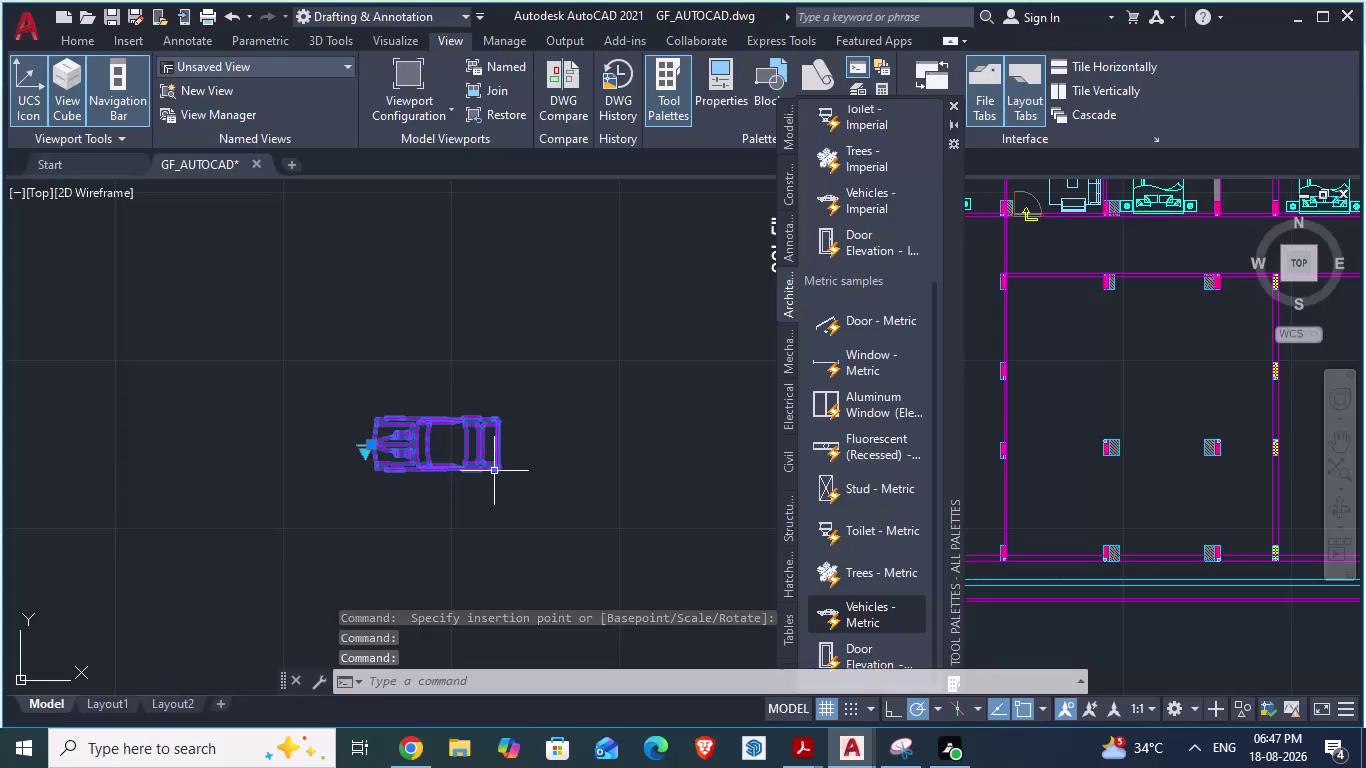
Rotate the car block with RO so it faces right.
text(r)
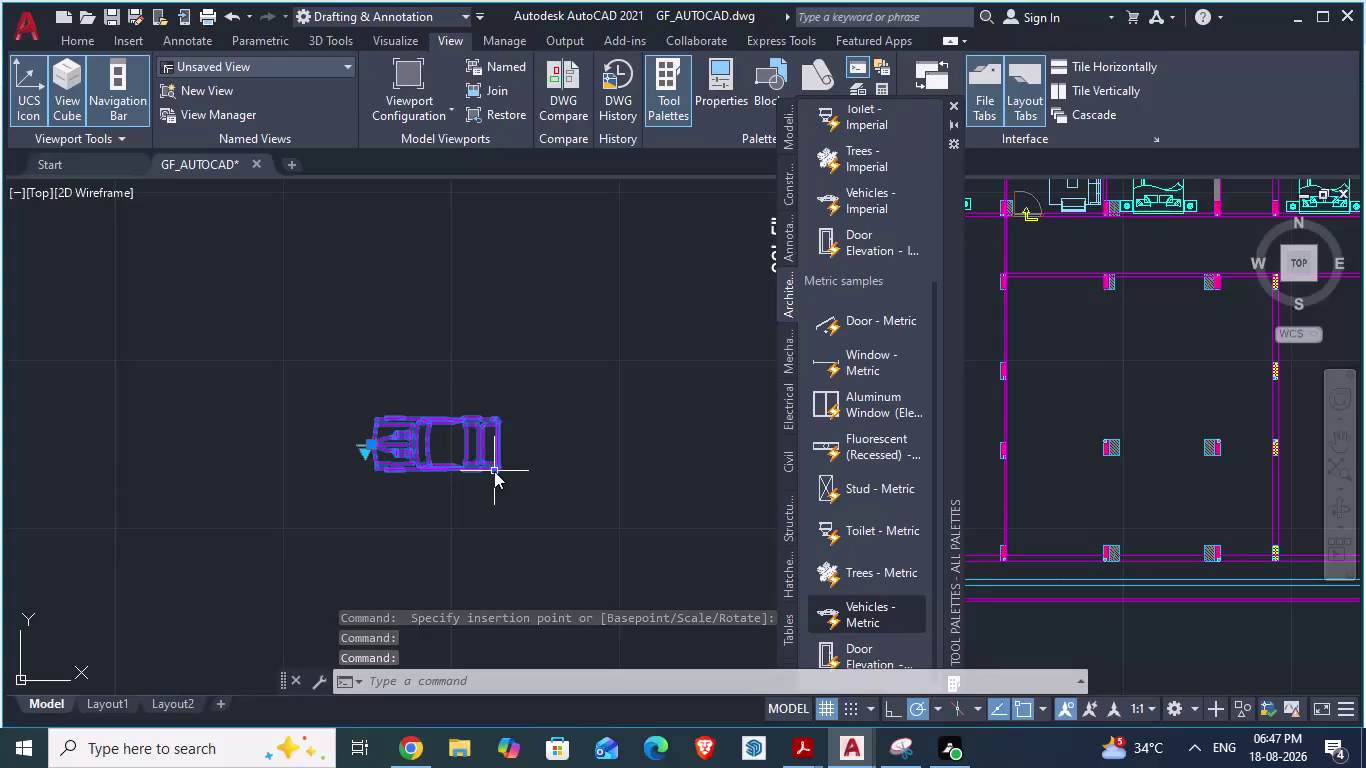
text(o)
key(Return)
click(494, 471)
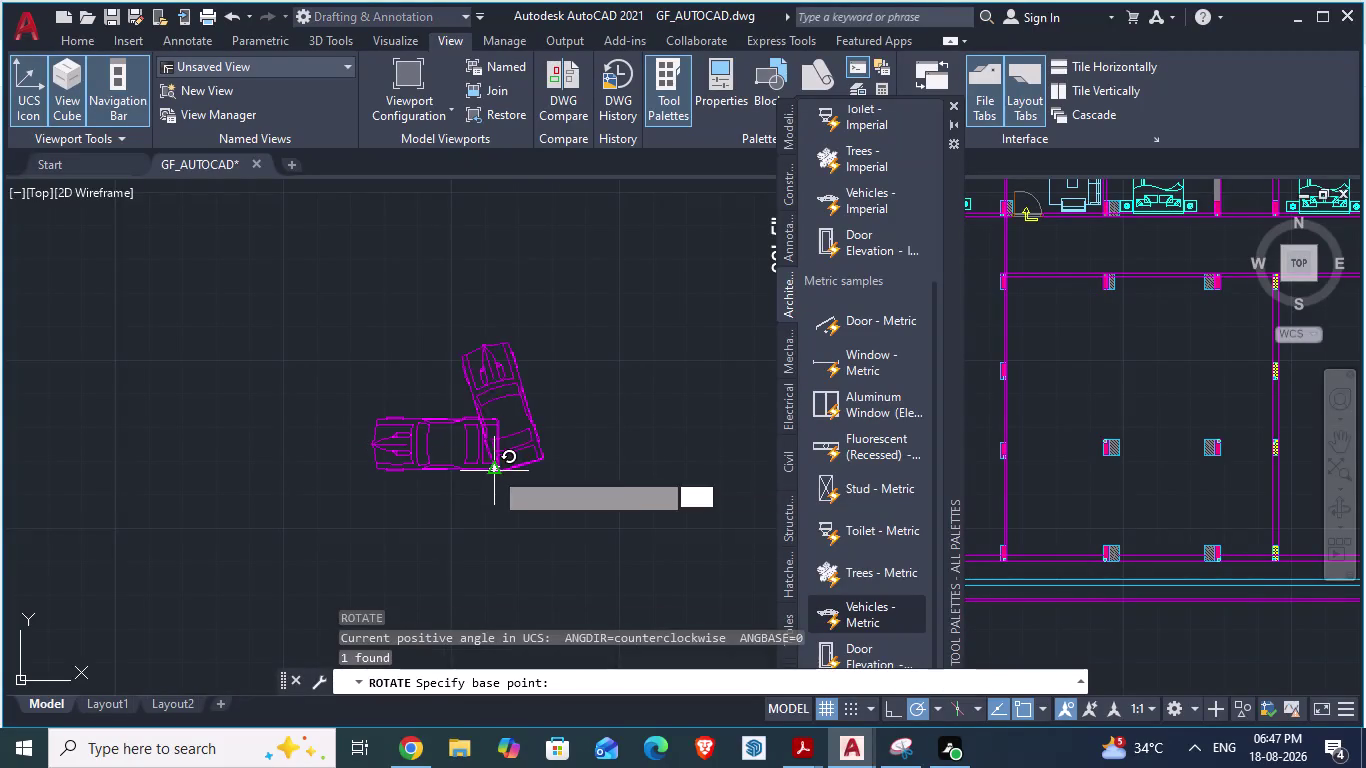
click(400, 469)
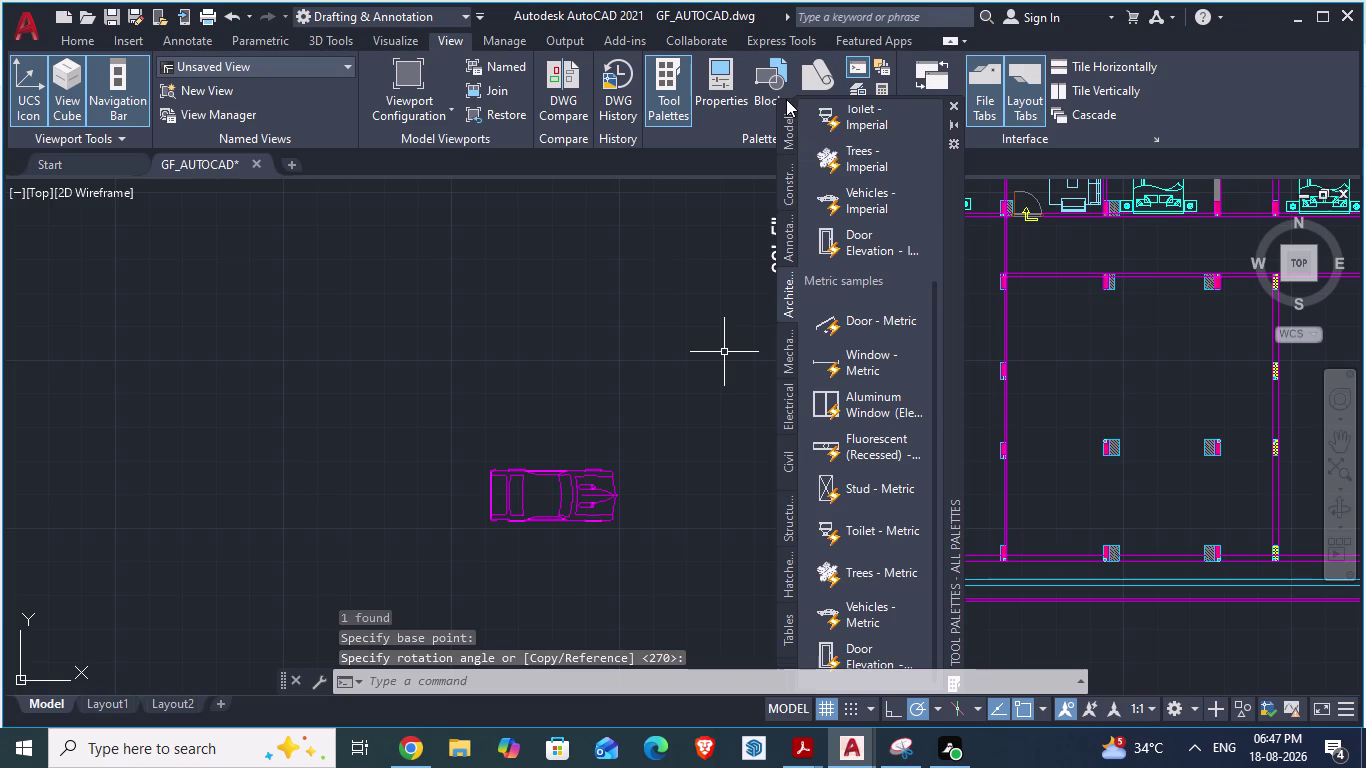
Hide the block library palettes and save the drawing.
click(952, 107)
scroll(down, 3)
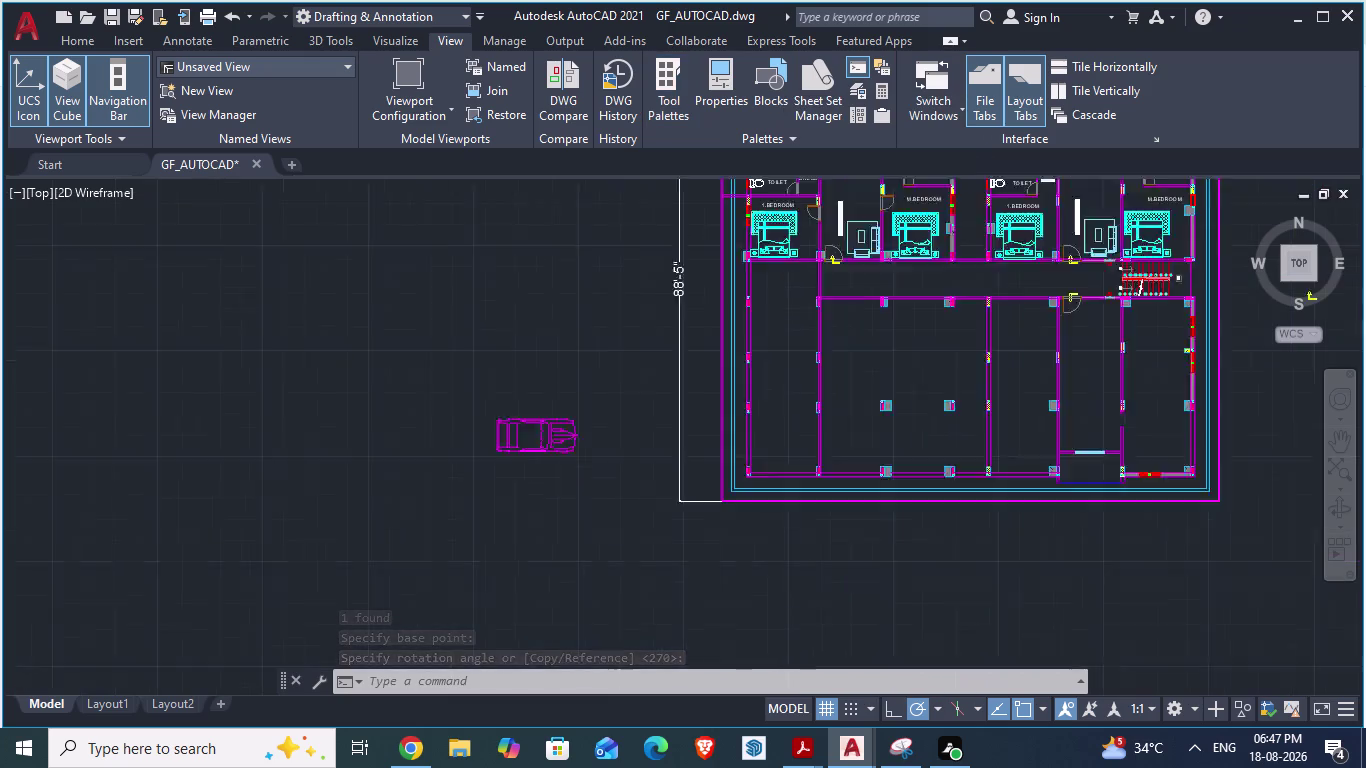
key(ctrl+s)
Select the car block and bring up its Properties.
scroll(up, 3)
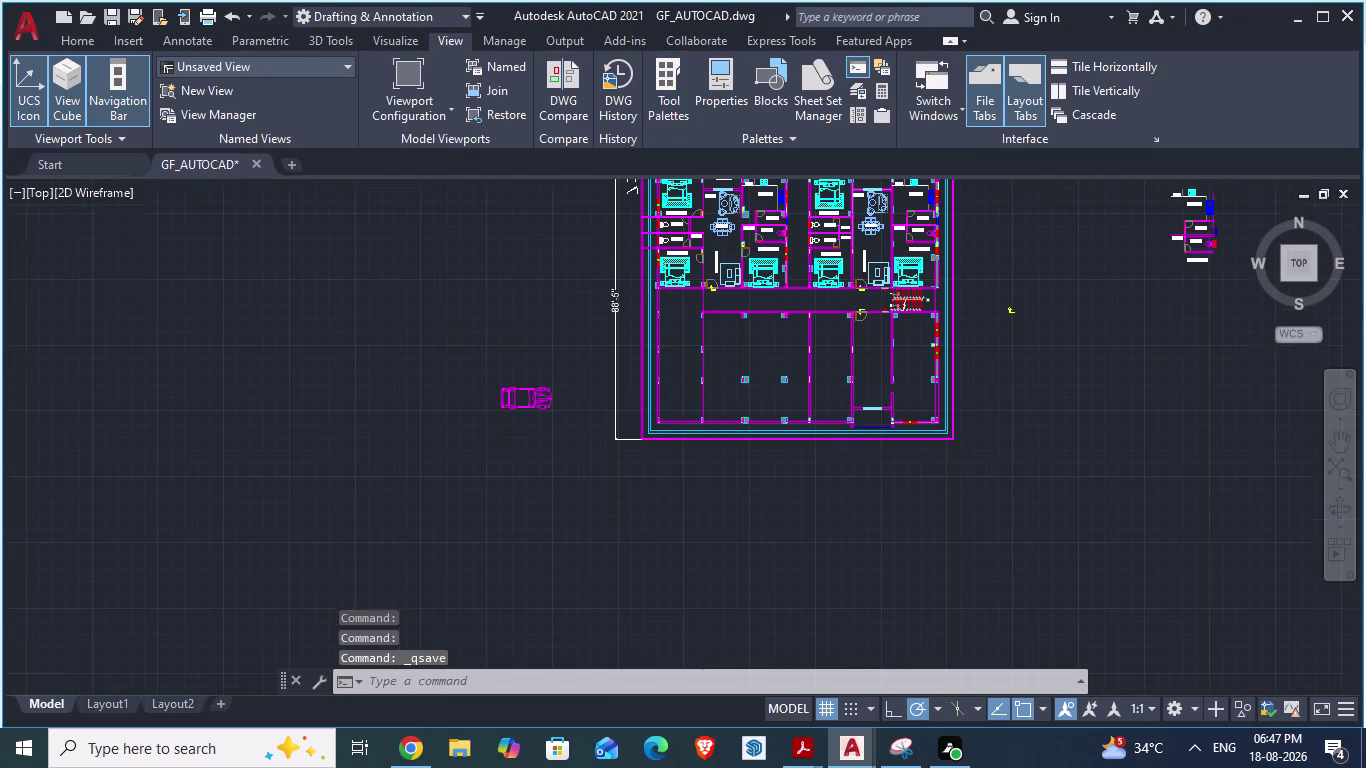
scroll(up, 3)
scroll(down, 3)
click(351, 410)
right_click(351, 410)
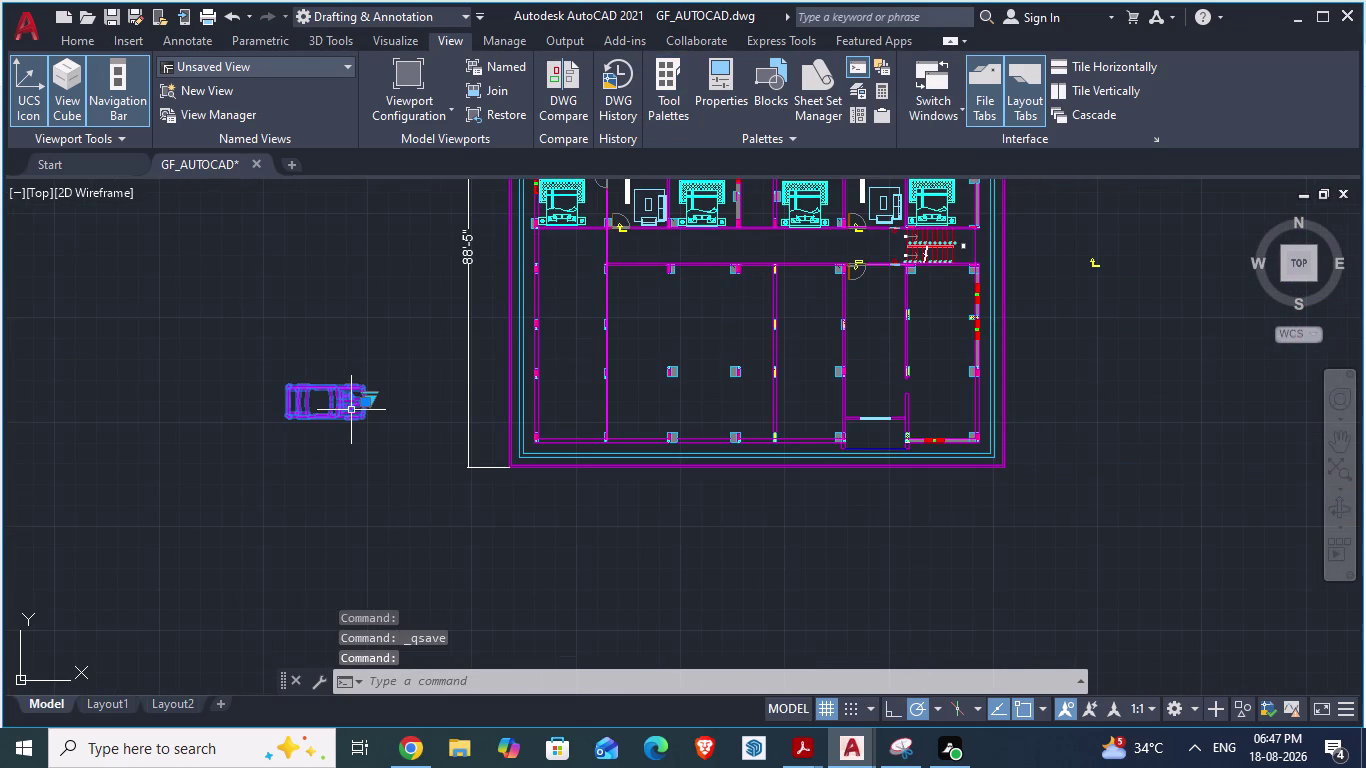
click(423, 689)
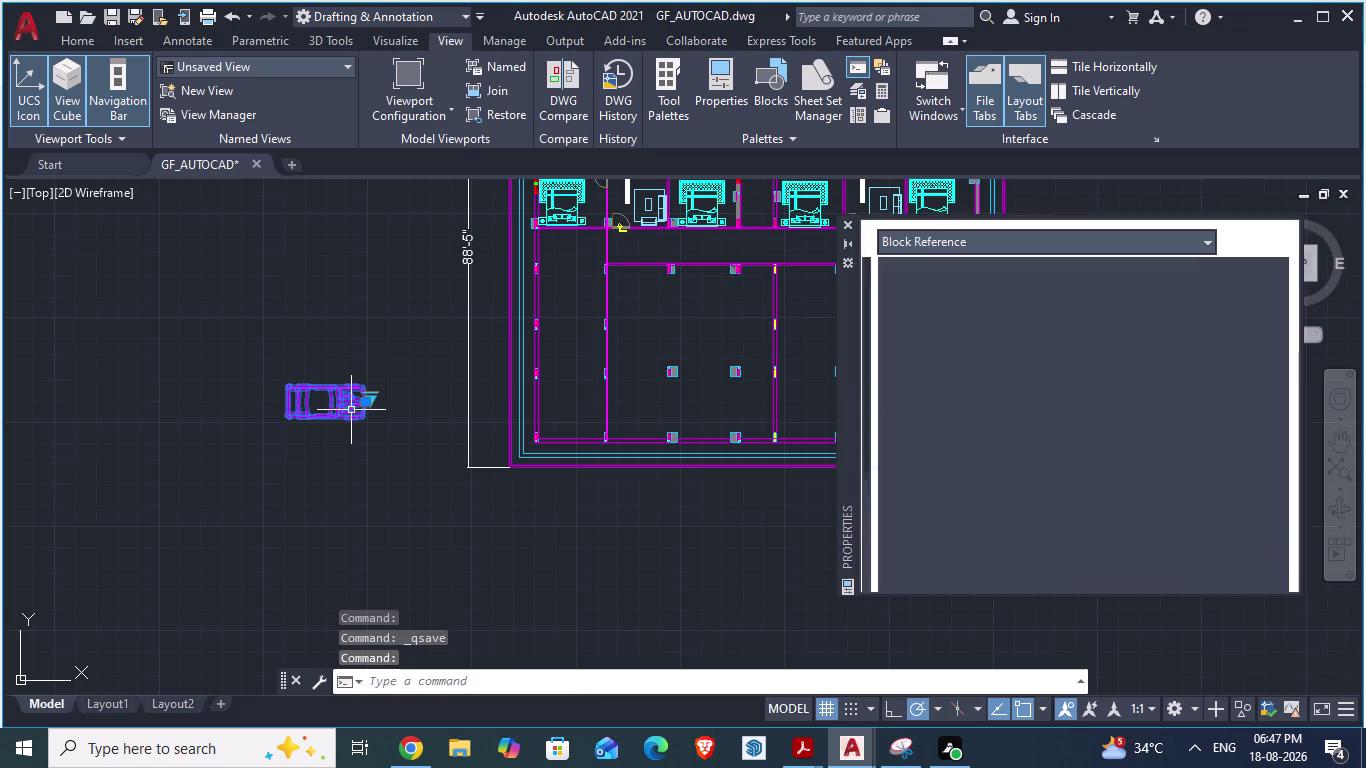
Set the car block's colour to index 21 (salmon).
double_click(1091, 281)
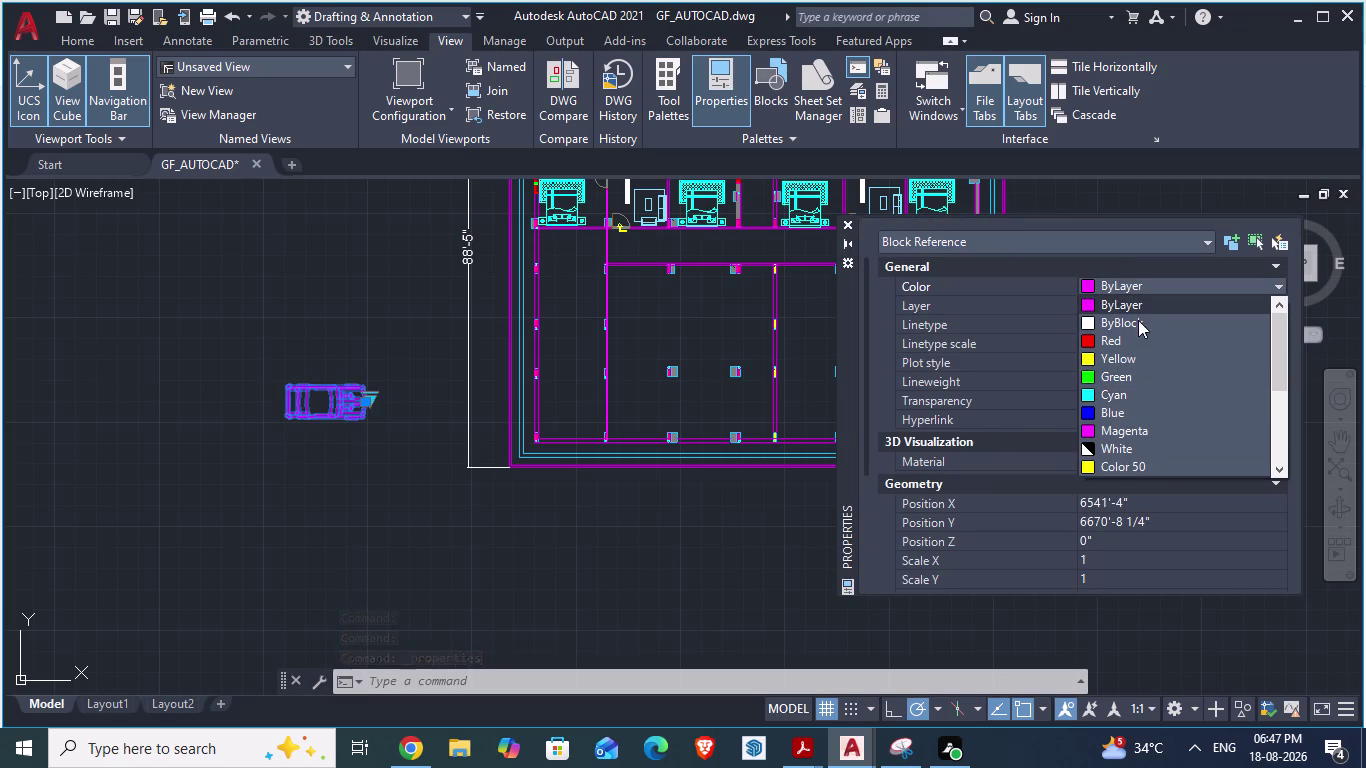
scroll(down, 3)
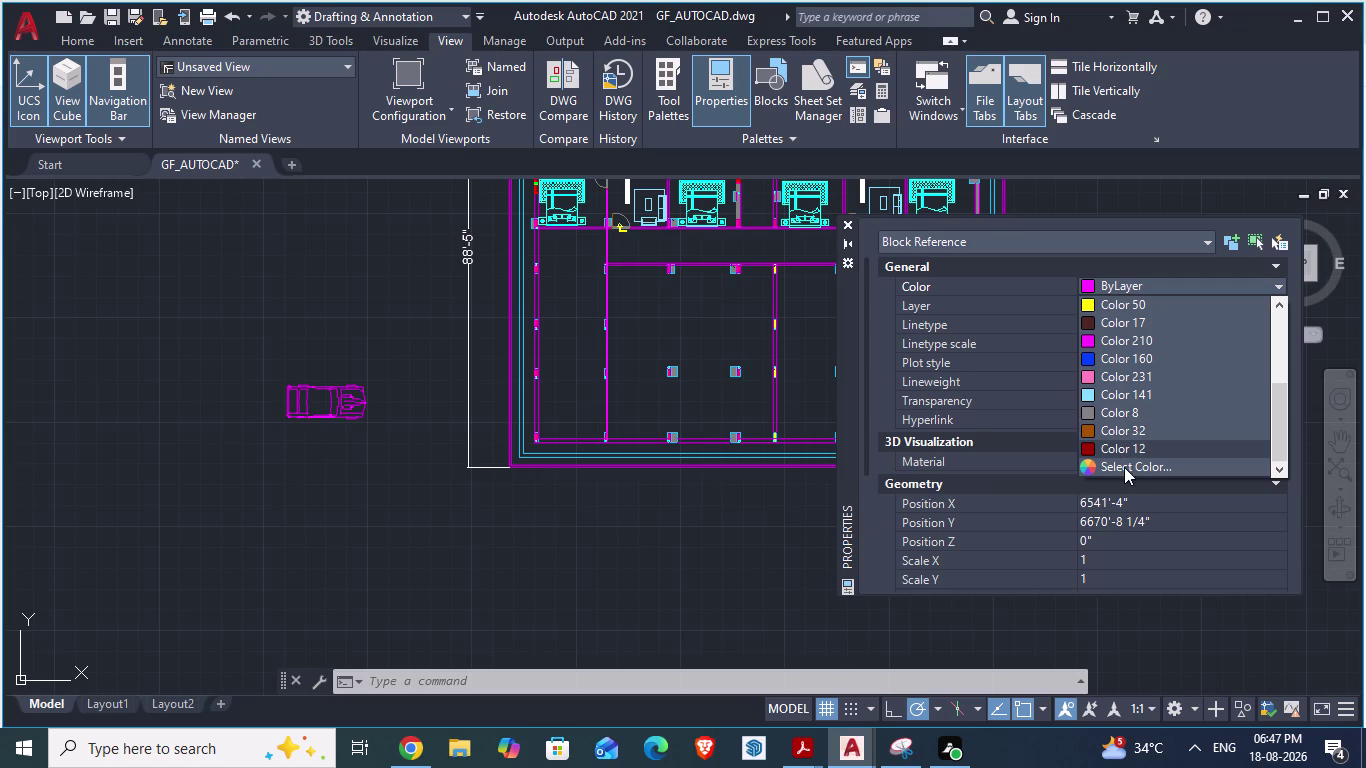
click(1124, 468)
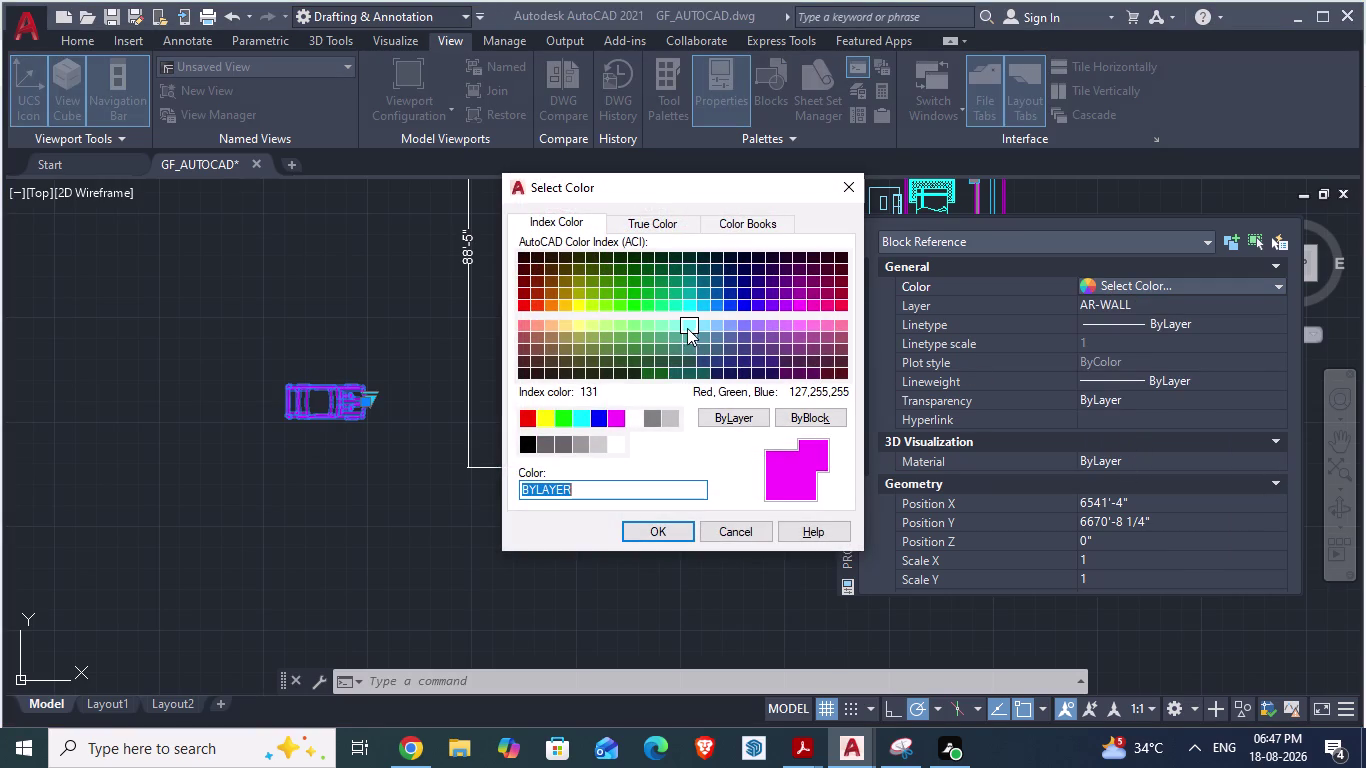
click(537, 325)
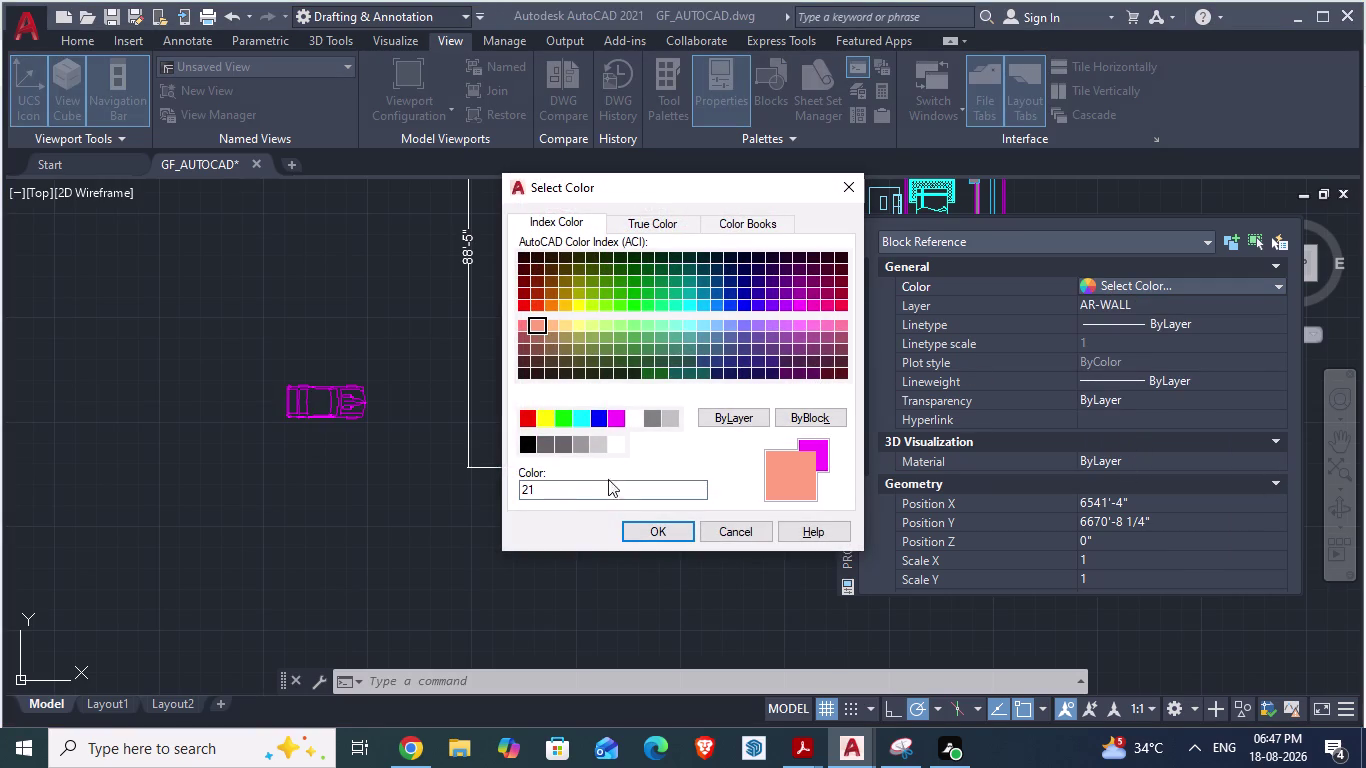
click(636, 526)
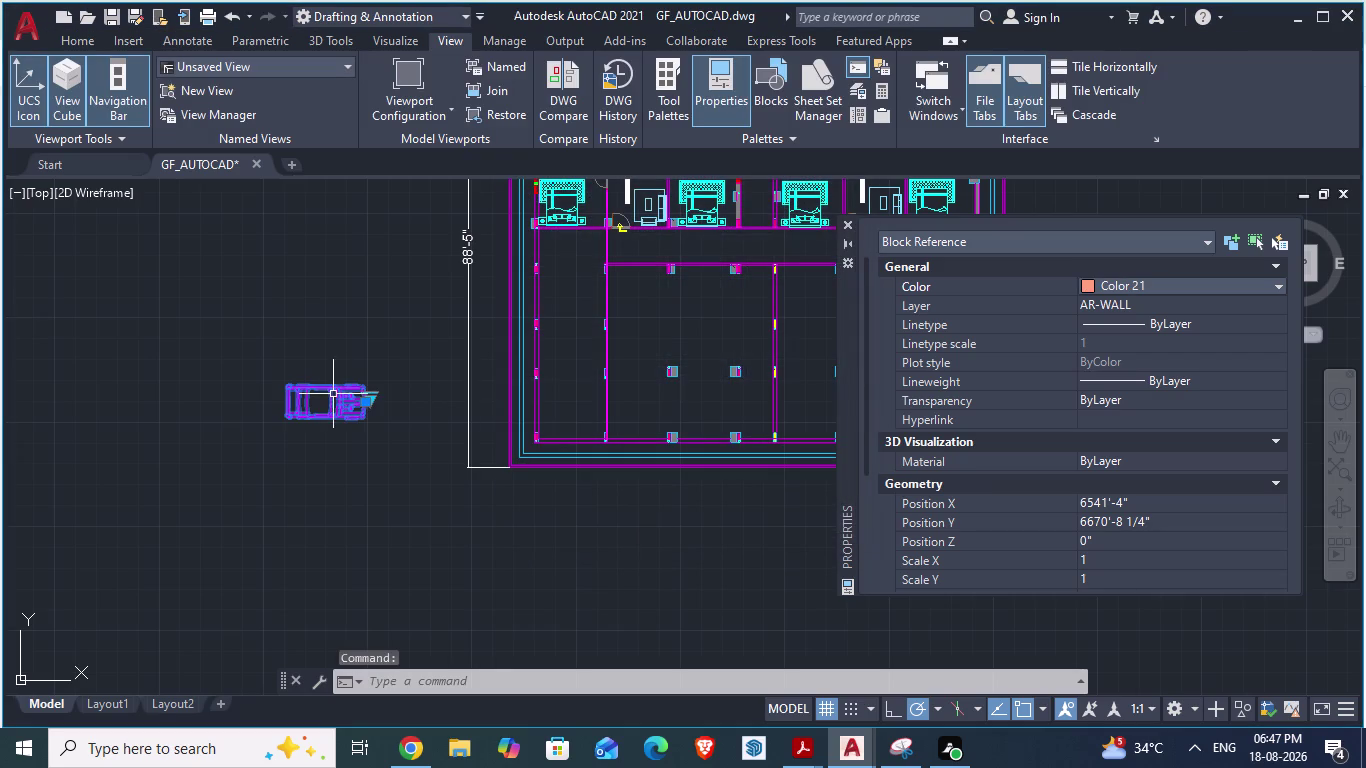
Move the car onto the A-RAILING layer and close Properties.
click(1125, 302)
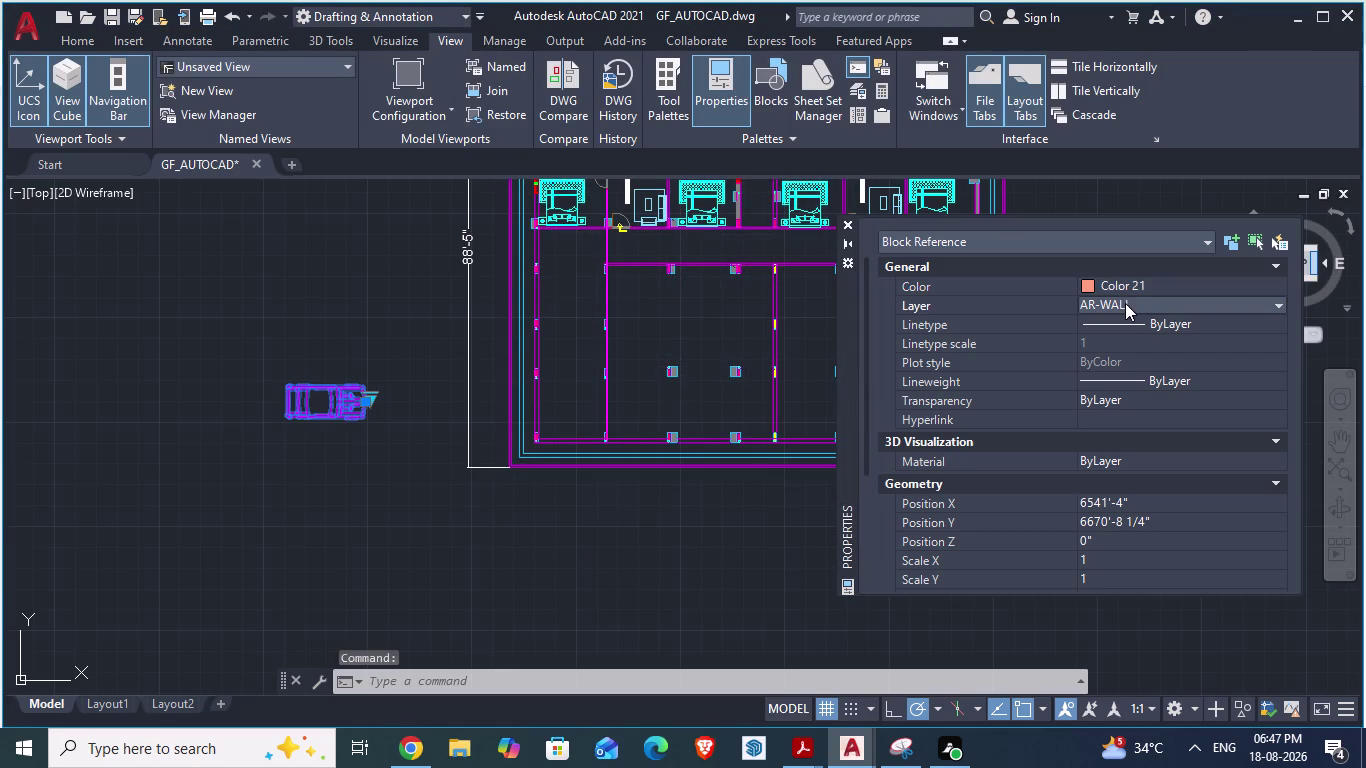
click(1125, 303)
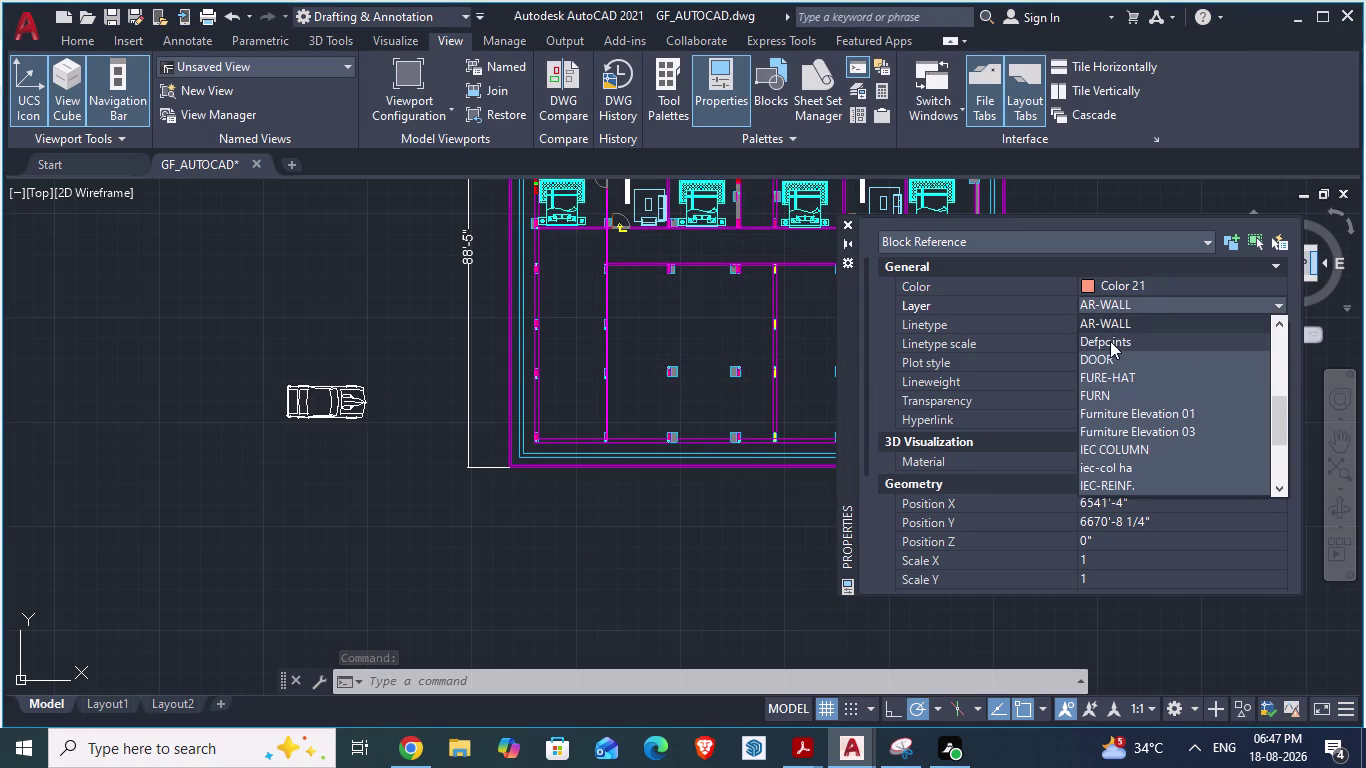
scroll(down, 3)
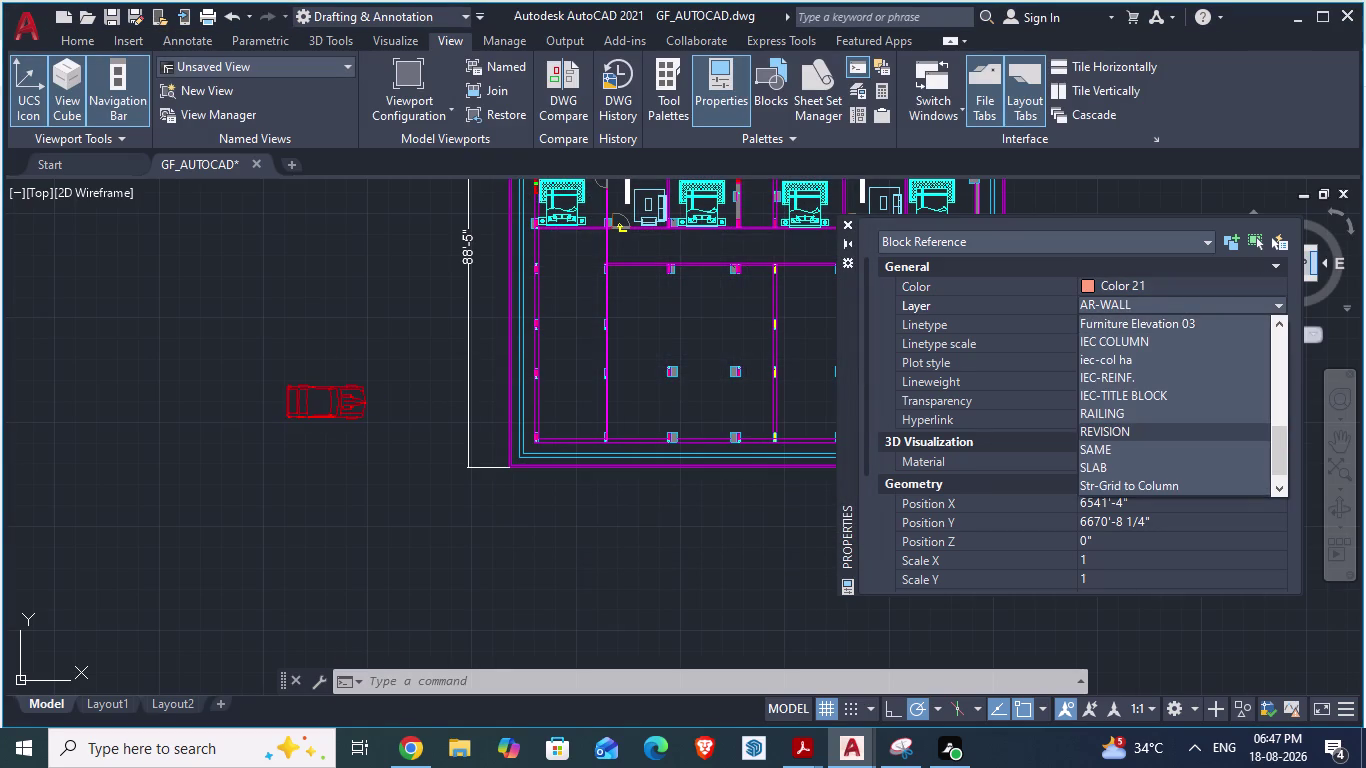
scroll(down, 3)
scroll(down, 3)
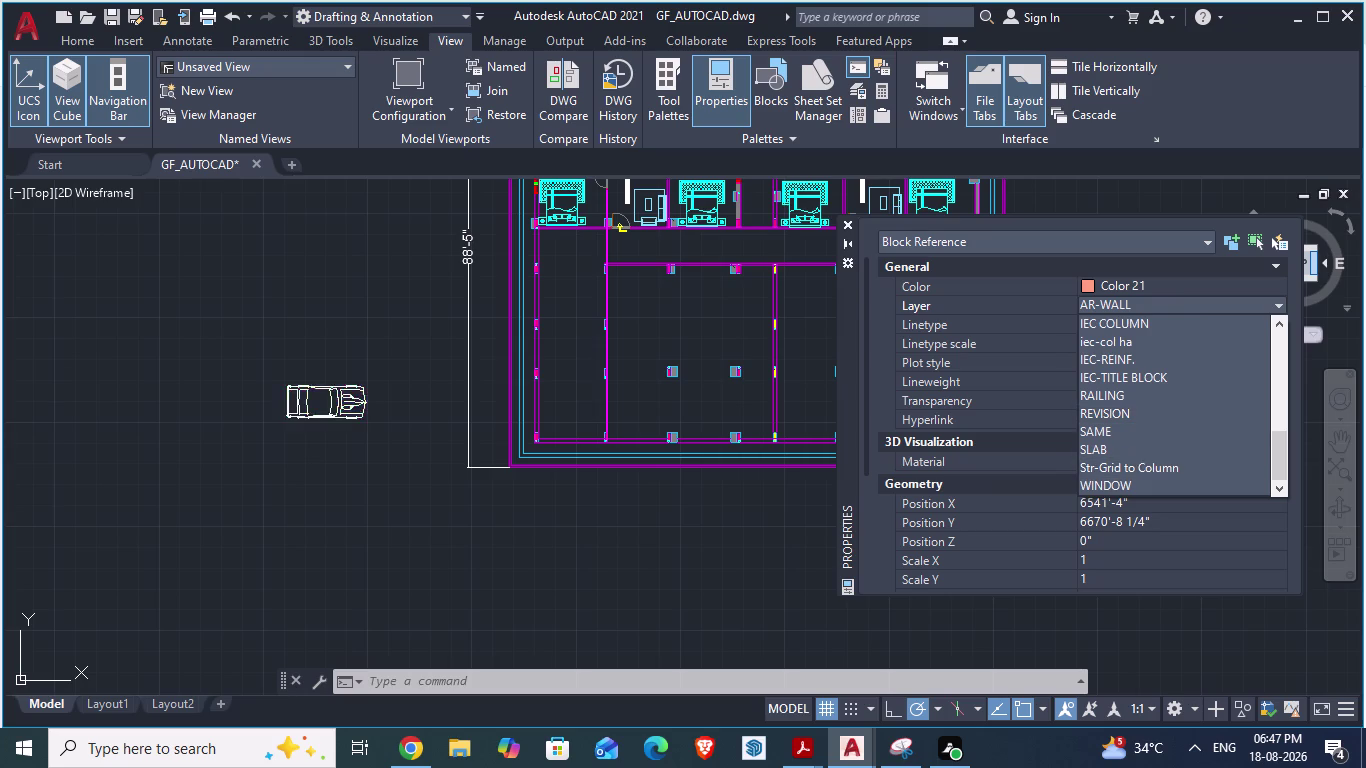
scroll(up, 3)
scroll(up, 3)
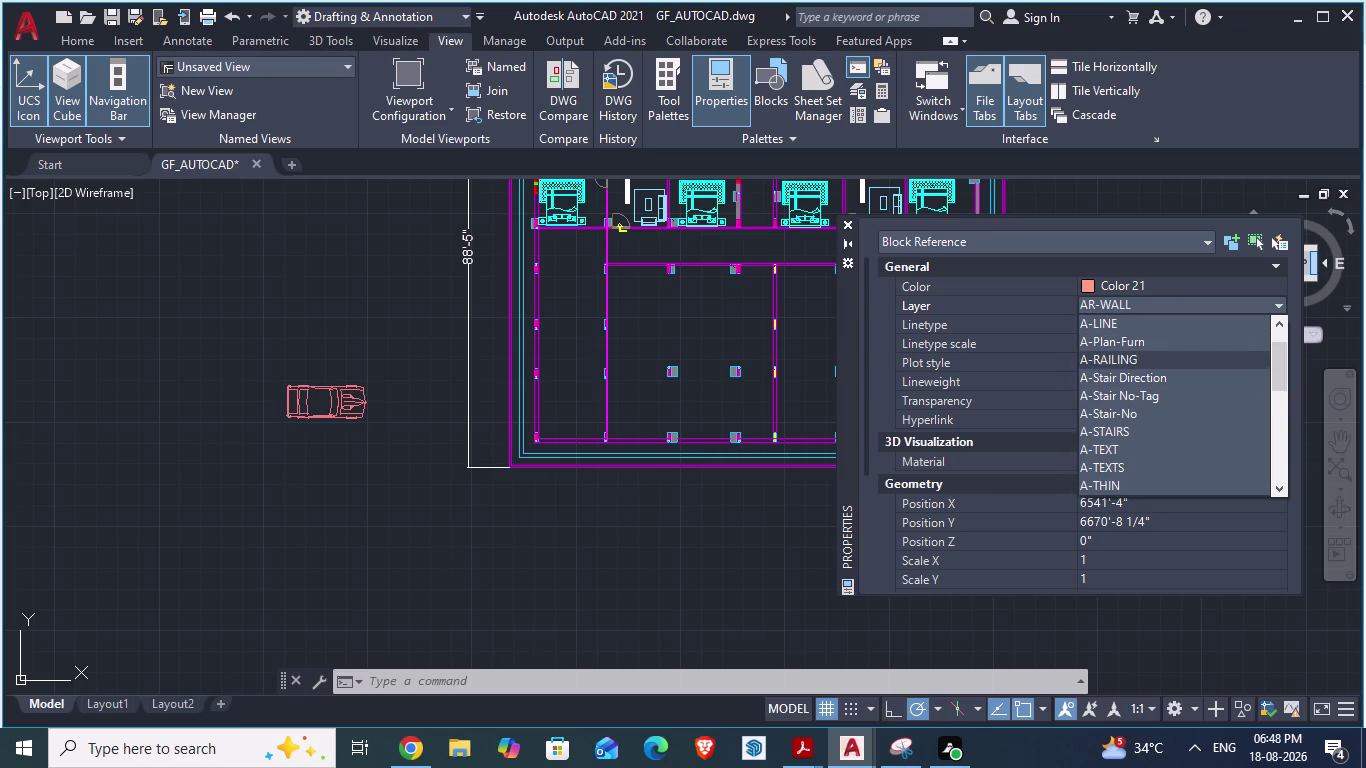
click(1110, 358)
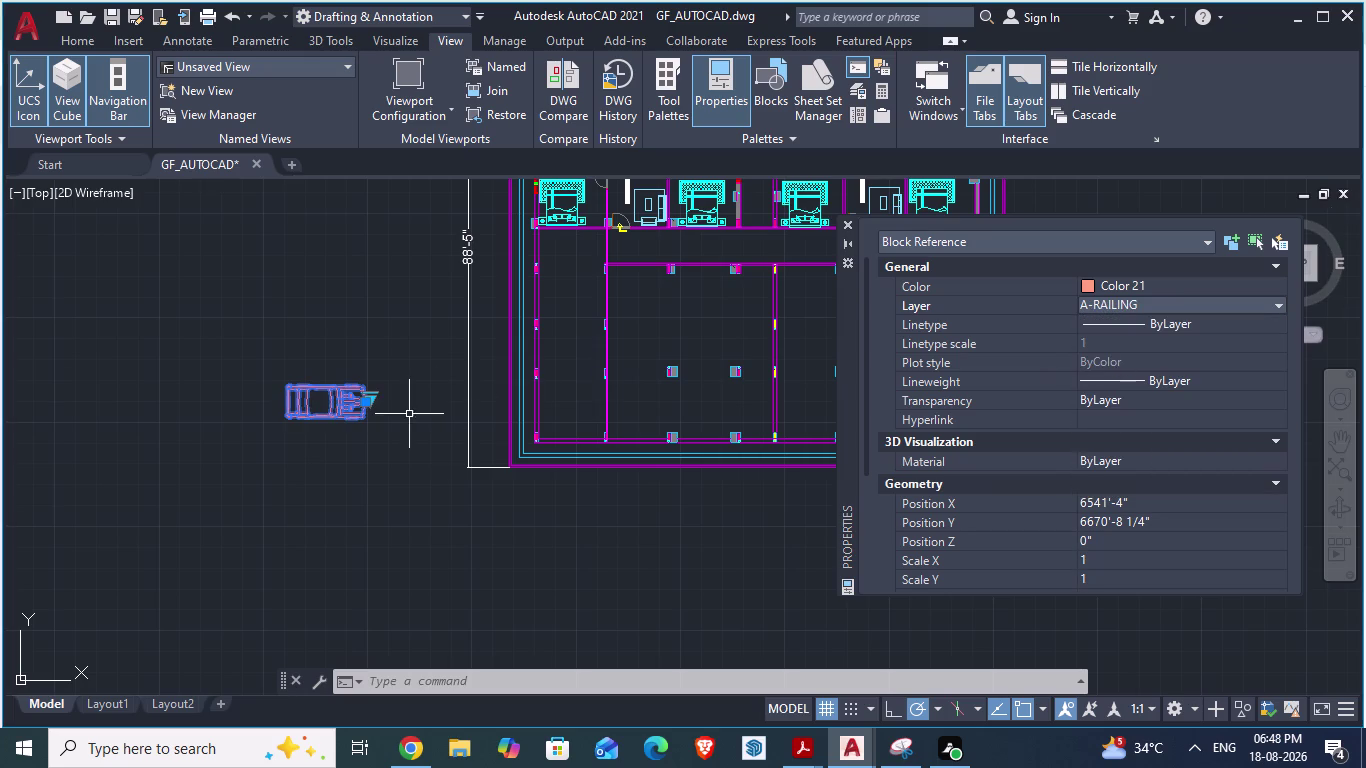
click(845, 223)
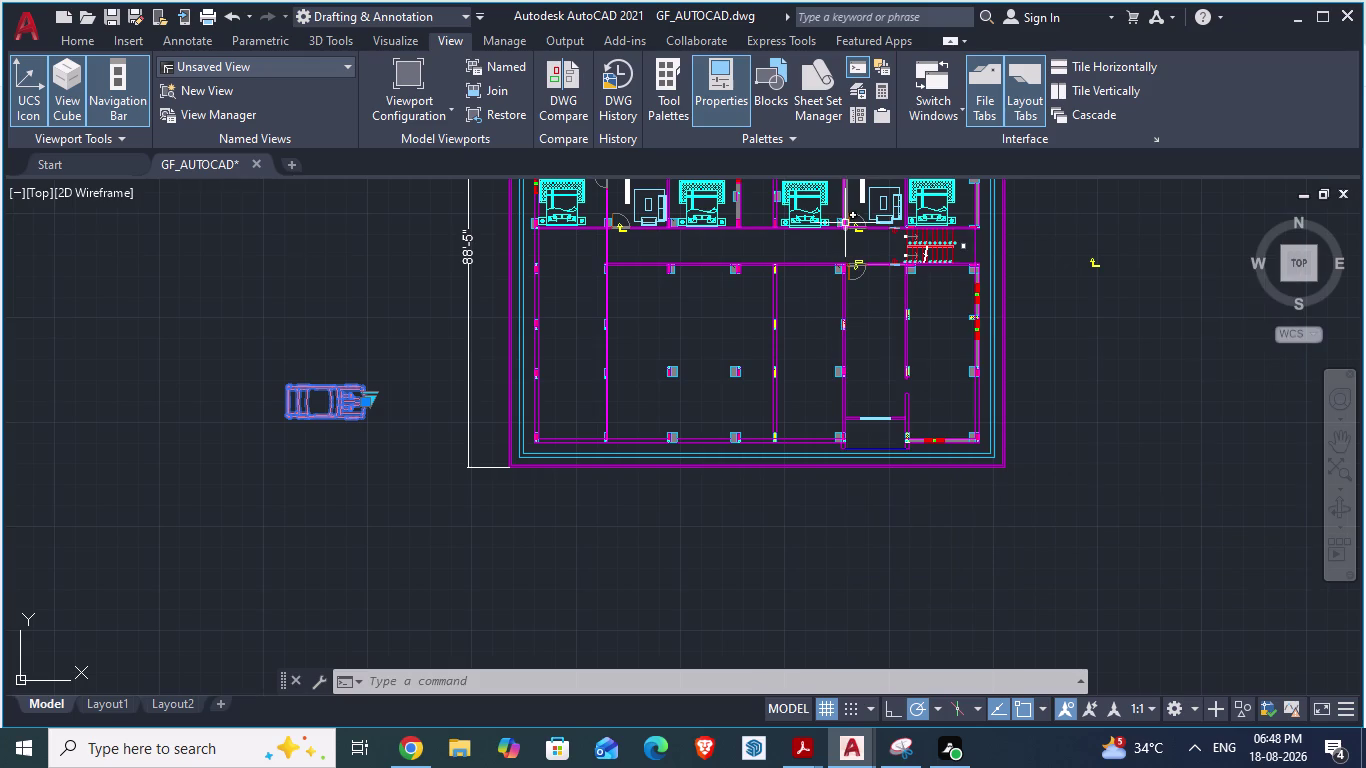
Copy the car block and paste it inside the parking bay.
scroll(up, 3)
scroll(down, 3)
key(Escape)
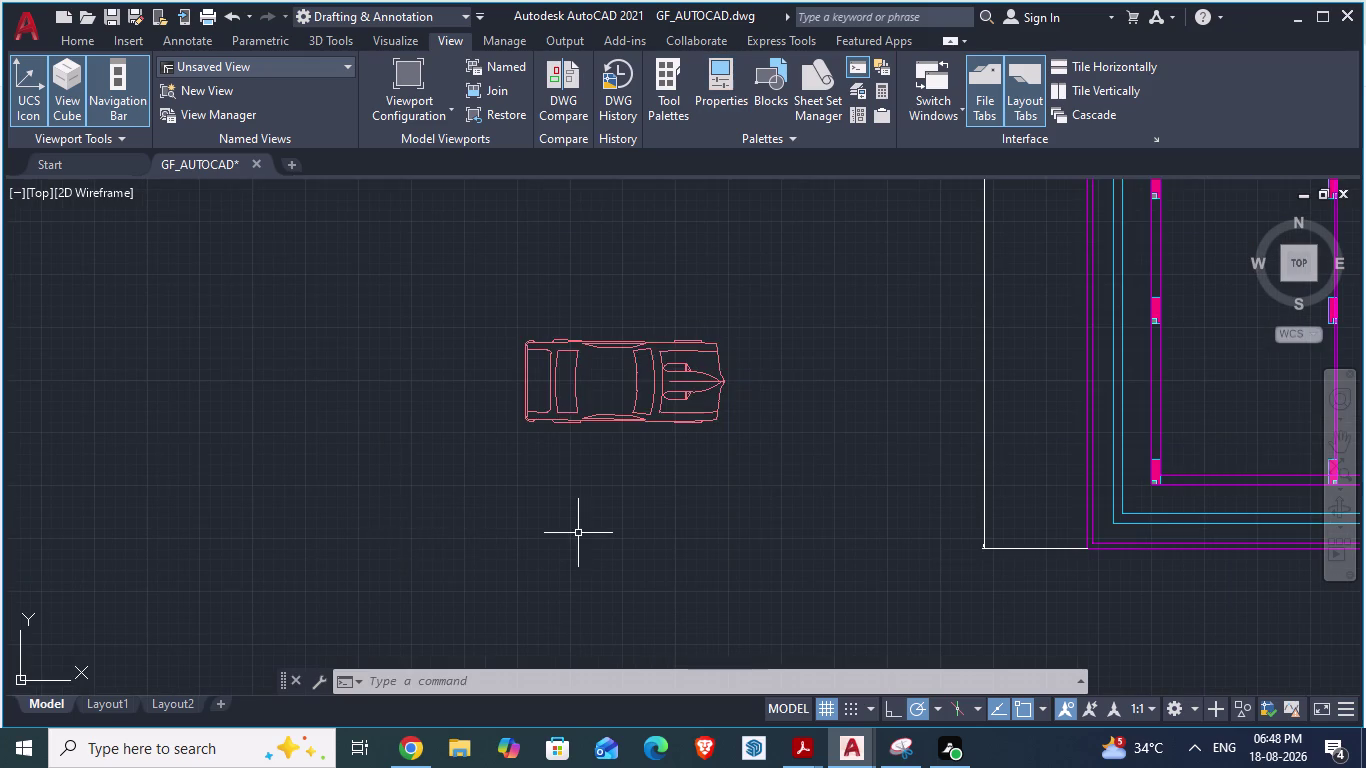
scroll(down, 3)
click(560, 371)
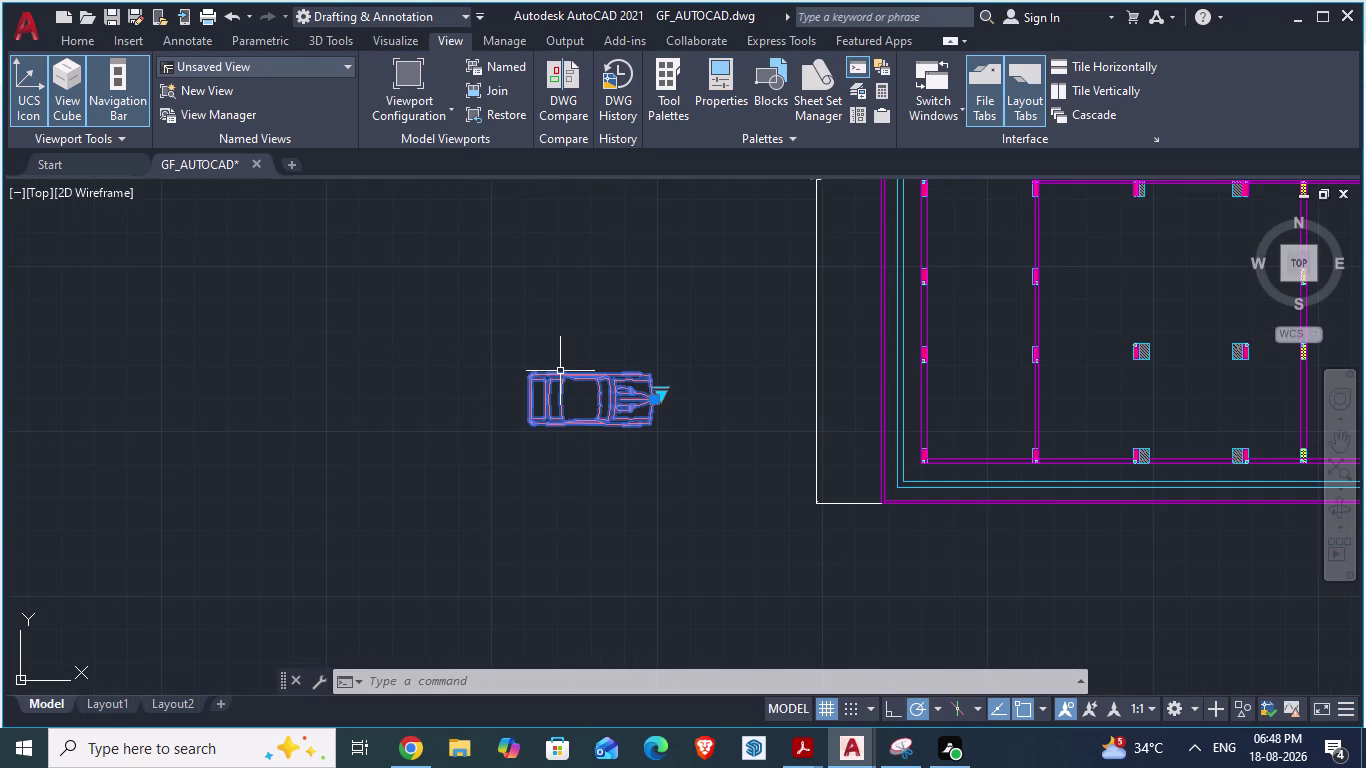
key(ctrl+c)
key(ctrl+v)
scroll(down, 3)
scroll(up, 3)
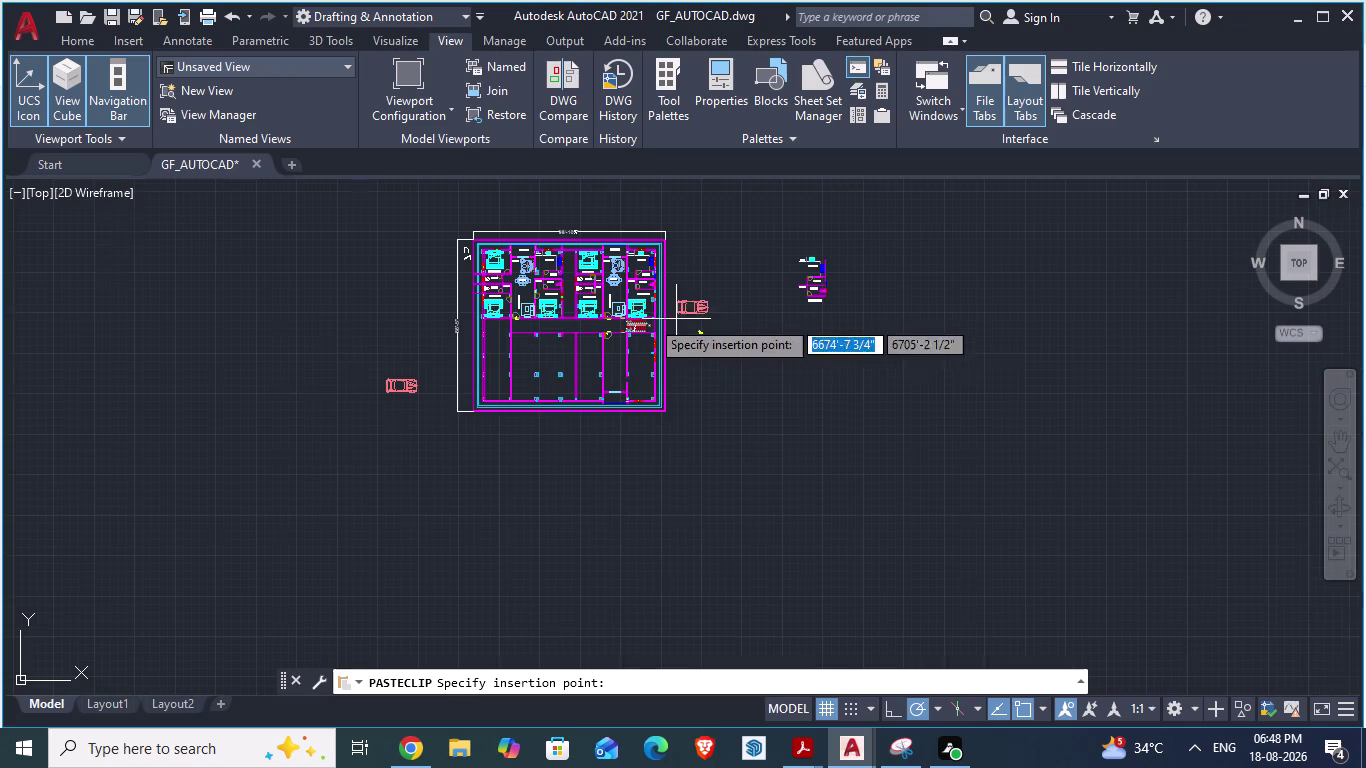
scroll(up, 3)
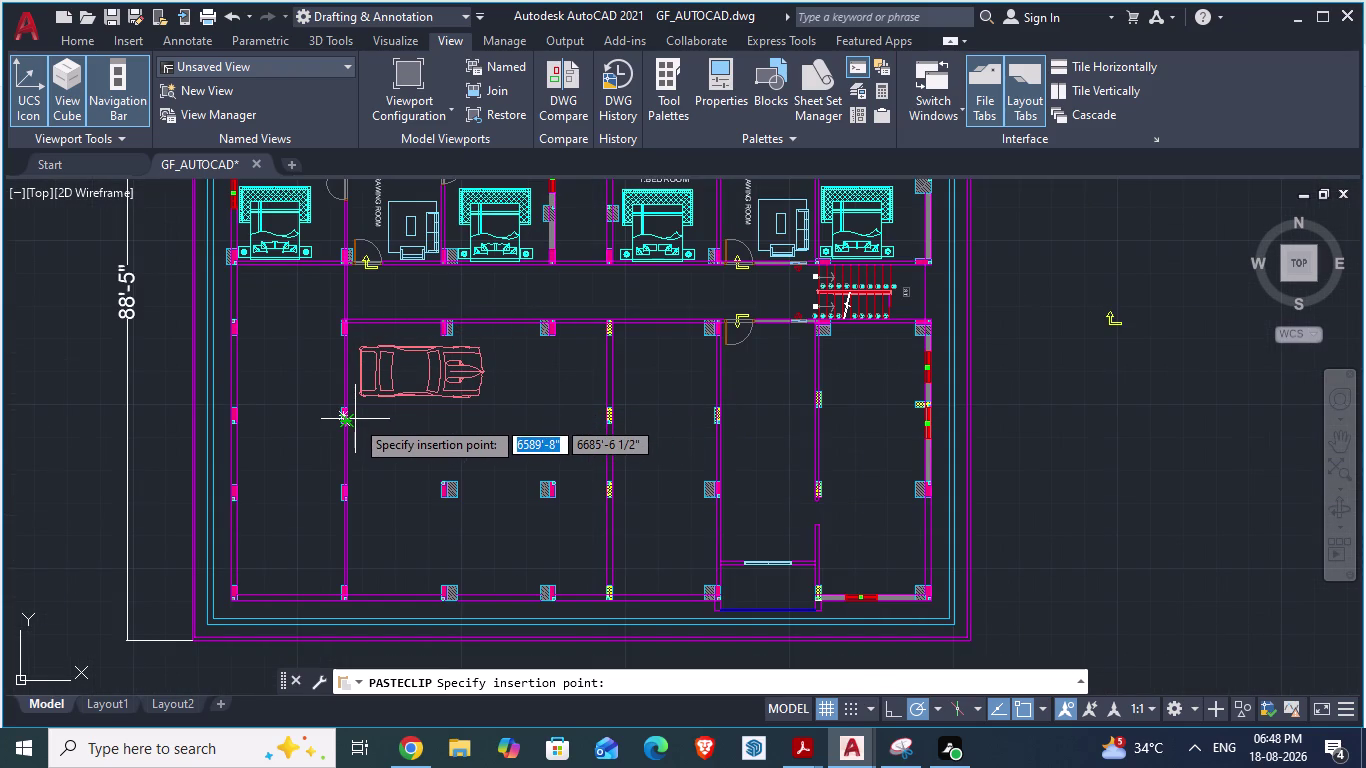
click(355, 419)
scroll(up, 3)
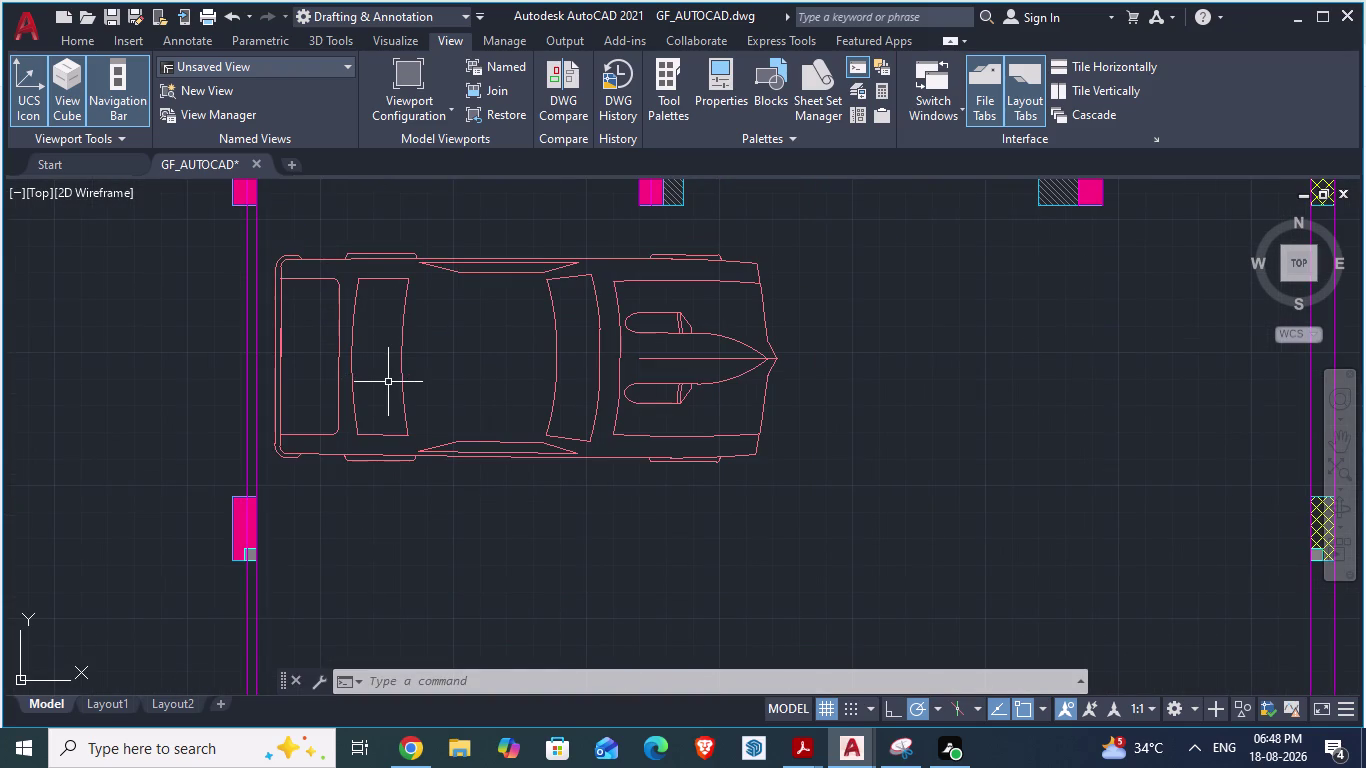
Scale the pasted car down with SCALE to fit between the columns.
click(405, 385)
text(s)
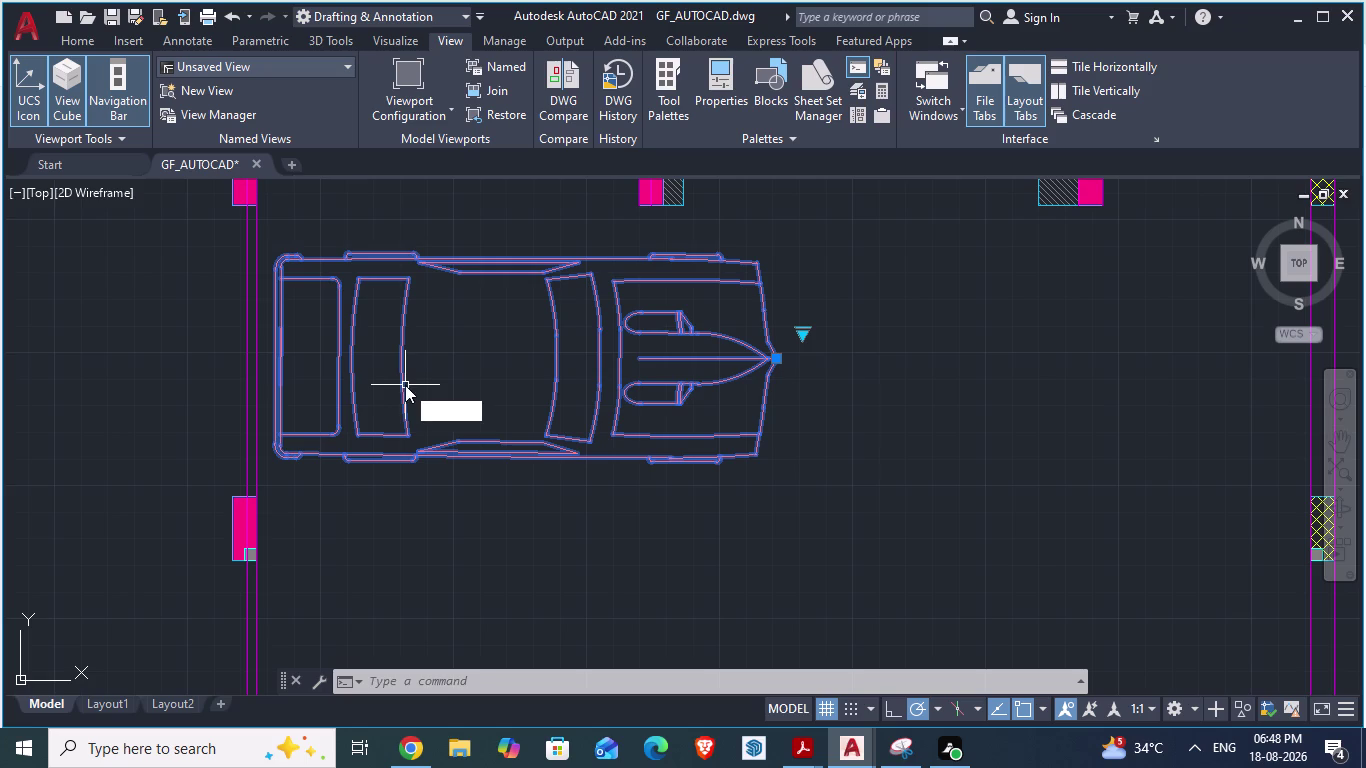
text(ca)
key(Return)
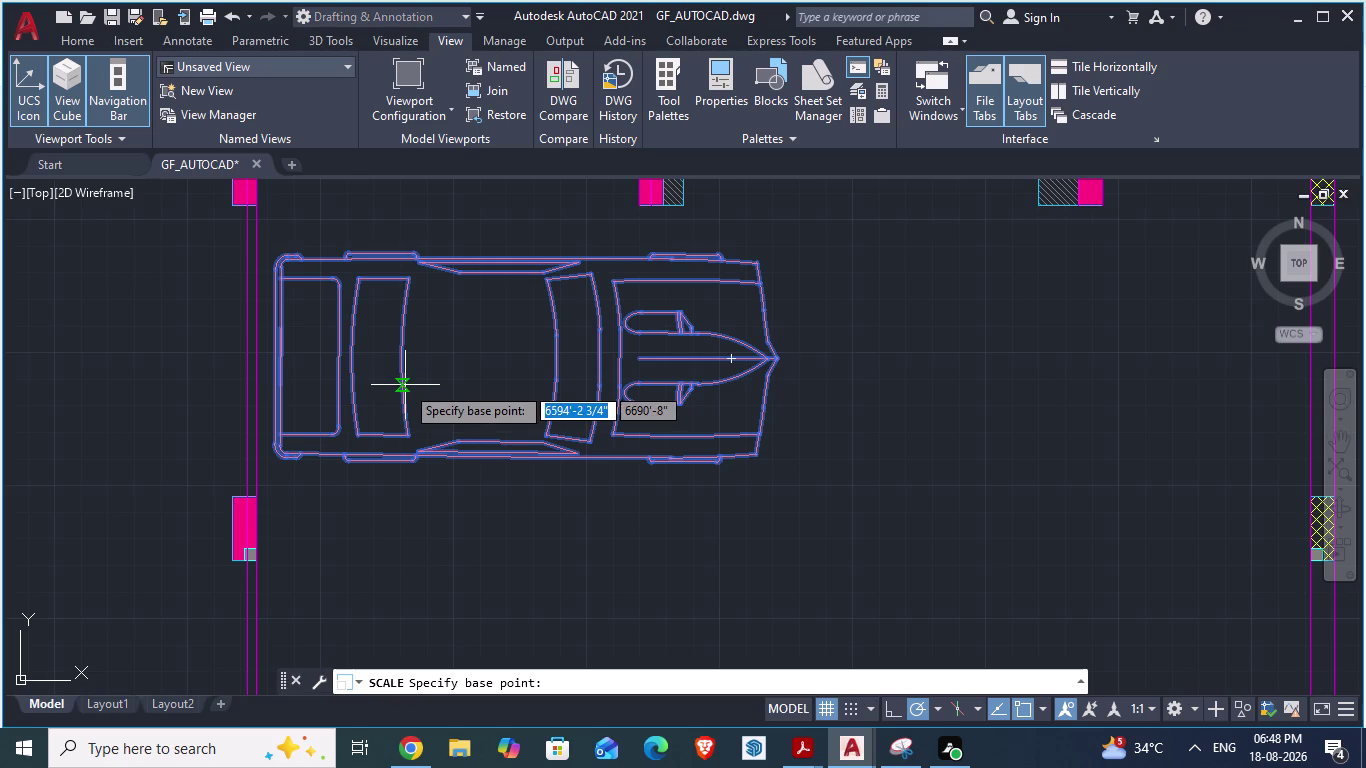
scroll(up, 3)
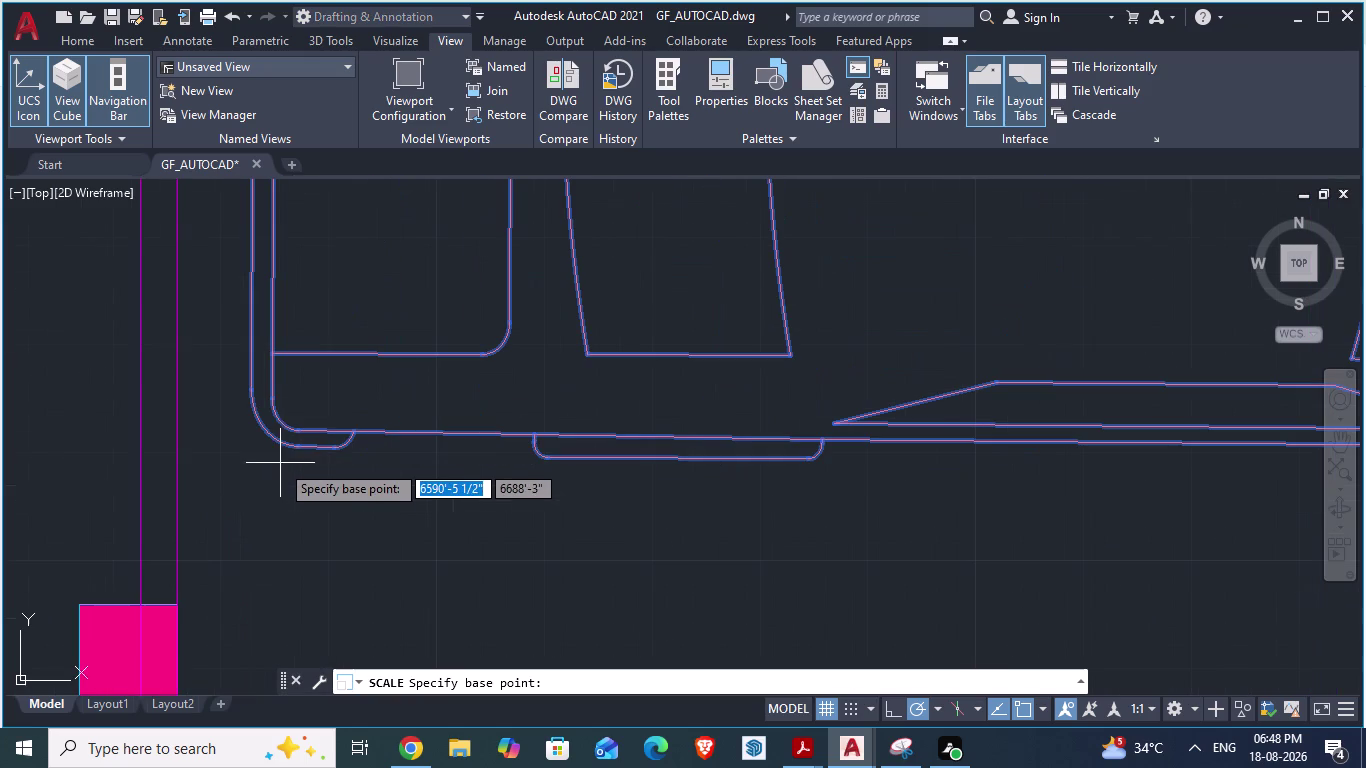
click(267, 431)
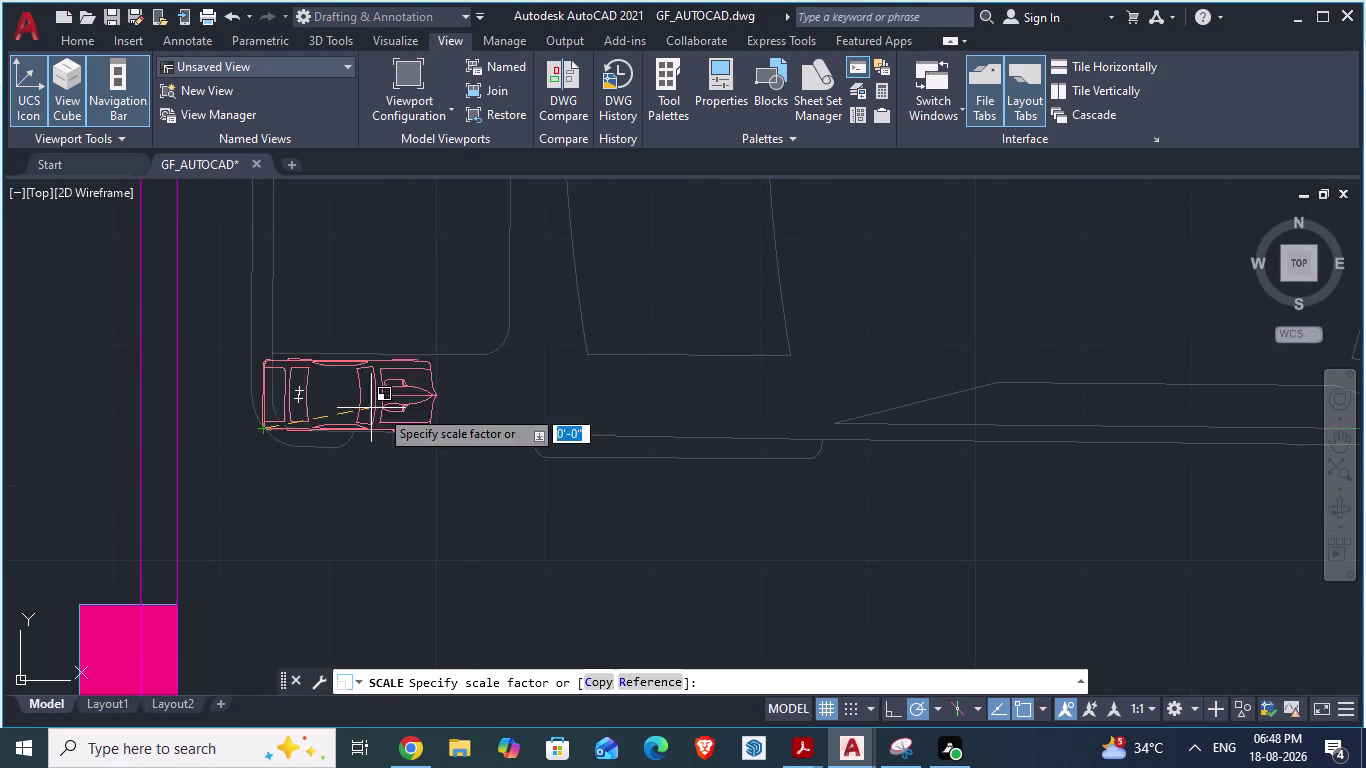
scroll(down, 3)
scroll(down, 3)
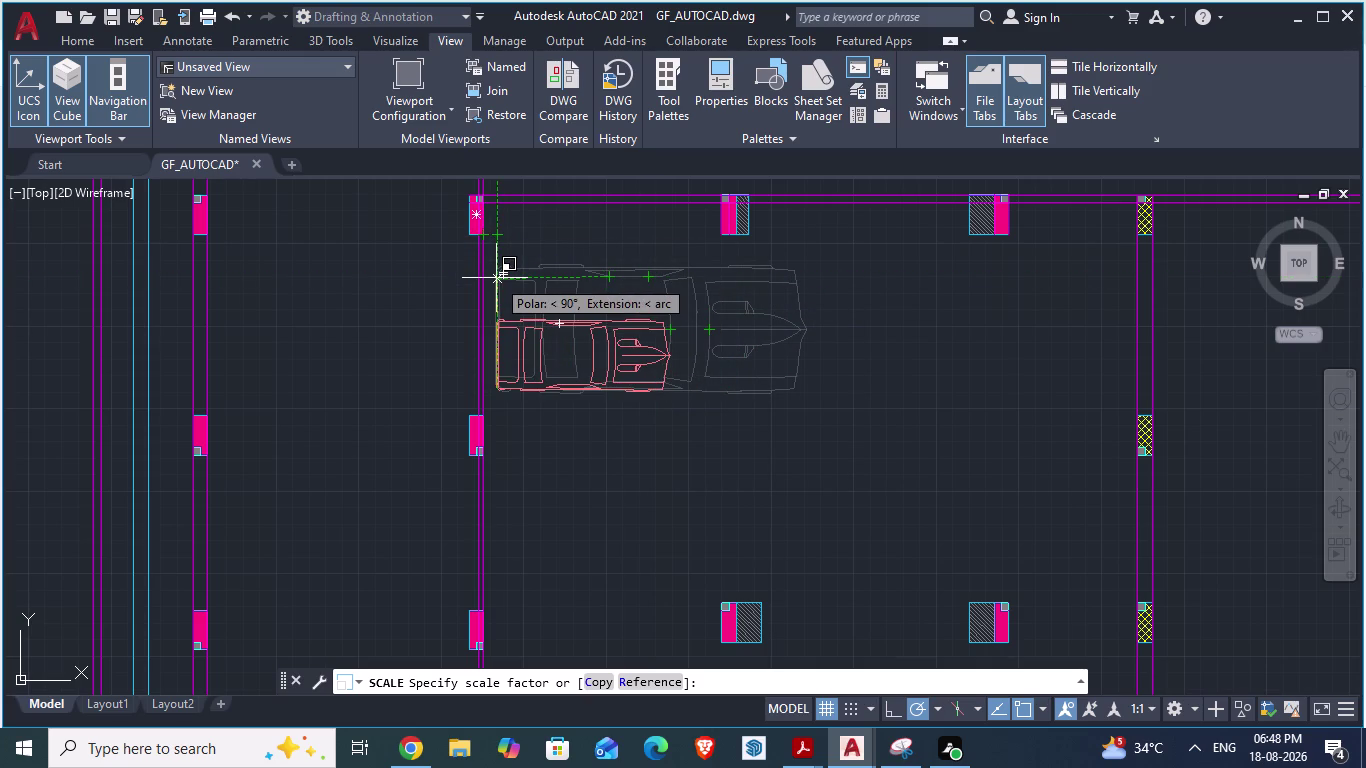
click(496, 278)
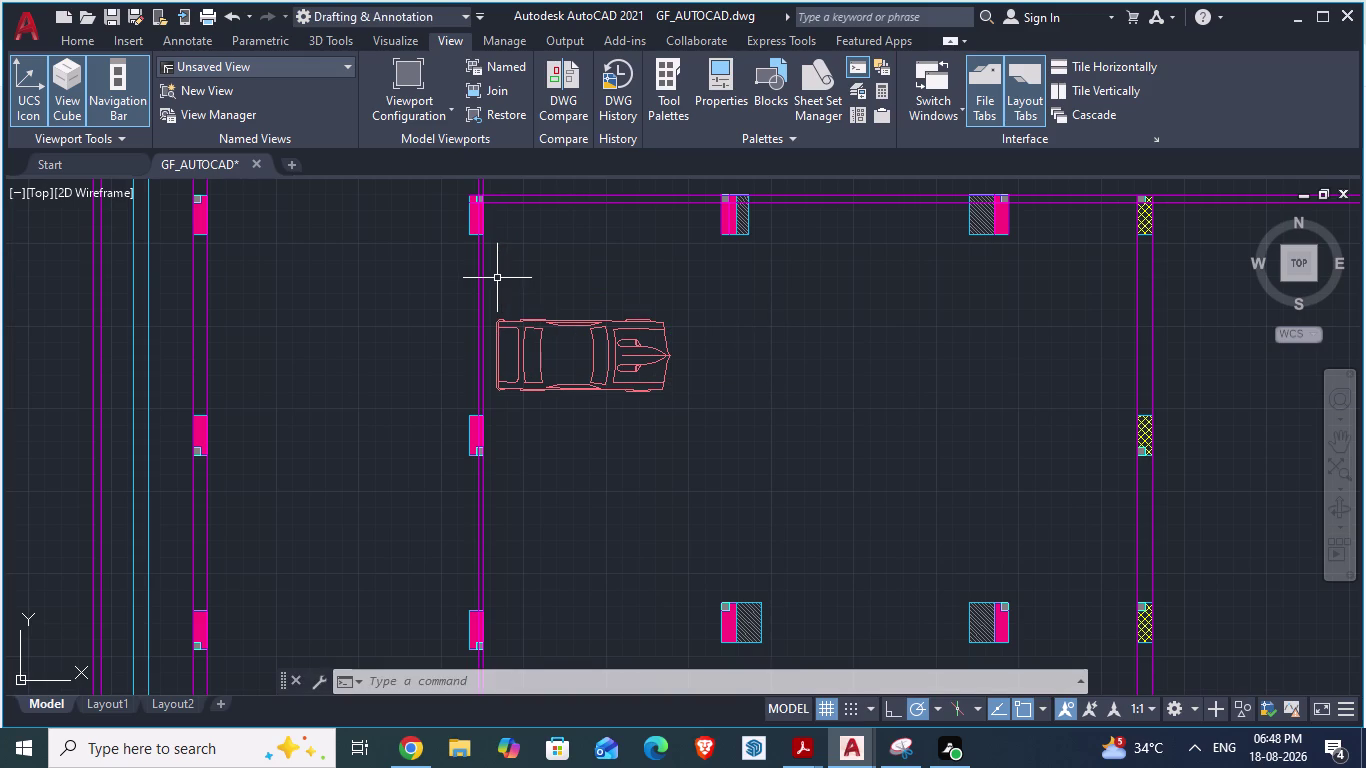
Move the shrunken car up to a new position inside the bay.
click(605, 330)
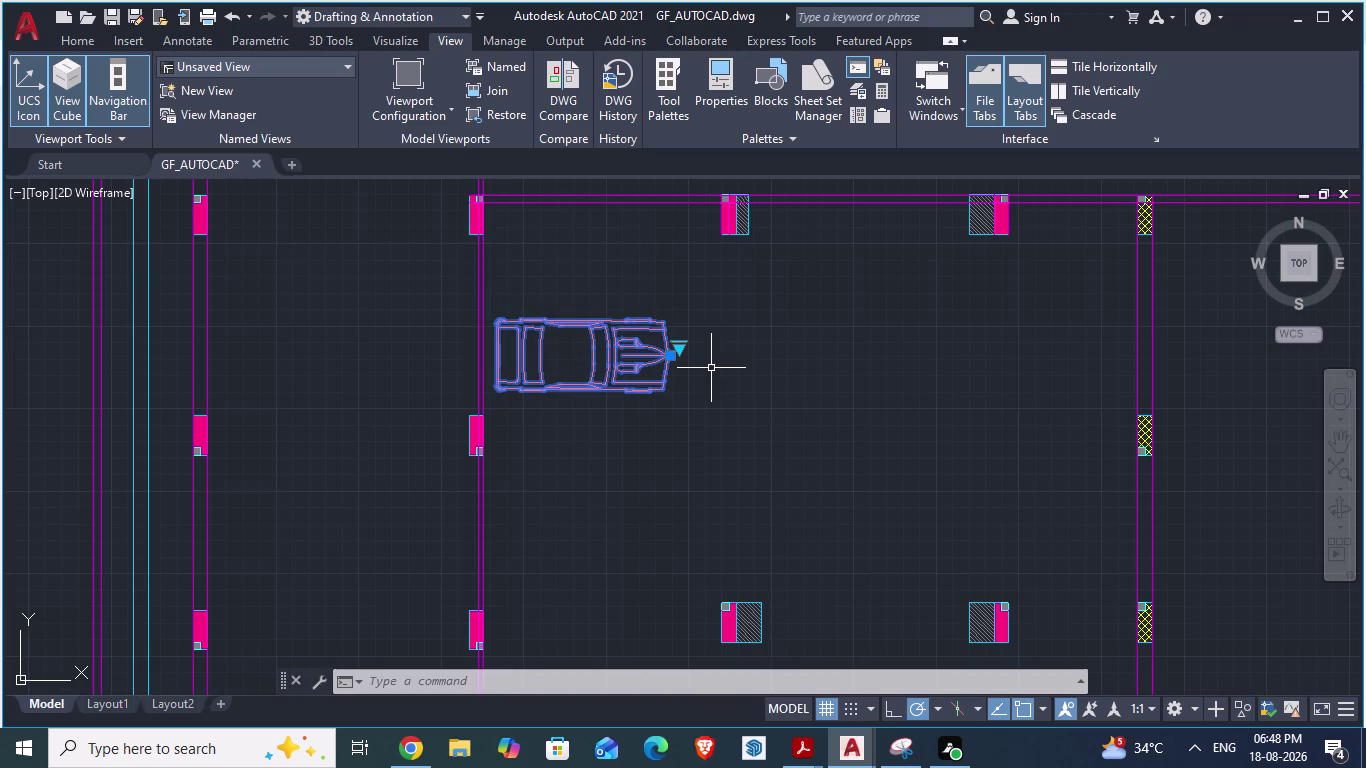
key(m)
key(Return)
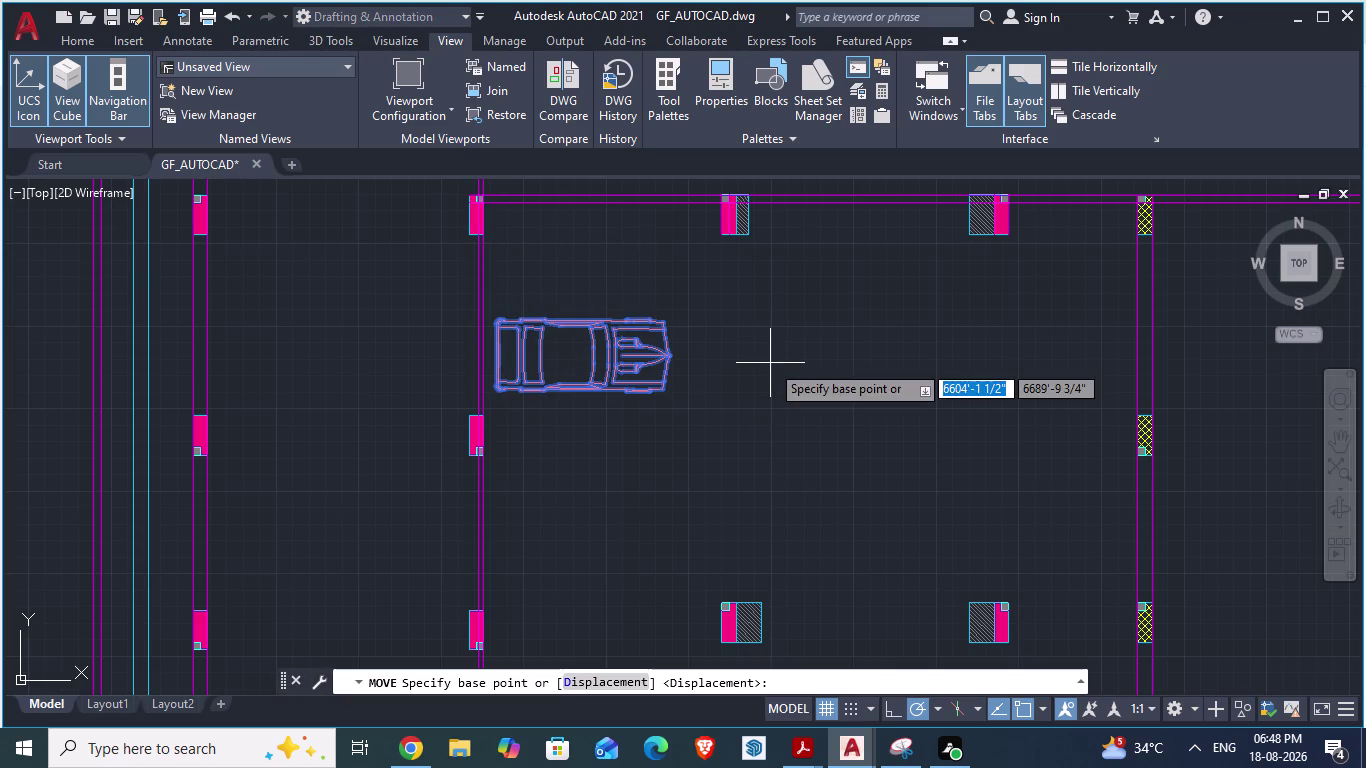
scroll(up, 3)
drag(508, 319, 519, 286)
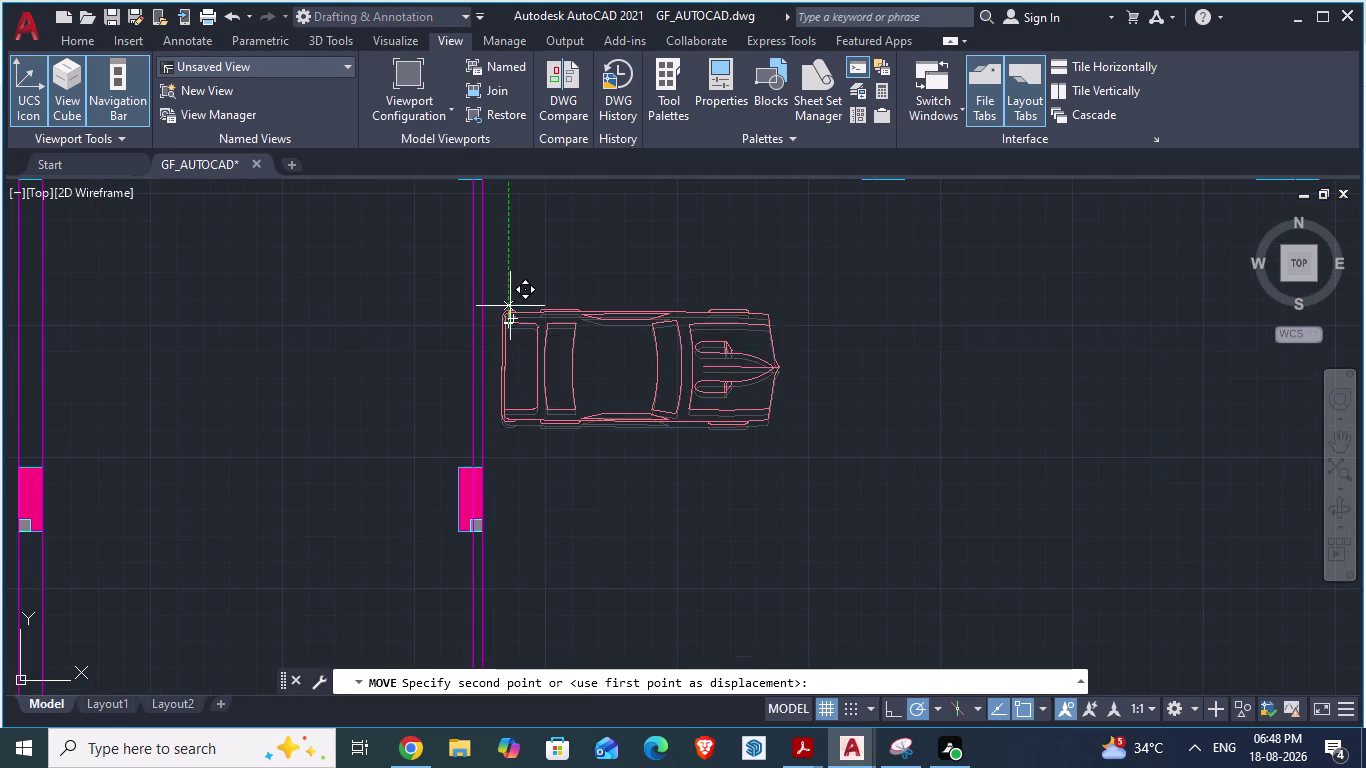
drag(519, 286, 532, 252)
click(532, 251)
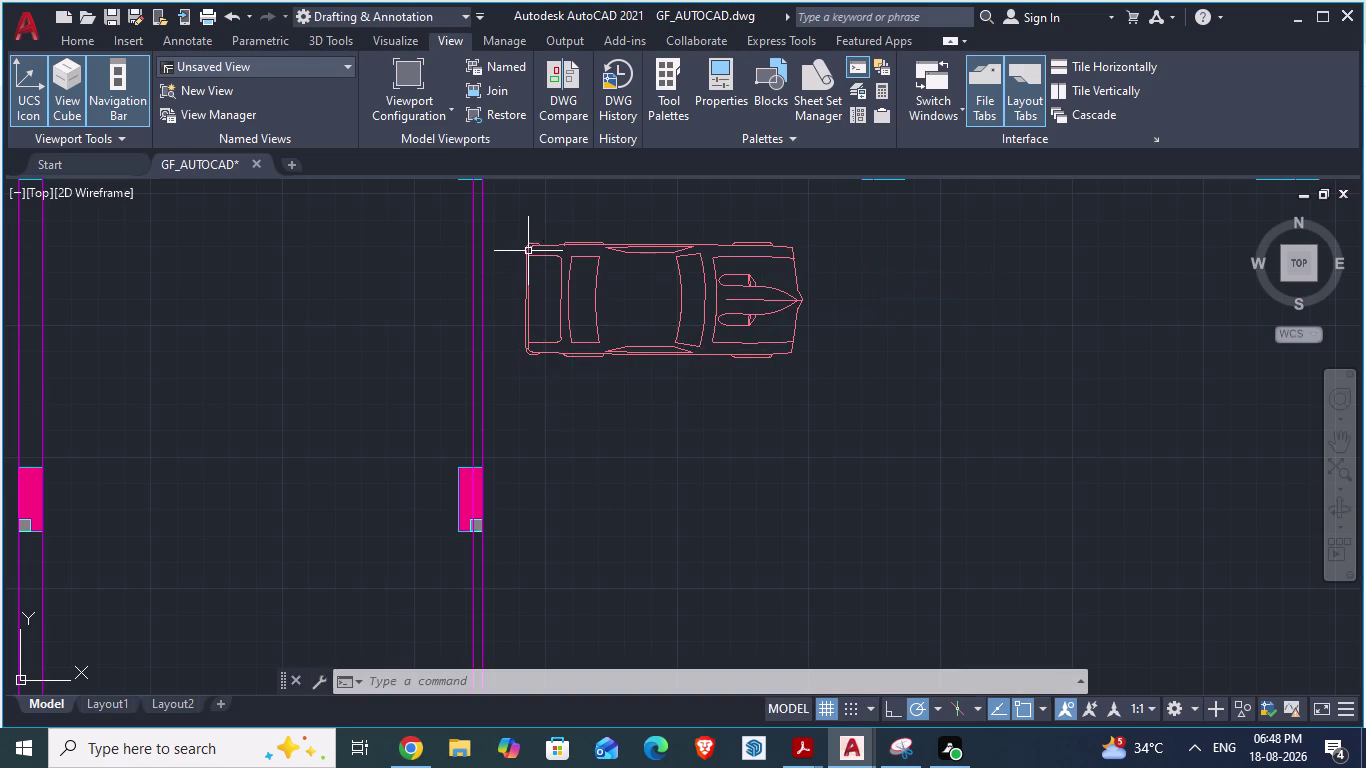
scroll(down, 3)
click(597, 431)
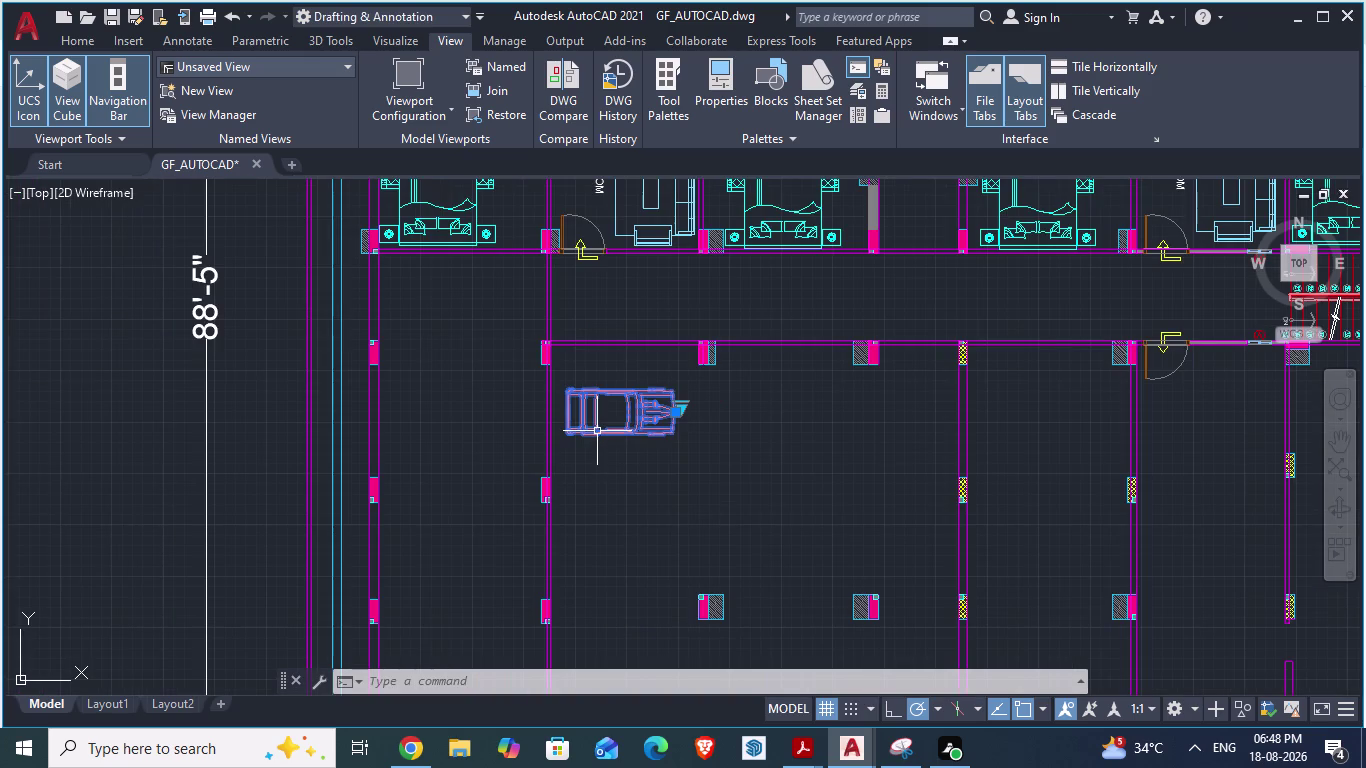
key(Escape)
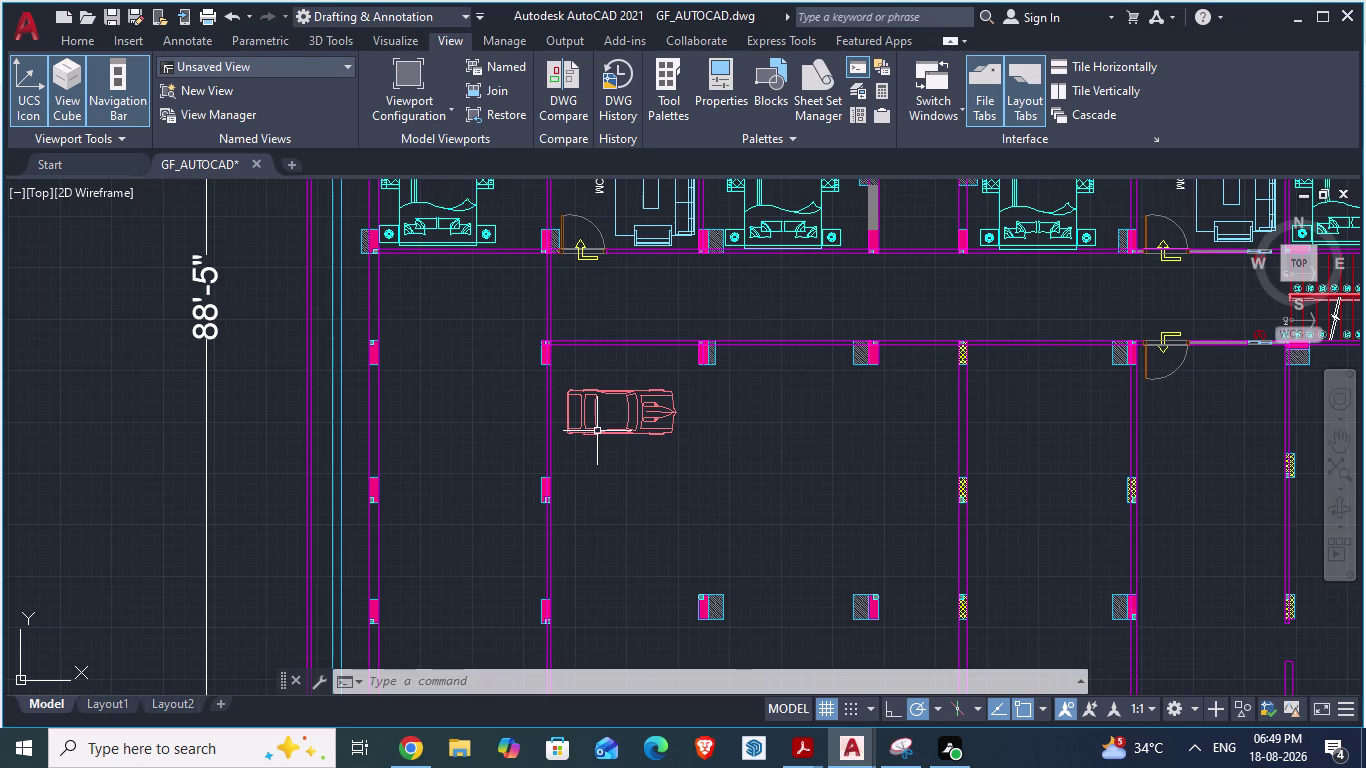
Enlarge the car in the bay using SCALE with a reference length.
key(z)
scroll(down, 3)
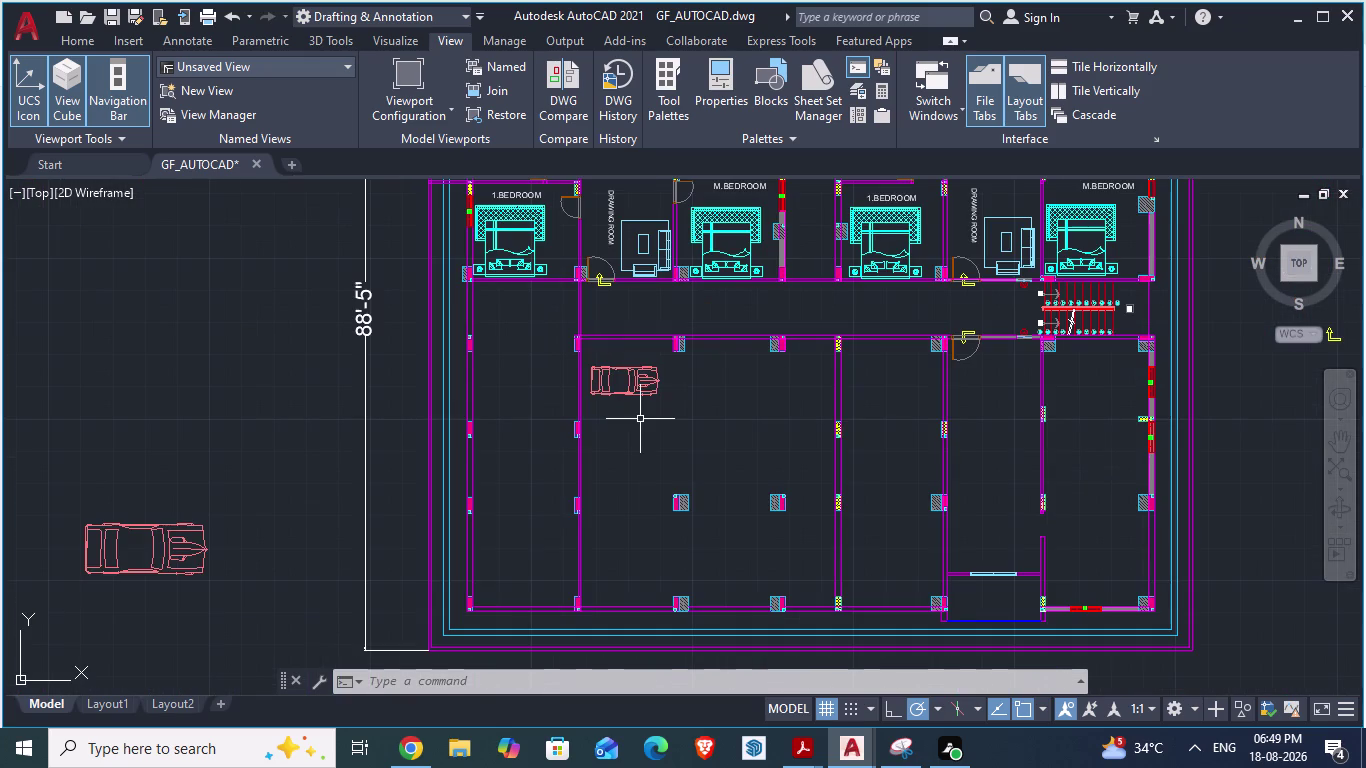
scroll(up, 3)
click(615, 395)
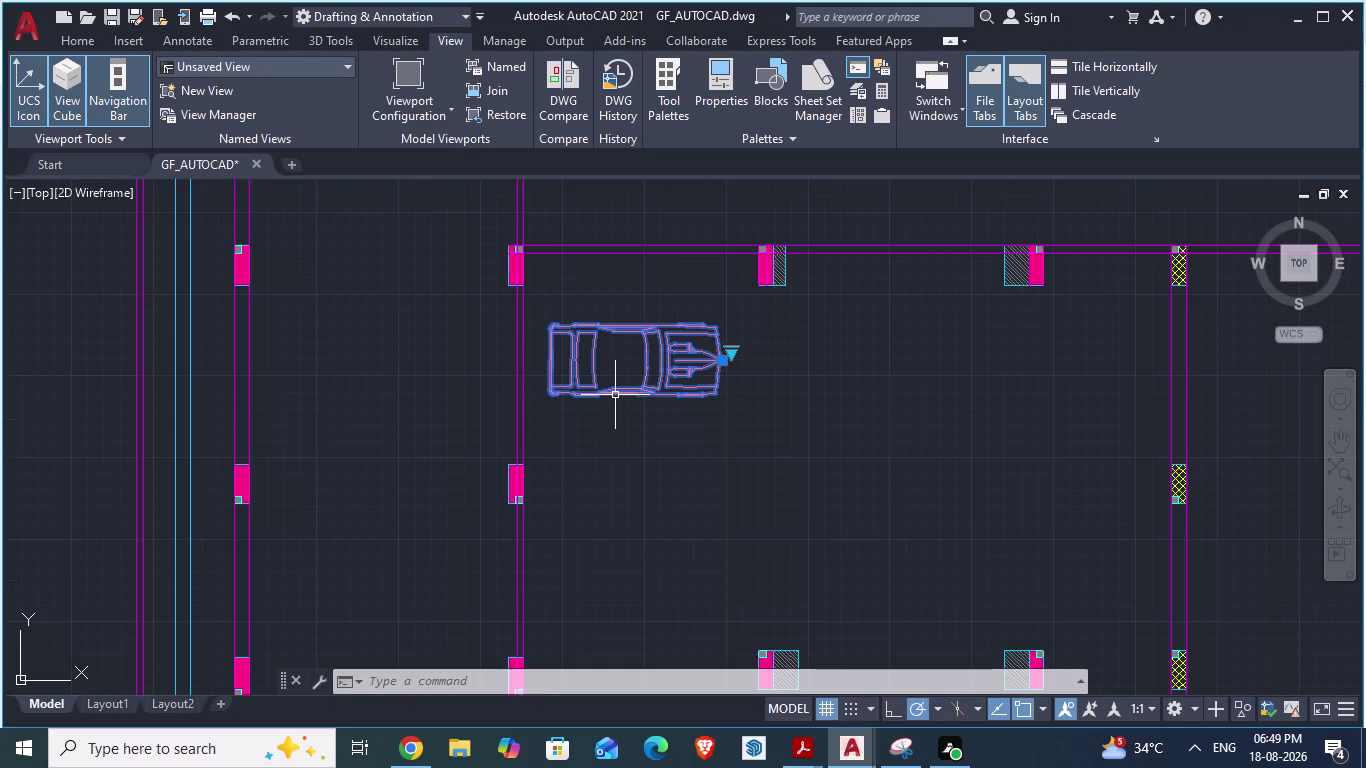
text(sca)
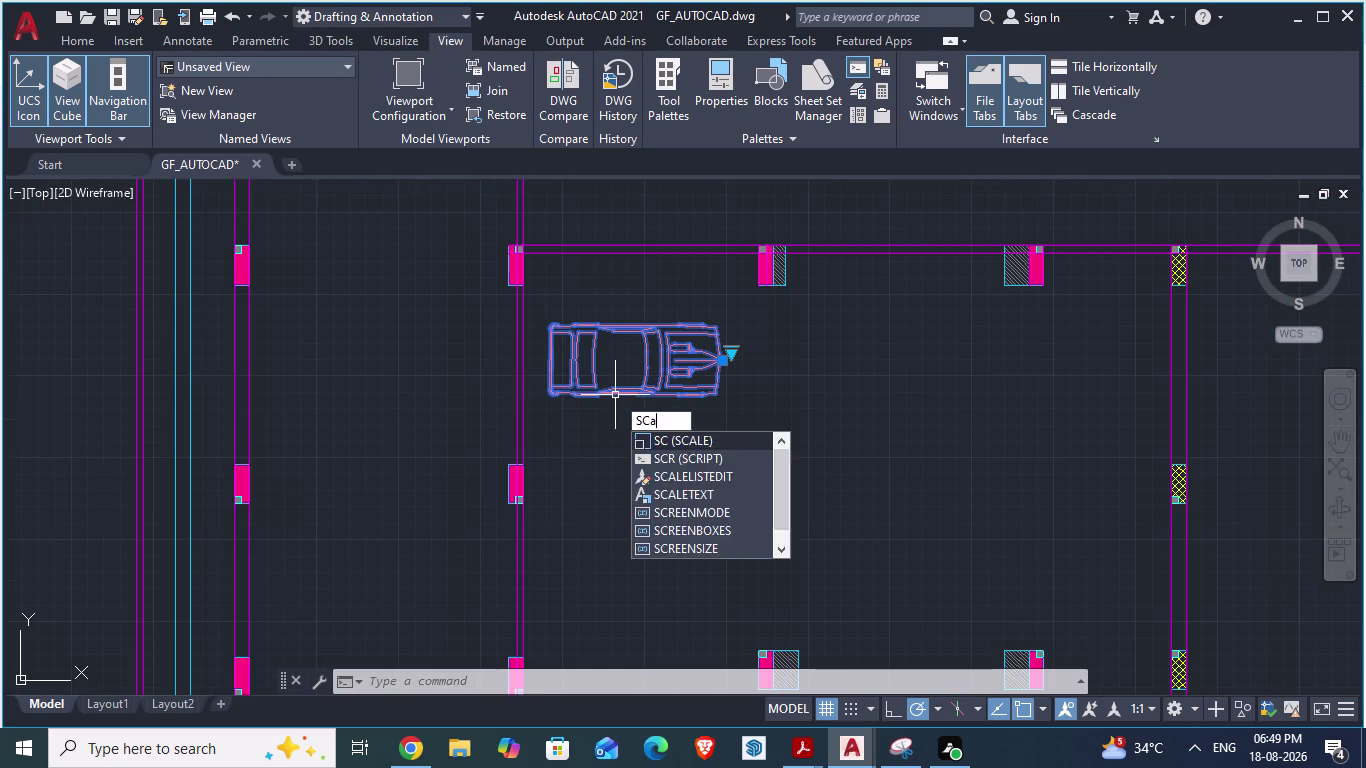
key(Return)
scroll(up, 3)
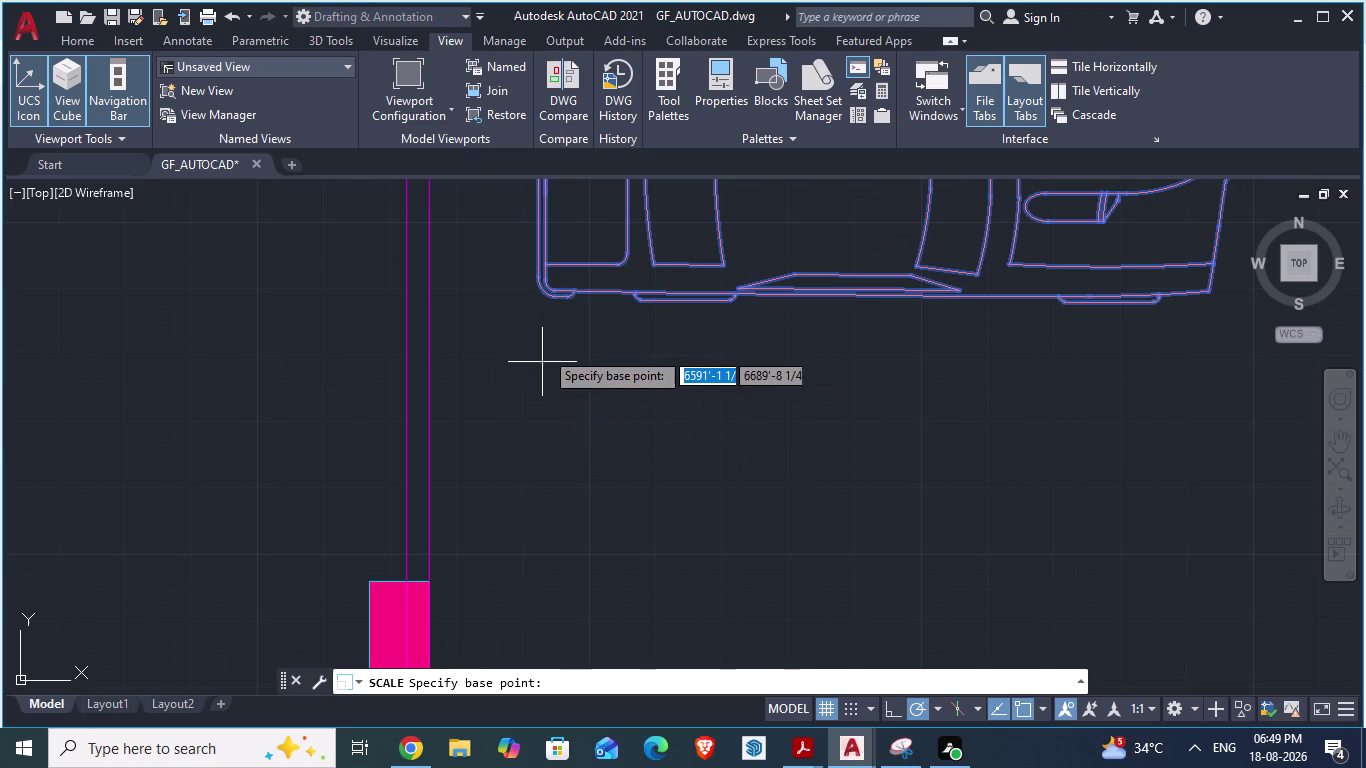
drag(541, 285, 598, 373)
scroll(down, 3)
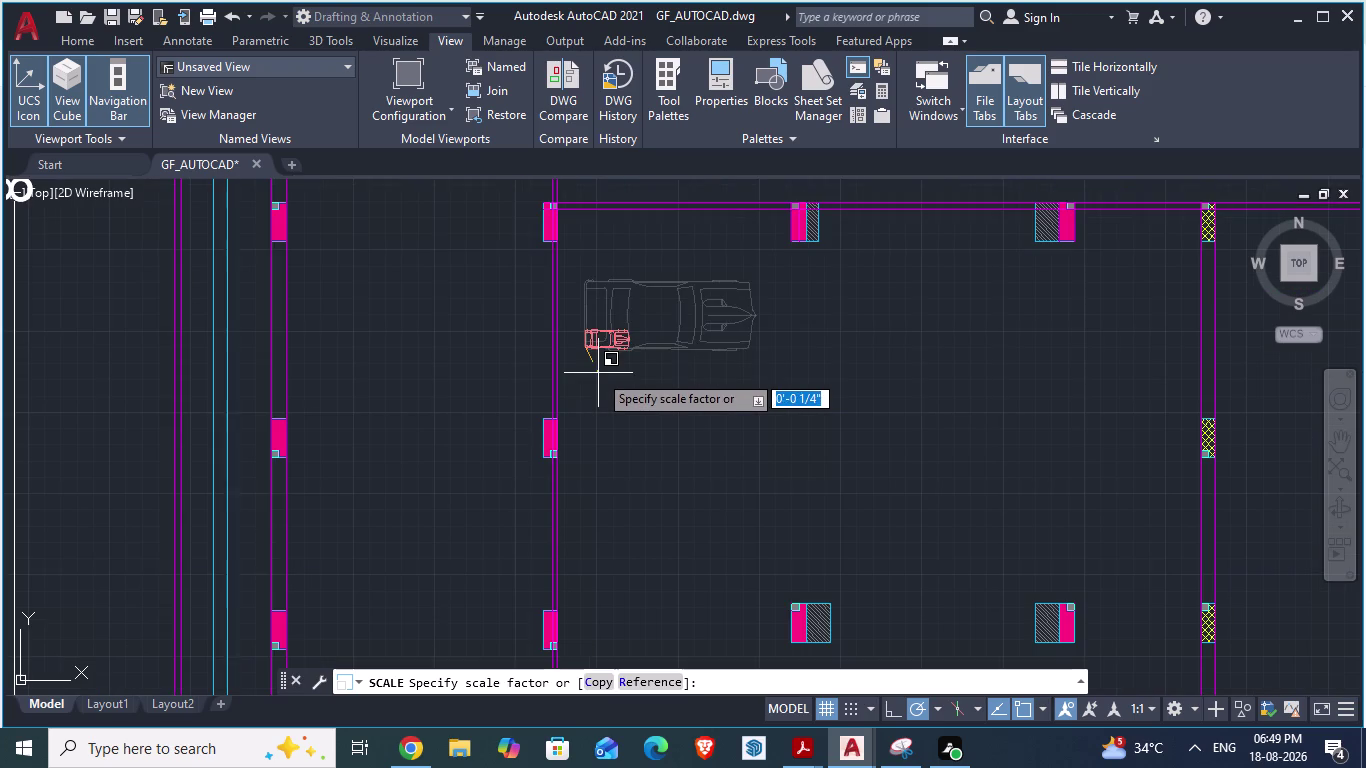
drag(598, 373, 691, 305)
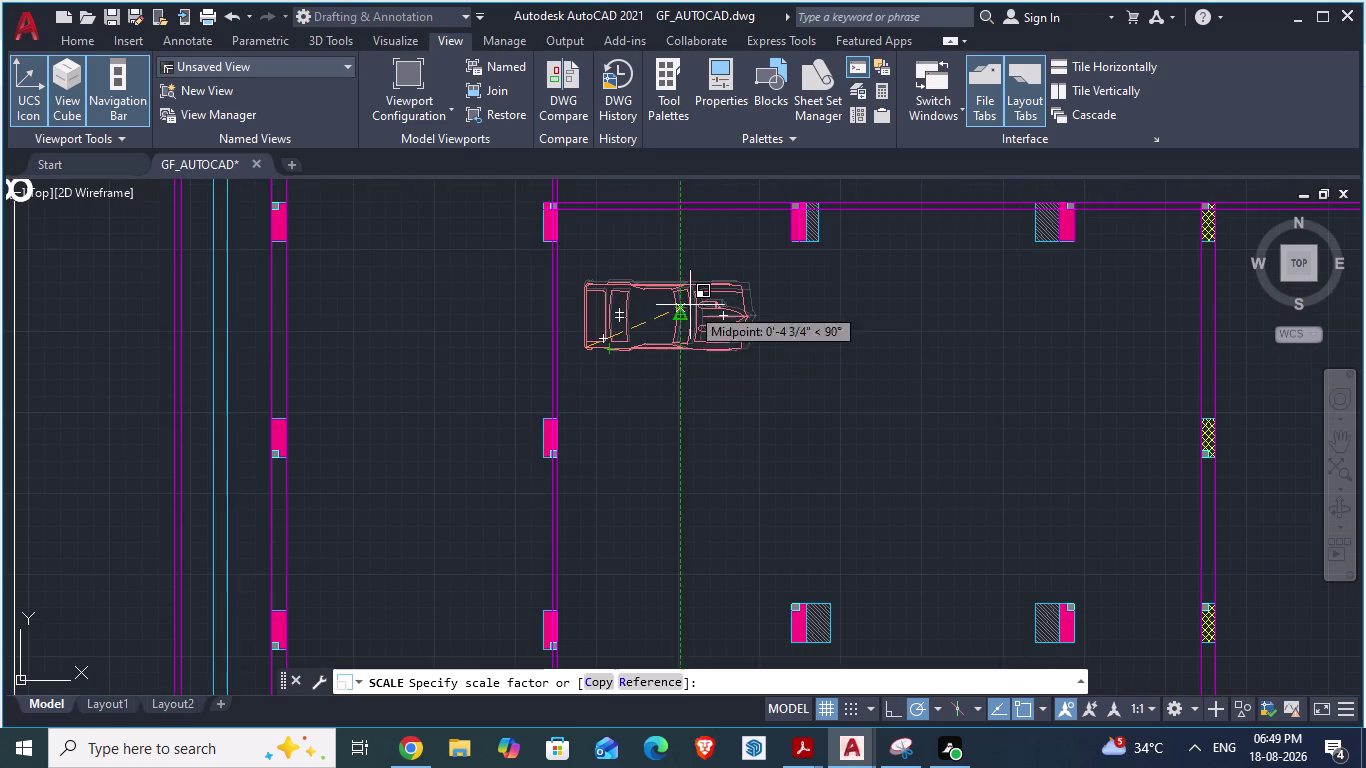
drag(691, 305, 693, 297)
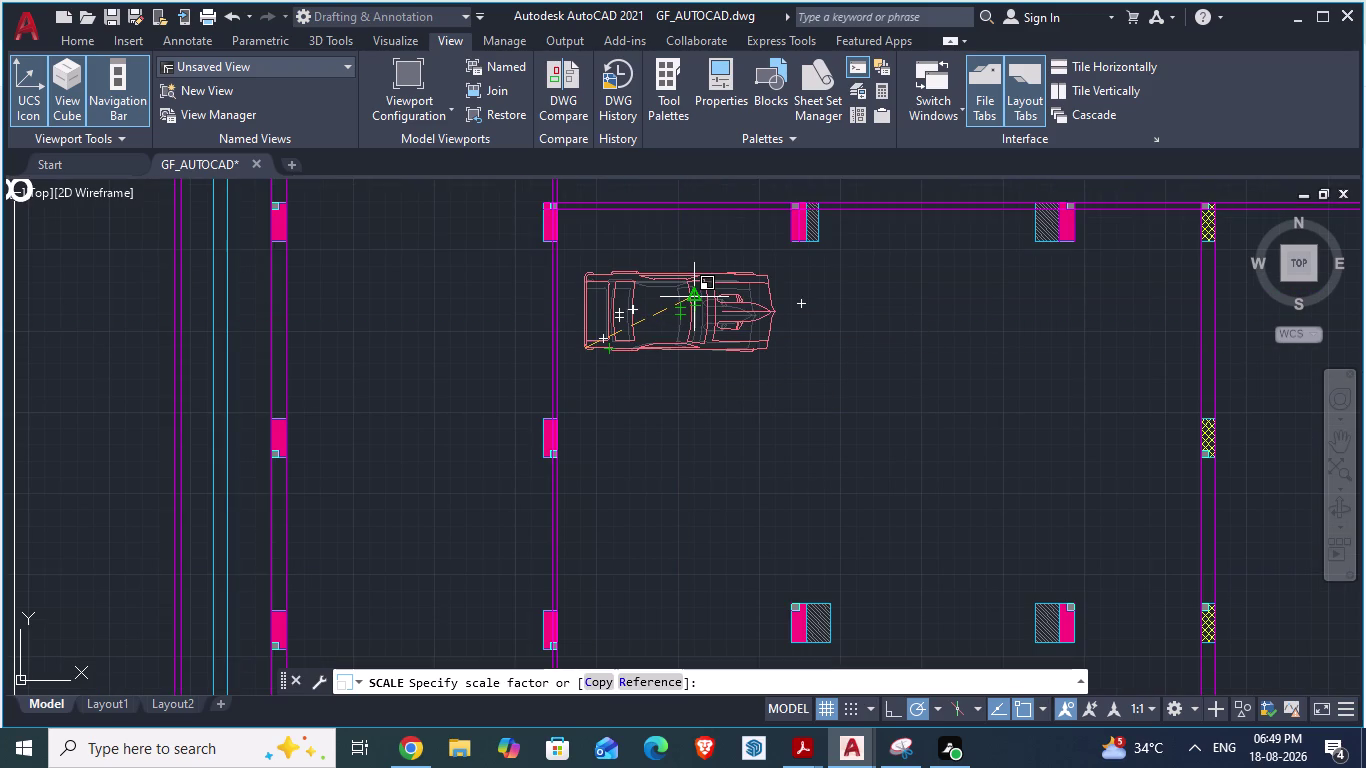
click(693, 297)
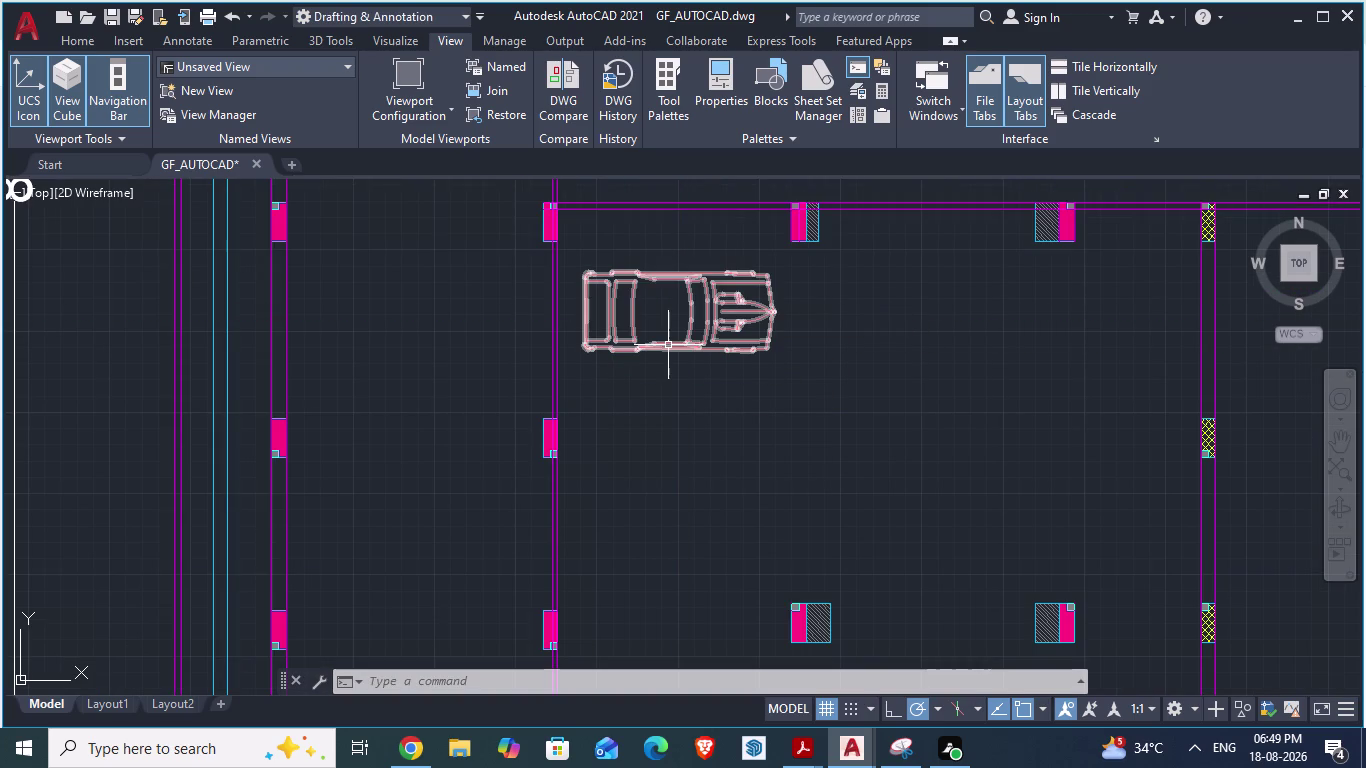
Copy the resized car and paste a second copy lower in the bay.
click(668, 345)
key(ctrl+c)
key(ctrl+v)
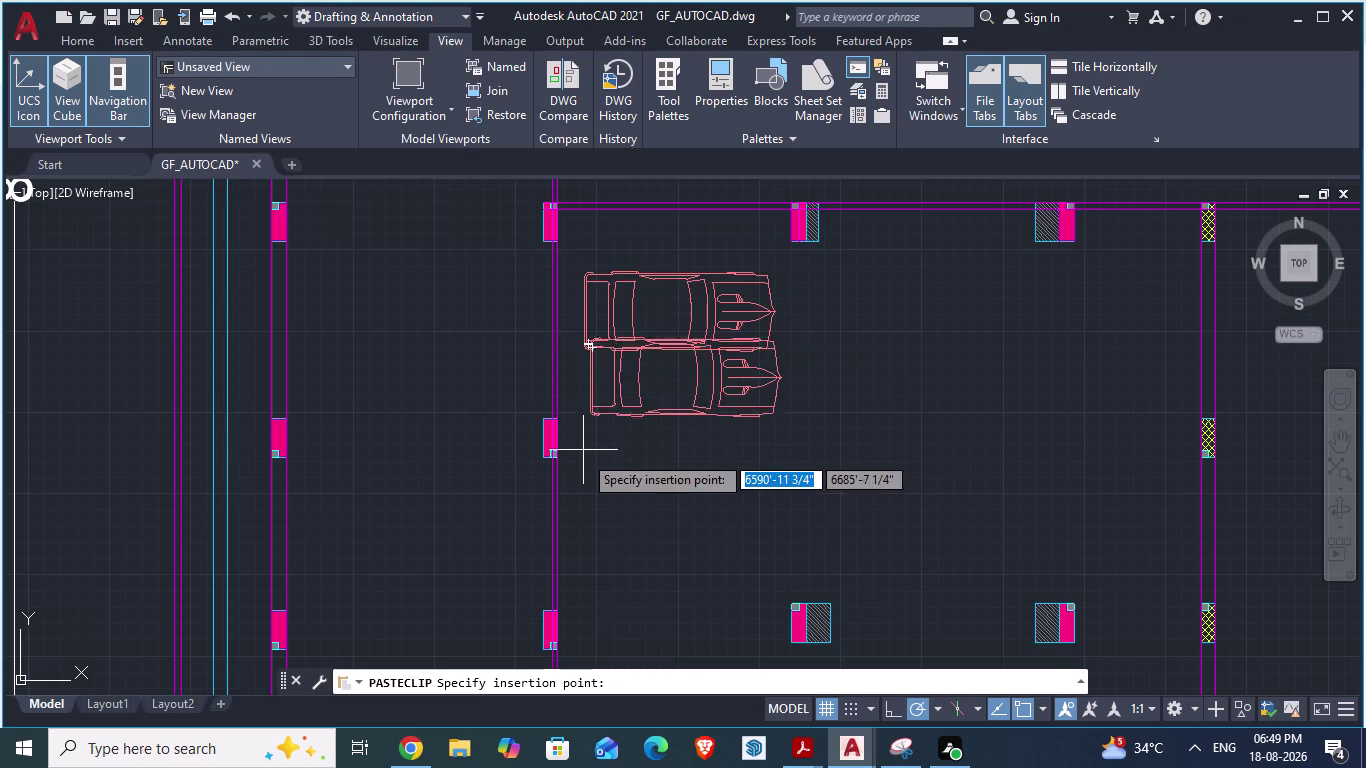
click(578, 605)
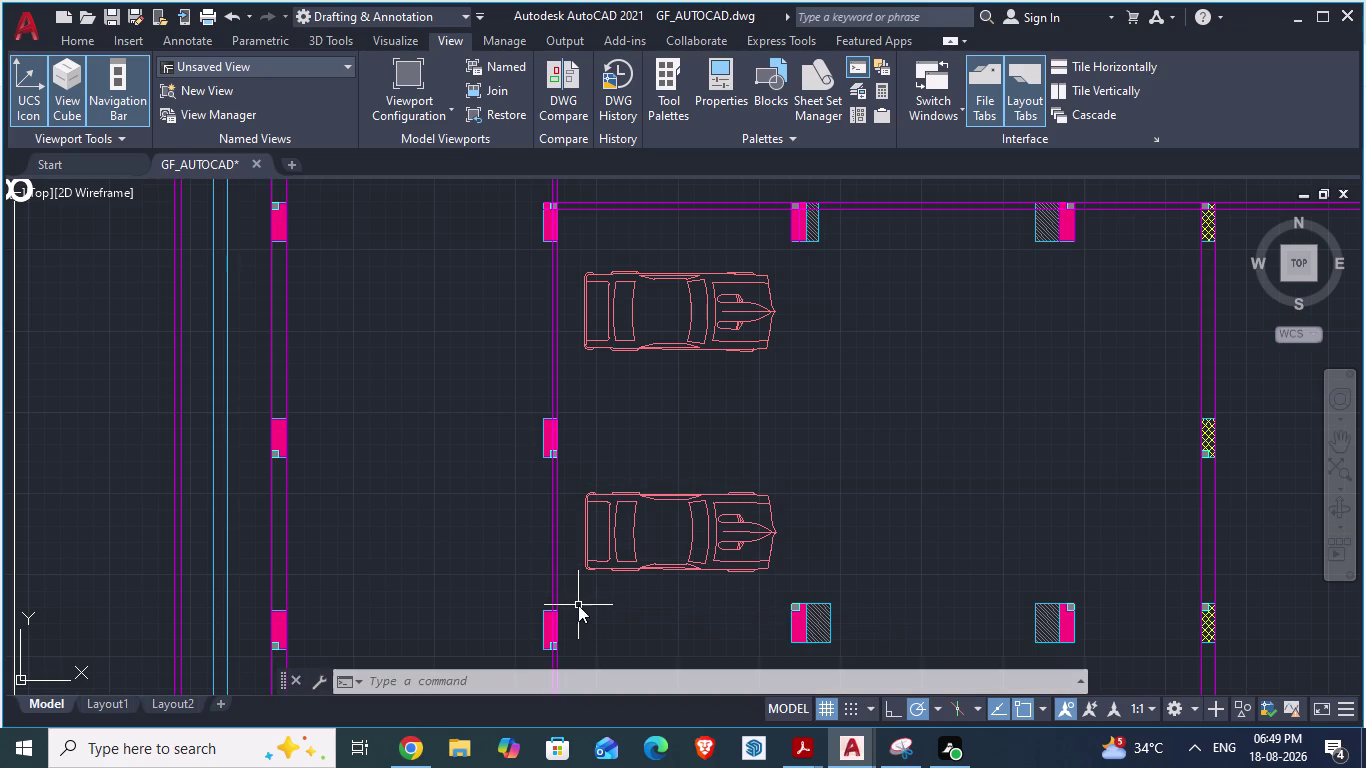
scroll(down, 3)
Delete an object near the outside car, then undo the changes.
scroll(down, 3)
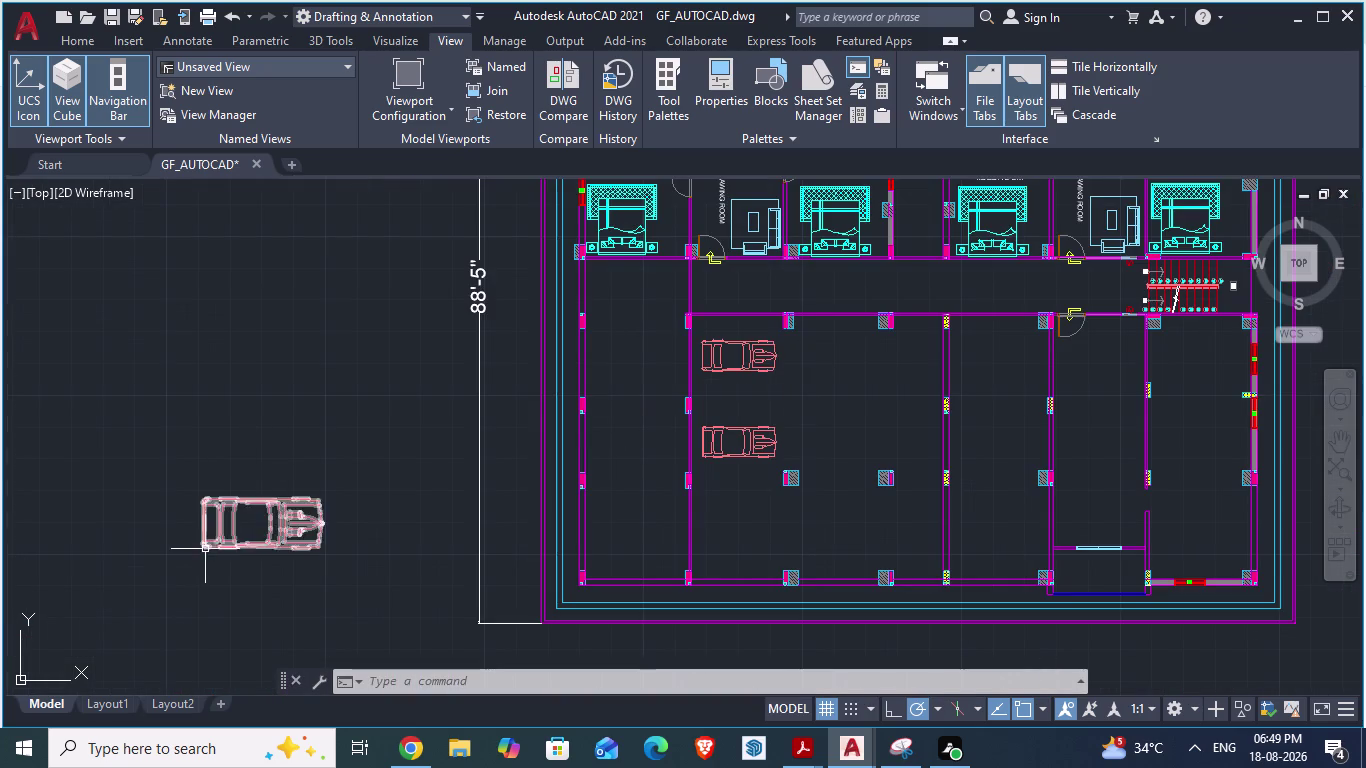
click(208, 528)
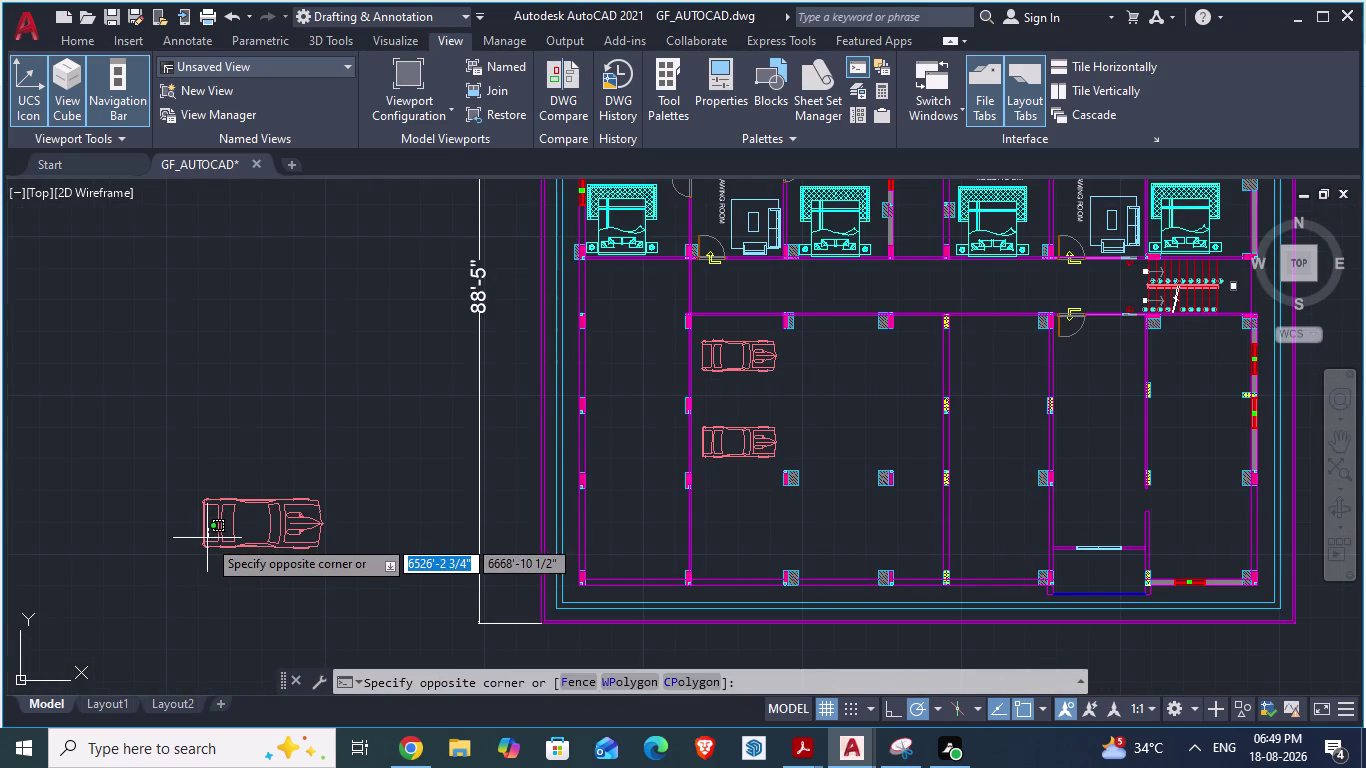
click(205, 540)
key(Escape)
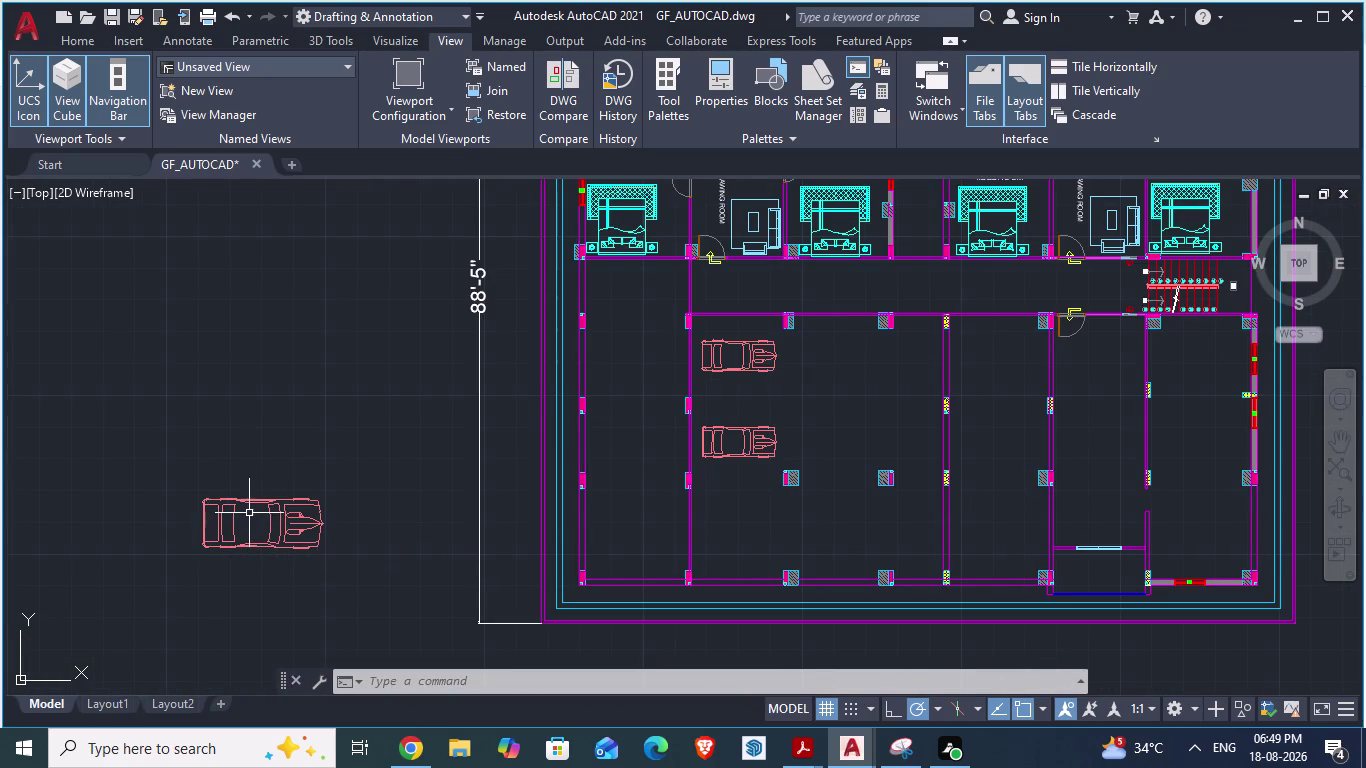
click(248, 502)
key(Delete)
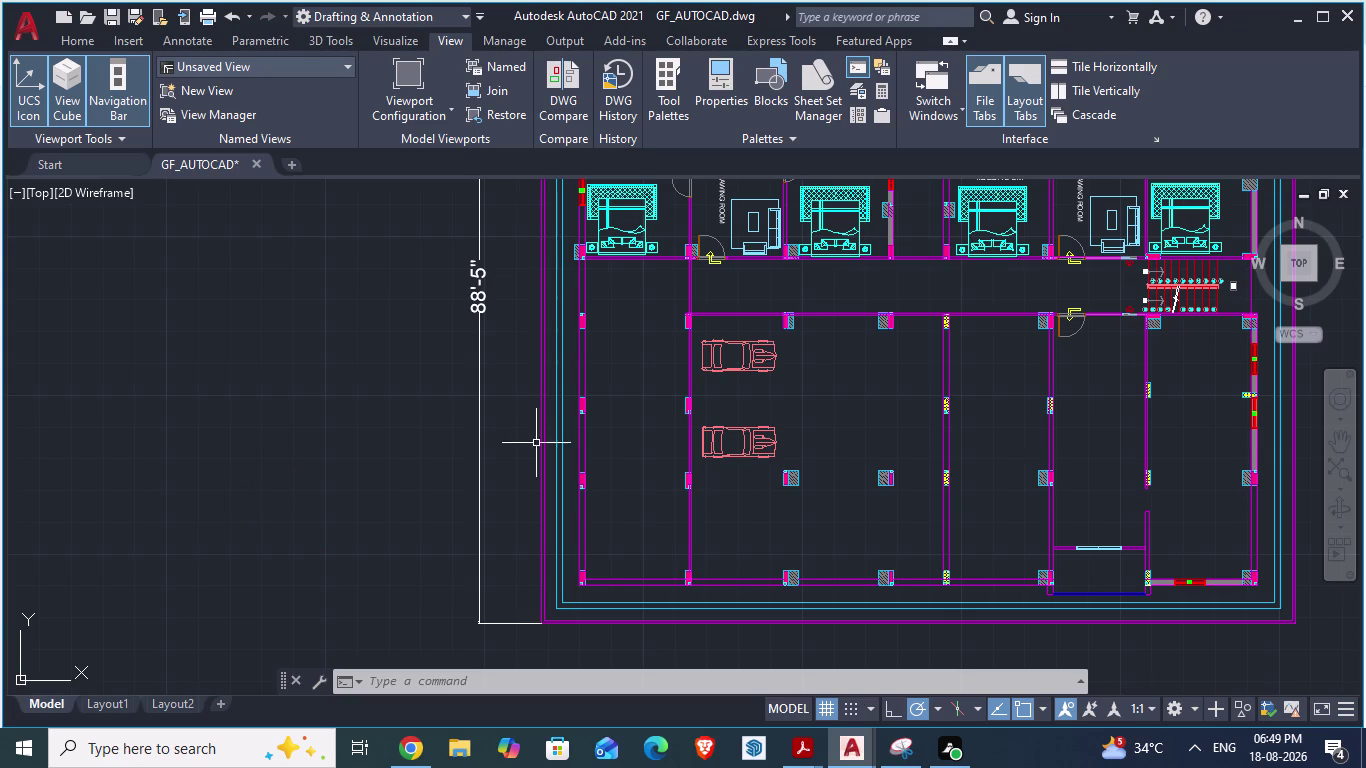
scroll(up, 3)
scroll(down, 3)
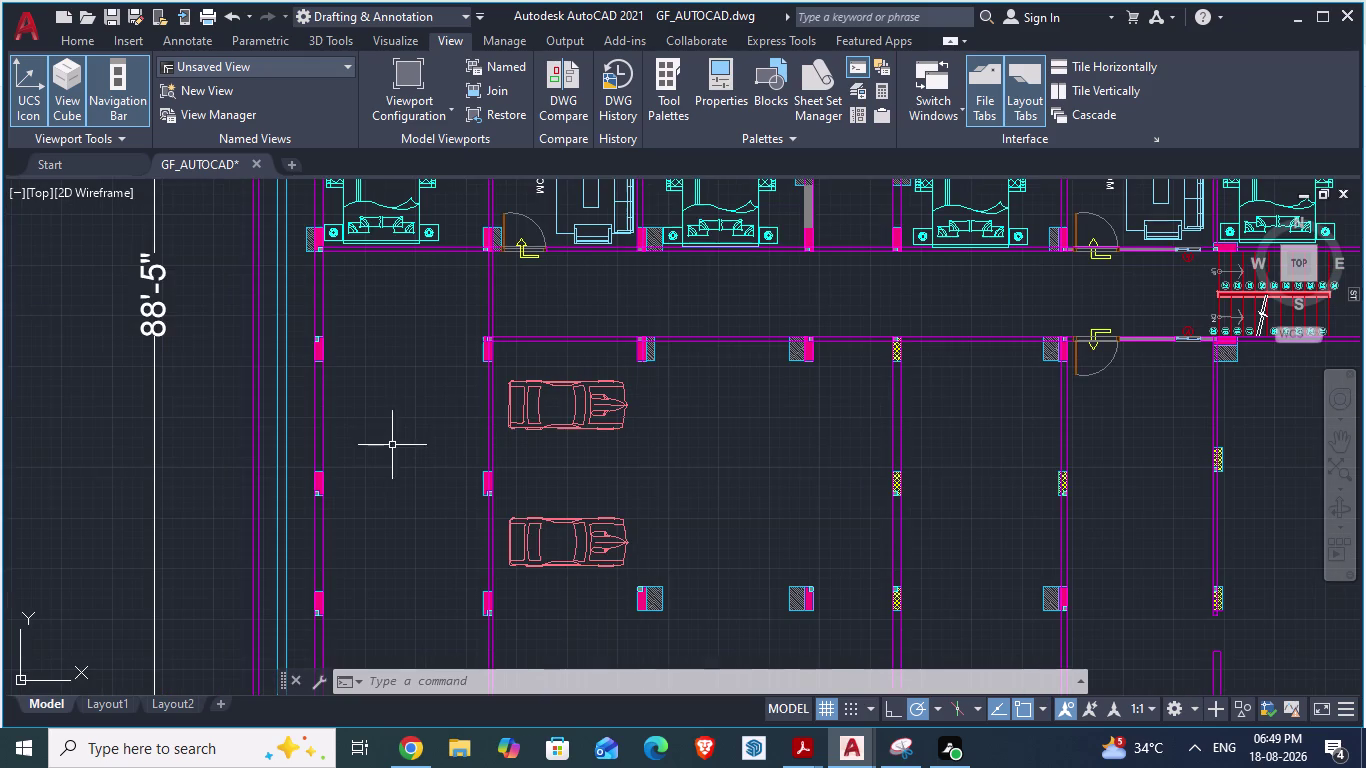
key(ctrl+z)
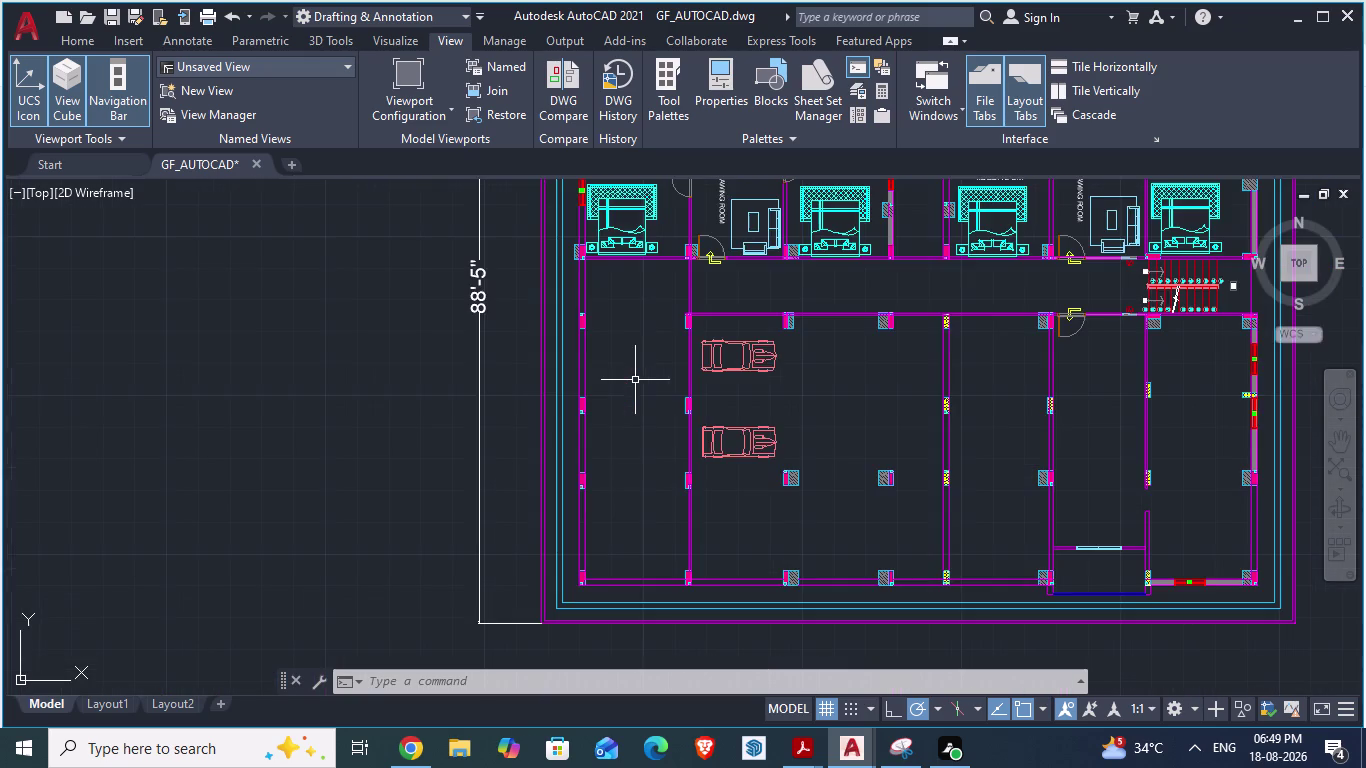
scroll(down, 3)
key(ctrl+z)
key(ctrl+z)
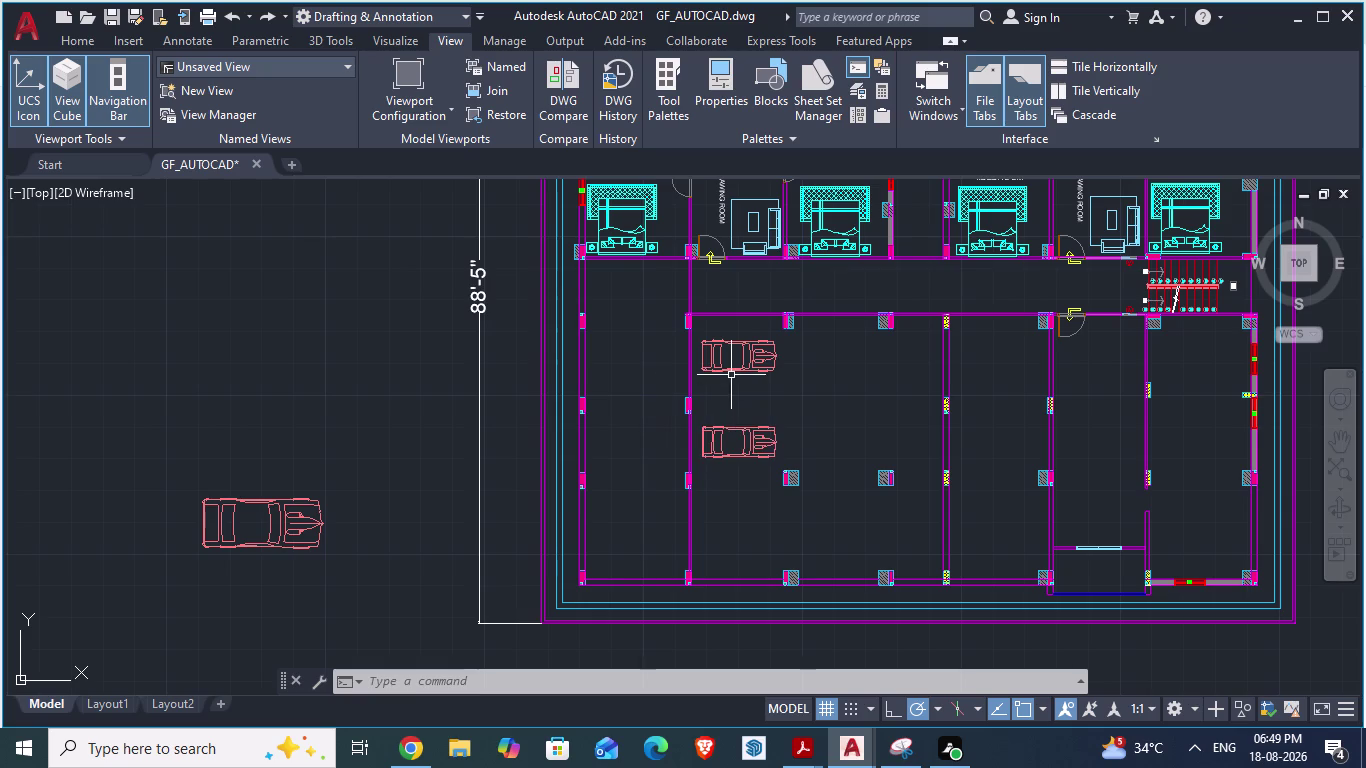
Delete the upper and lower cars from the parking bay.
click(728, 370)
key(Delete)
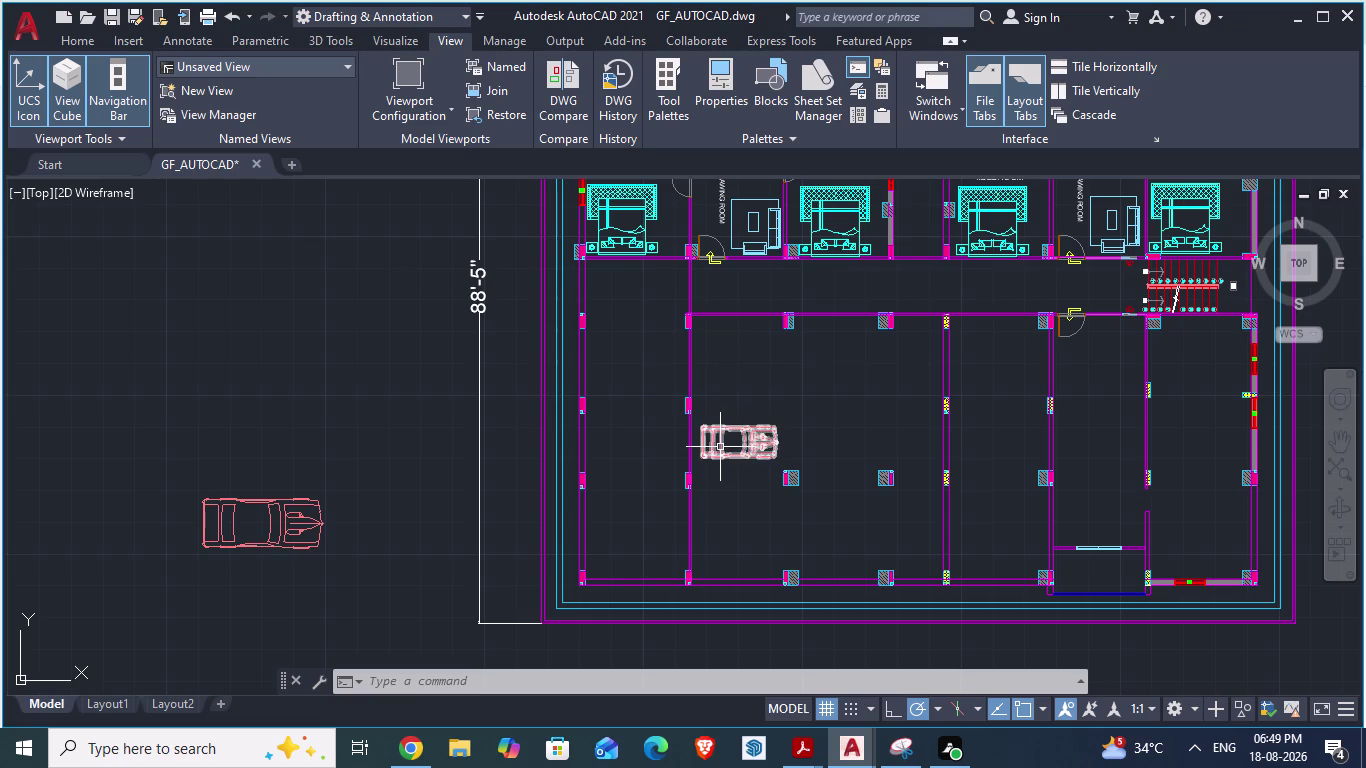
click(720, 447)
key(Delete)
Copy the car outside the plan and start pasting a copy.
click(298, 527)
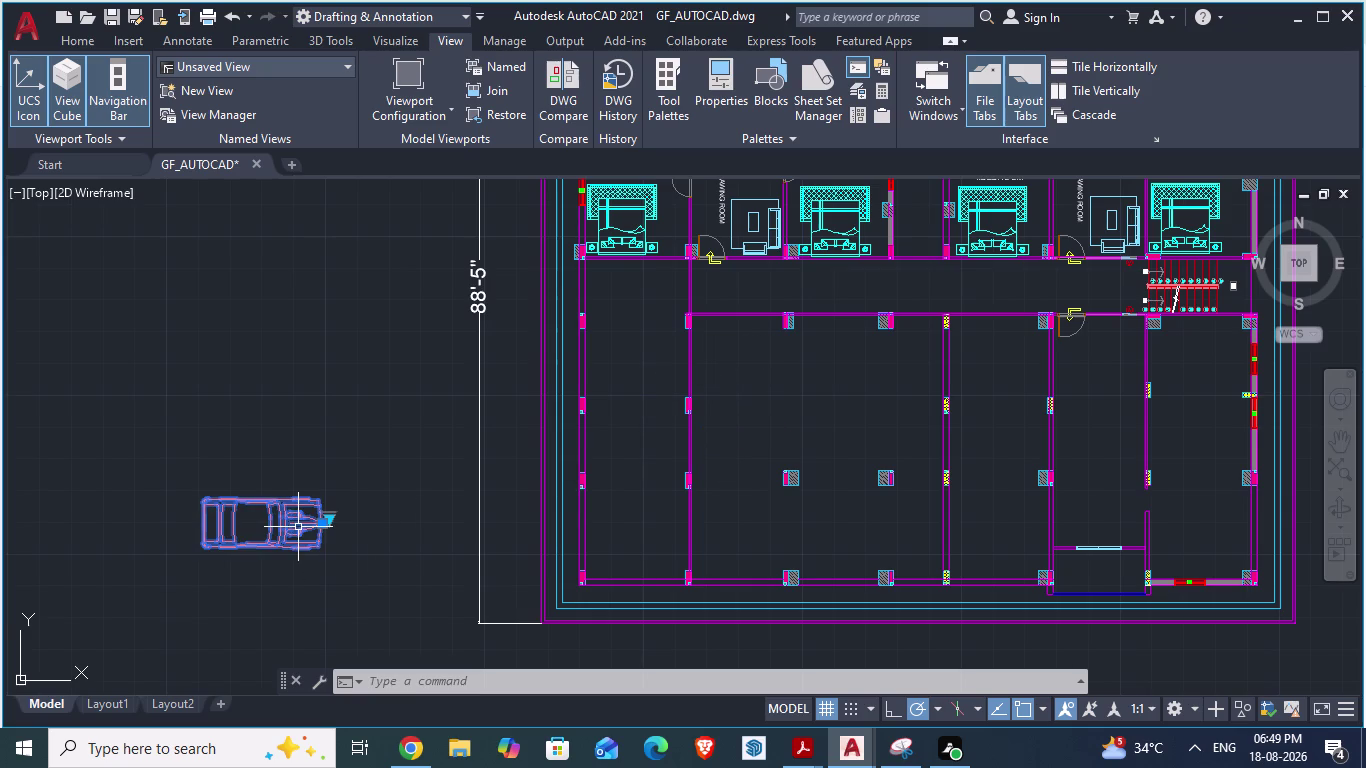
key(ctrl+c)
key(ctrl+v)
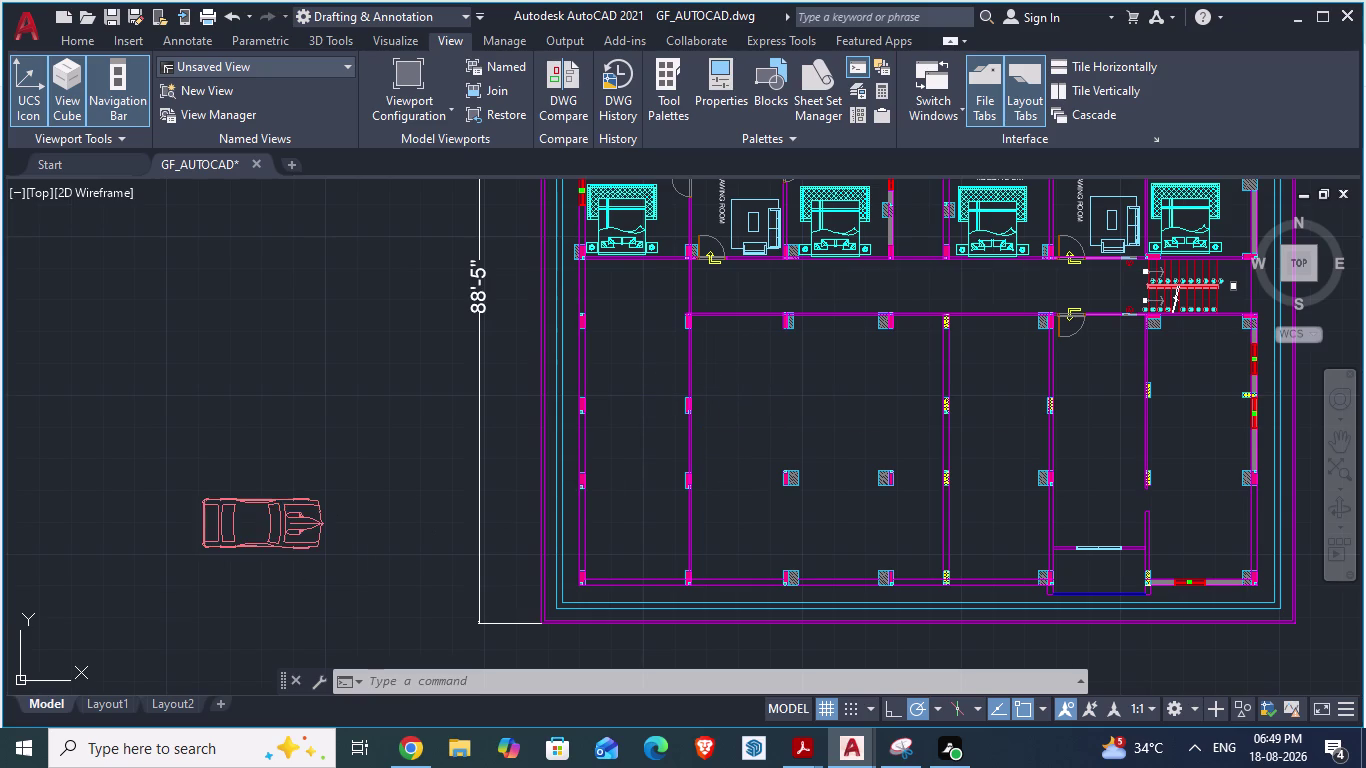
scroll(up, 3)
Place the pasted car beside the column in the parking bay.
scroll(down, 3)
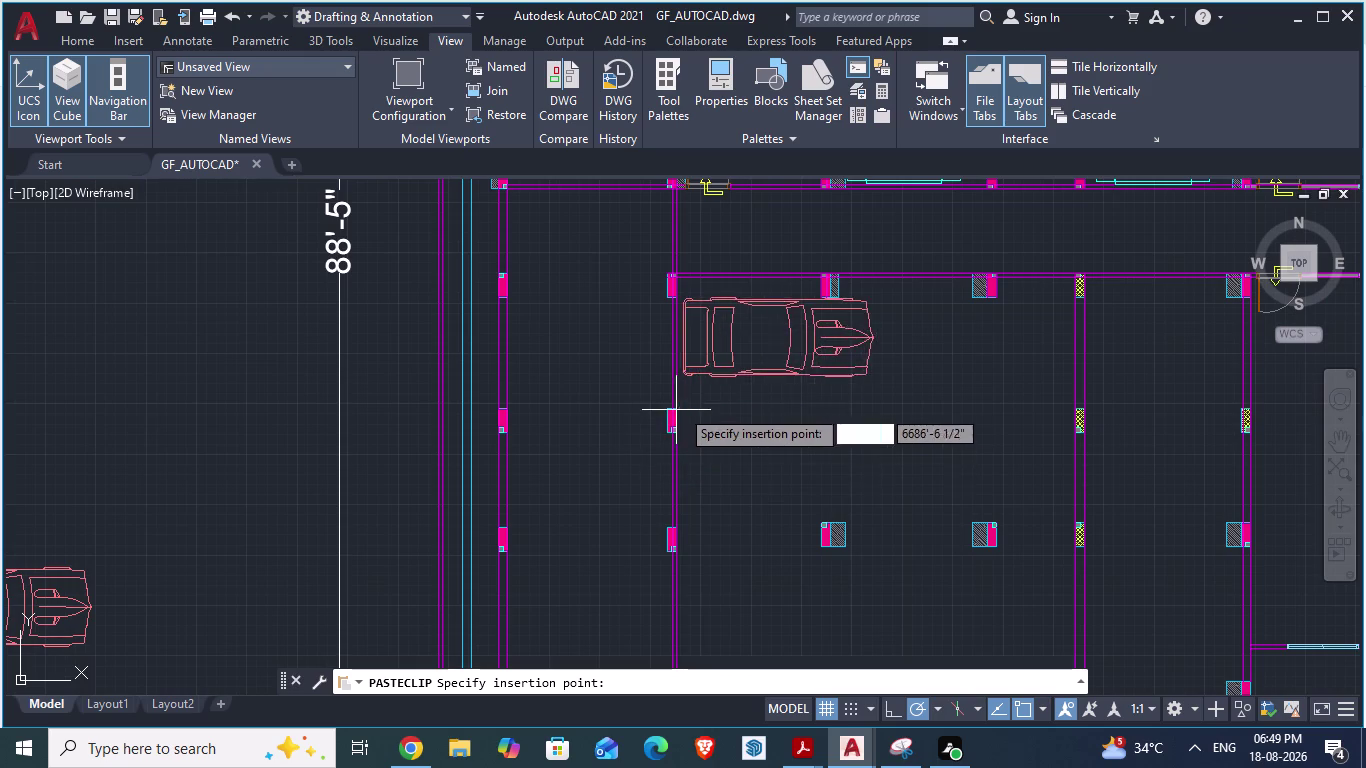
scroll(up, 3)
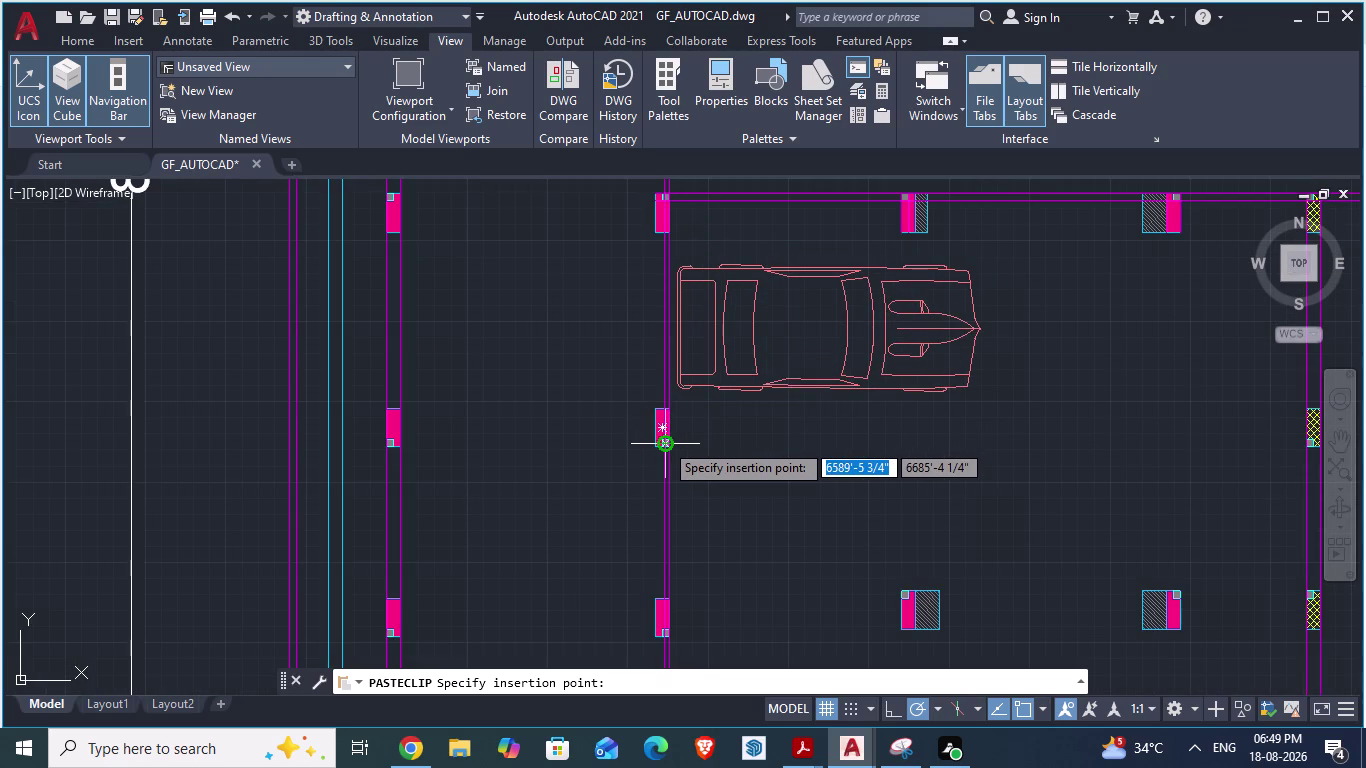
click(664, 442)
scroll(down, 3)
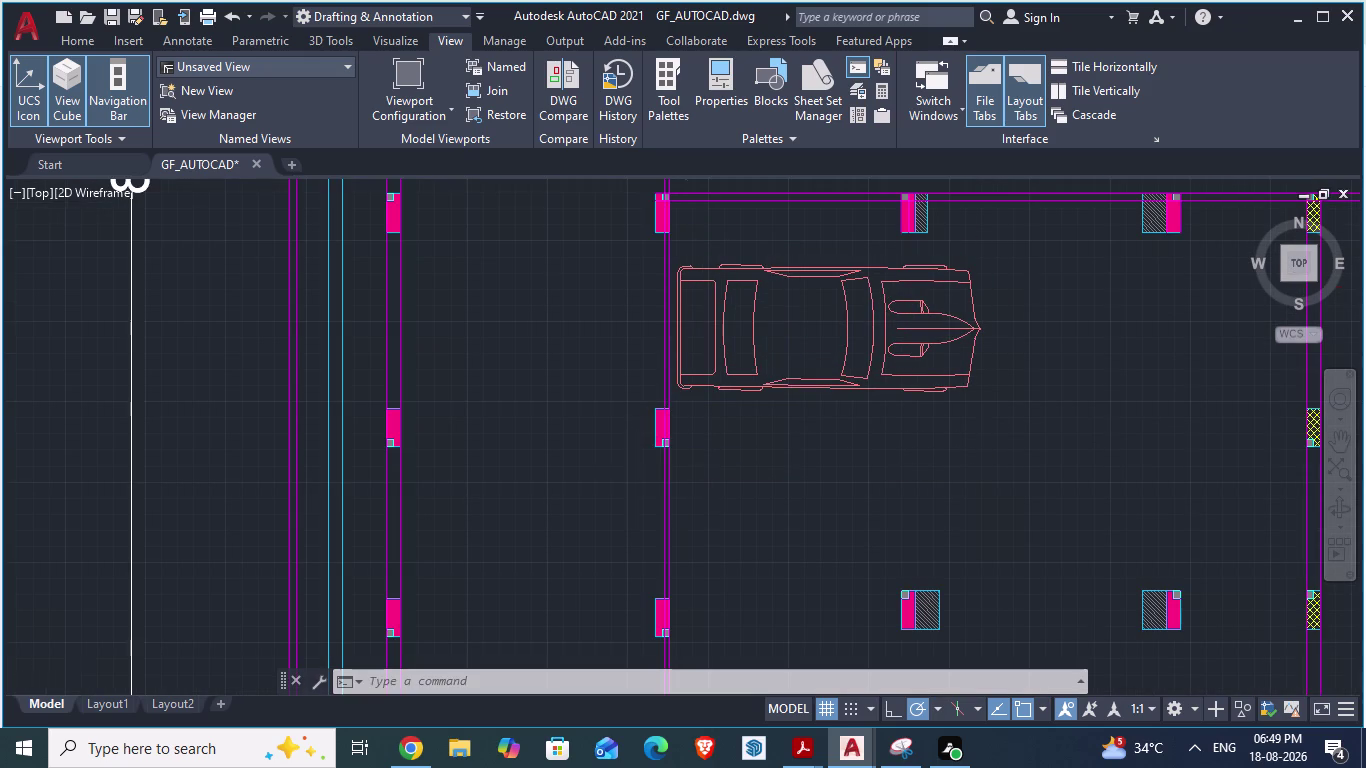
scroll(down, 3)
Scale the car by Reference to a 9'-0" length.
click(704, 404)
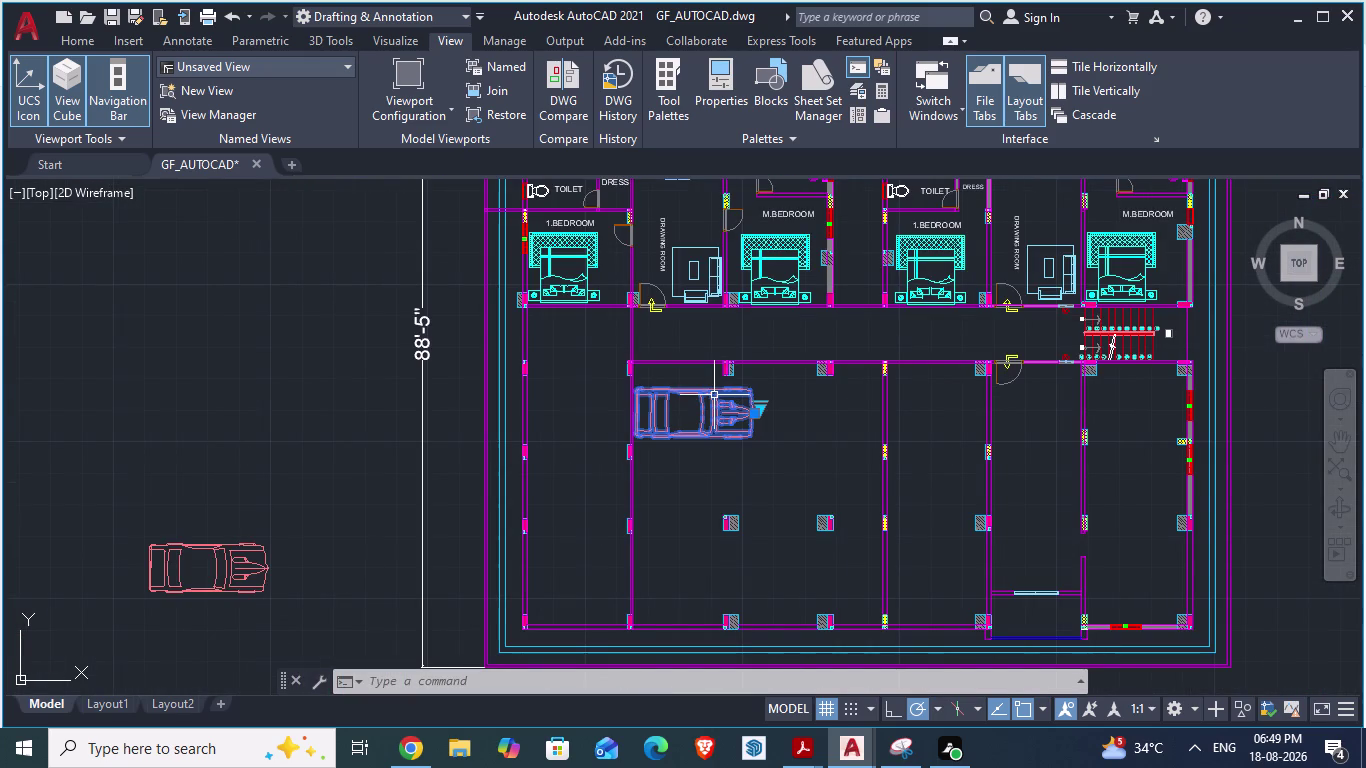
text(sca)
key(Return)
scroll(up, 3)
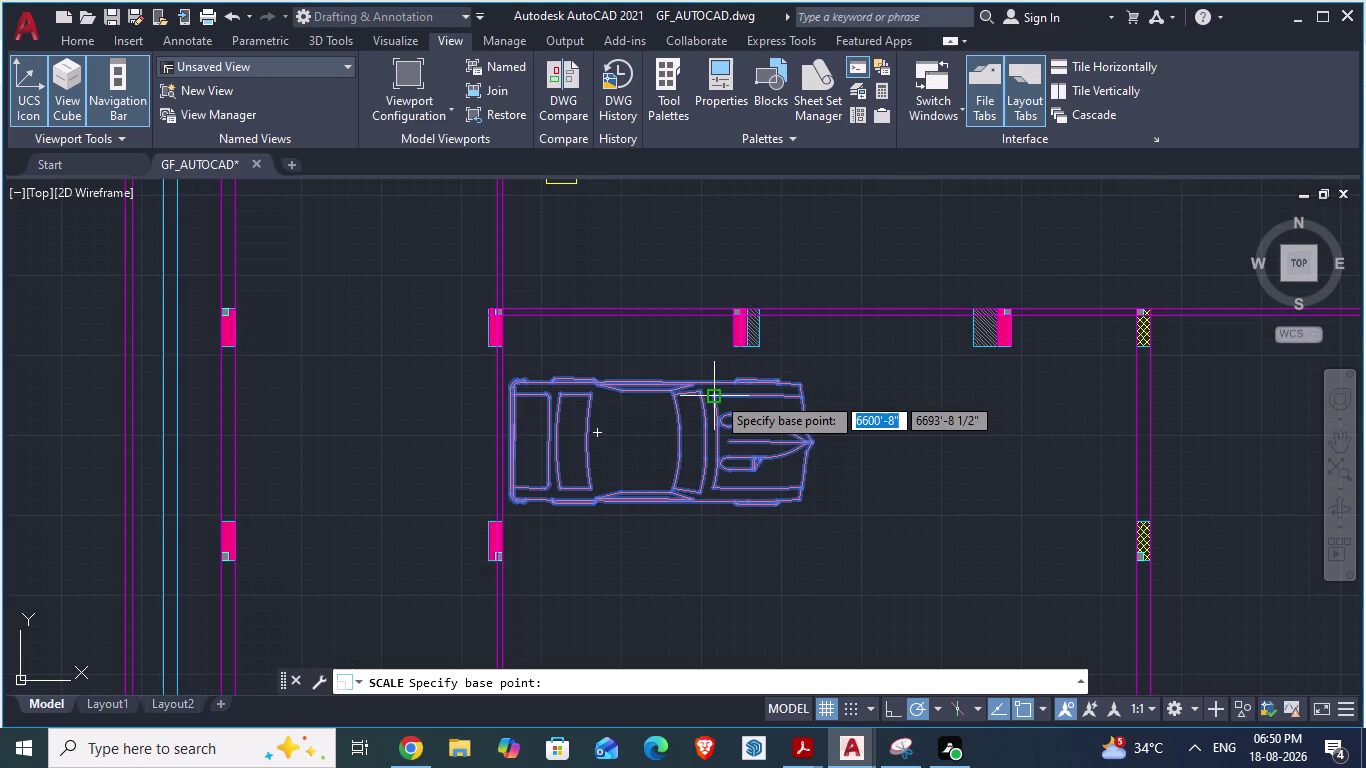
scroll(up, 3)
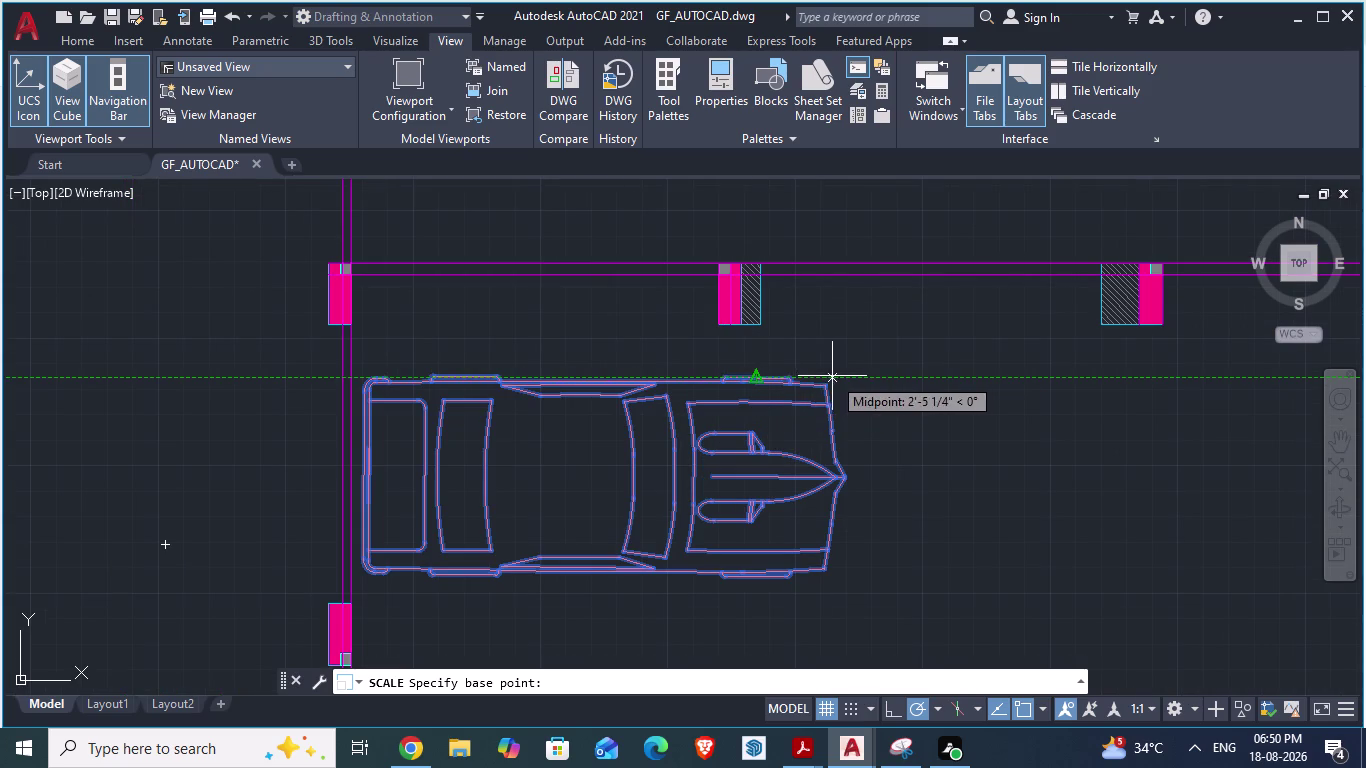
click(362, 375)
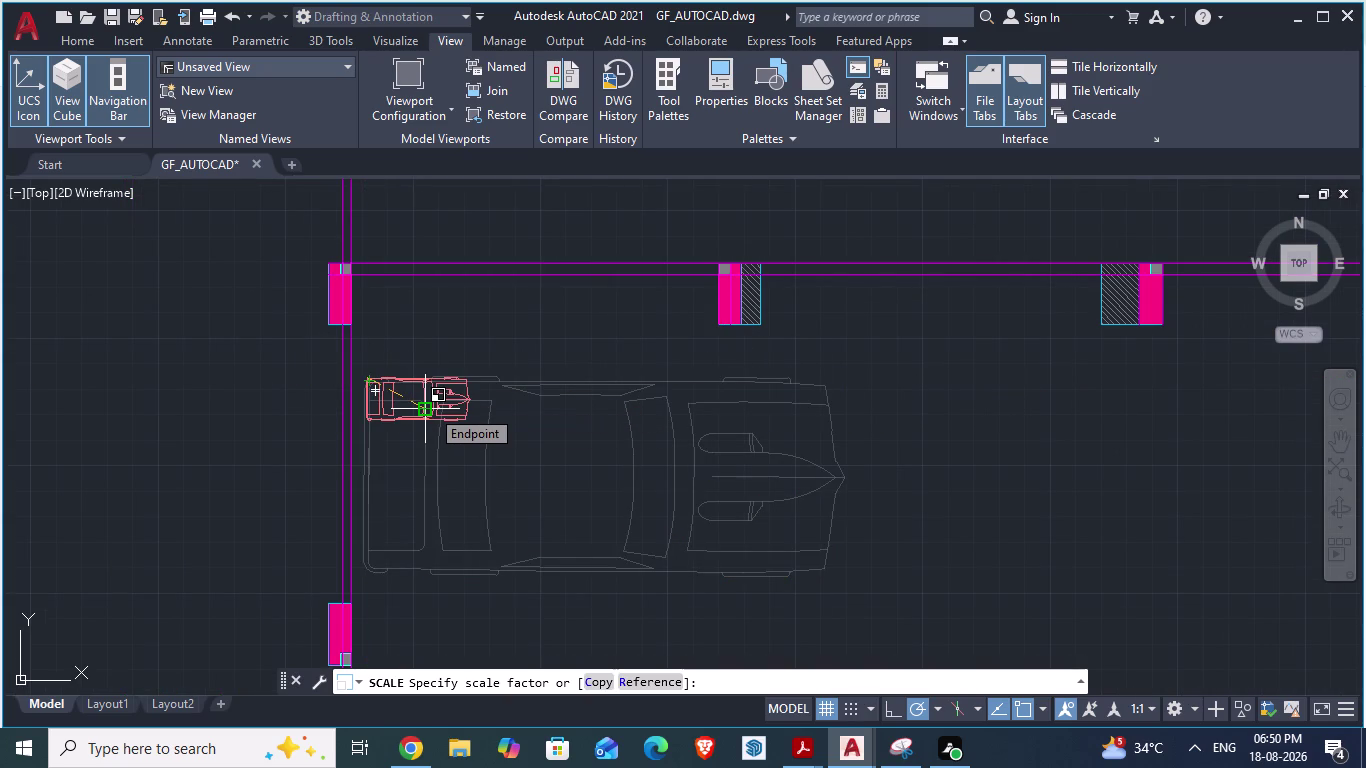
key(r)
key(Return)
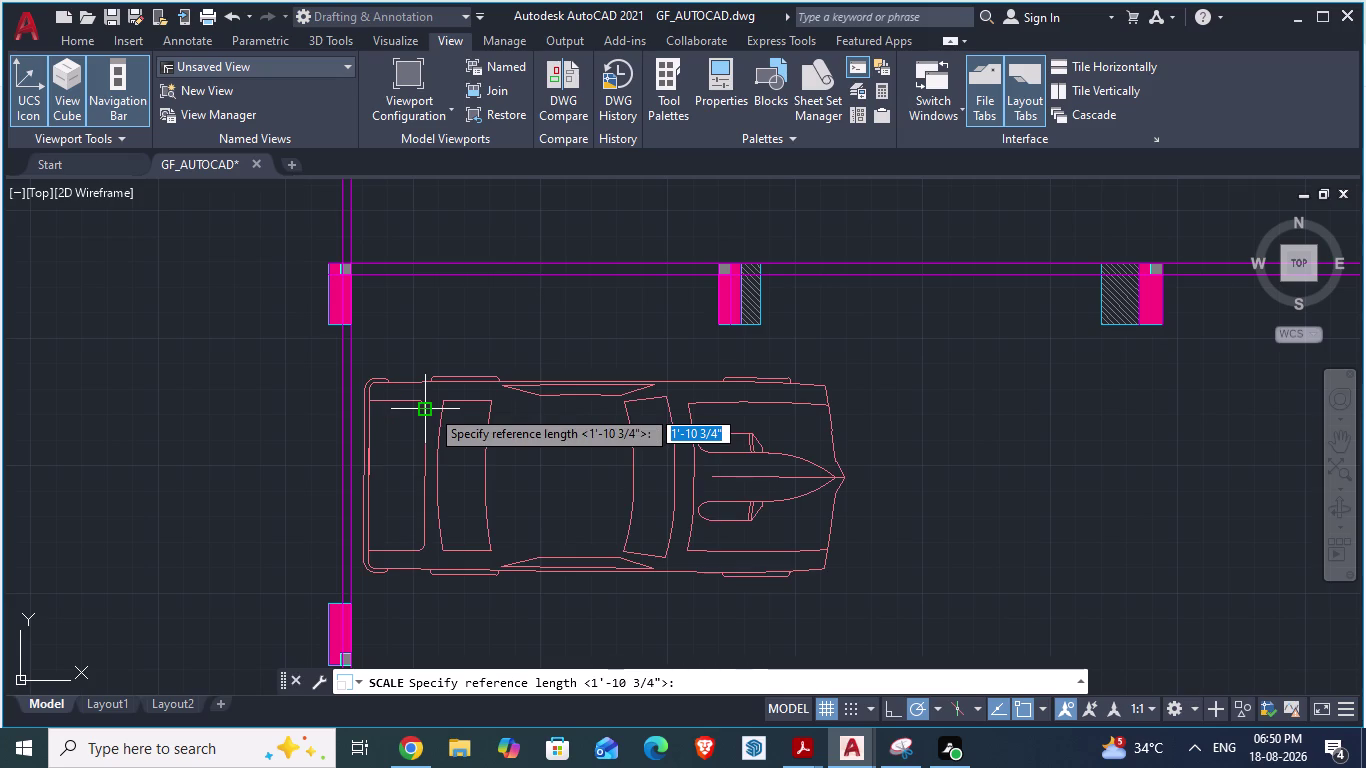
click(364, 376)
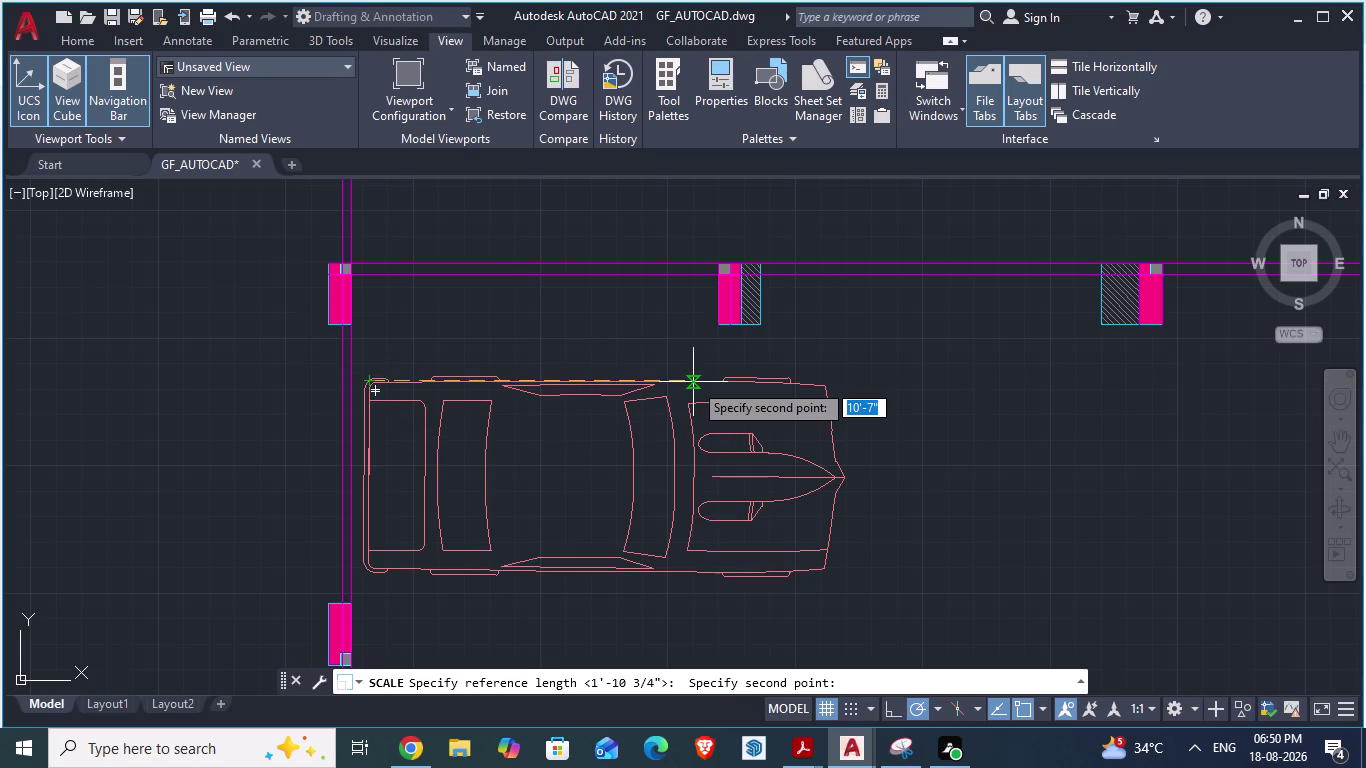
click(591, 380)
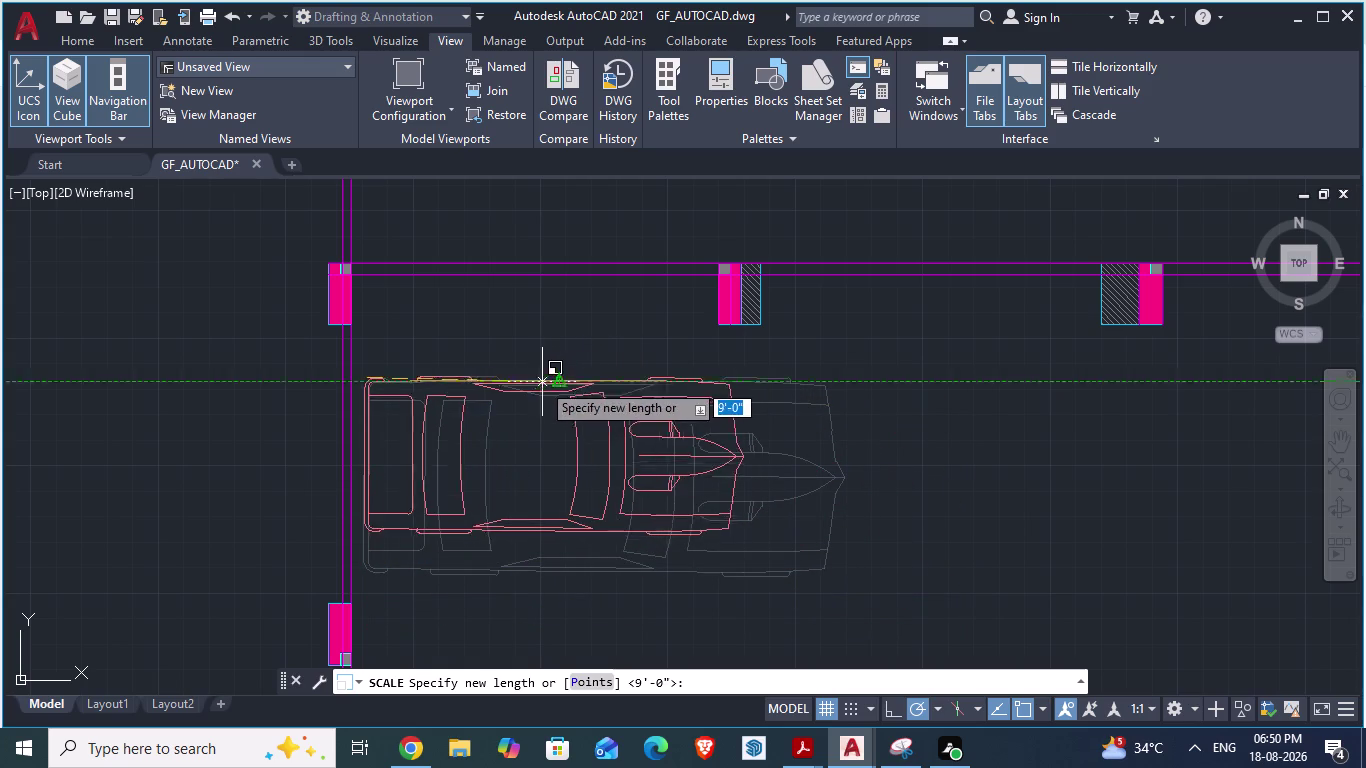
click(522, 381)
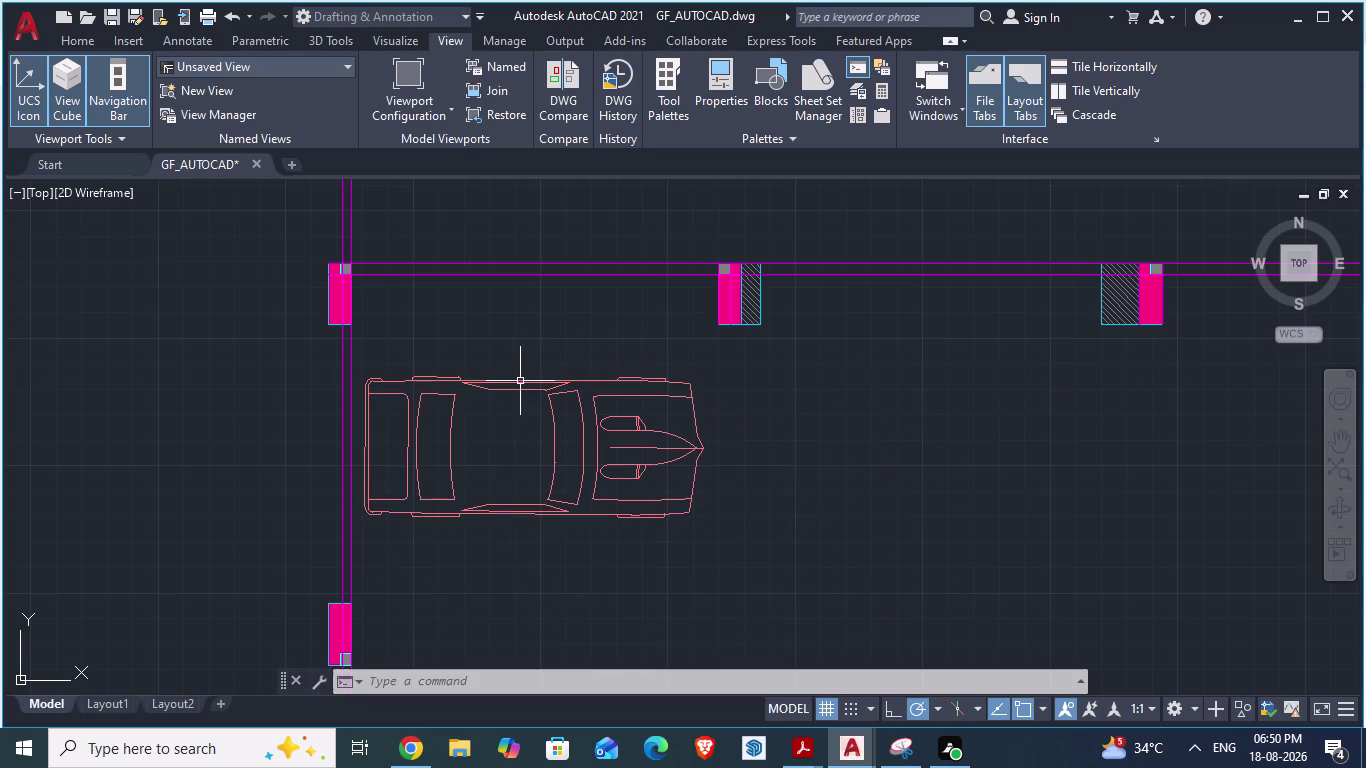
scroll(down, 3)
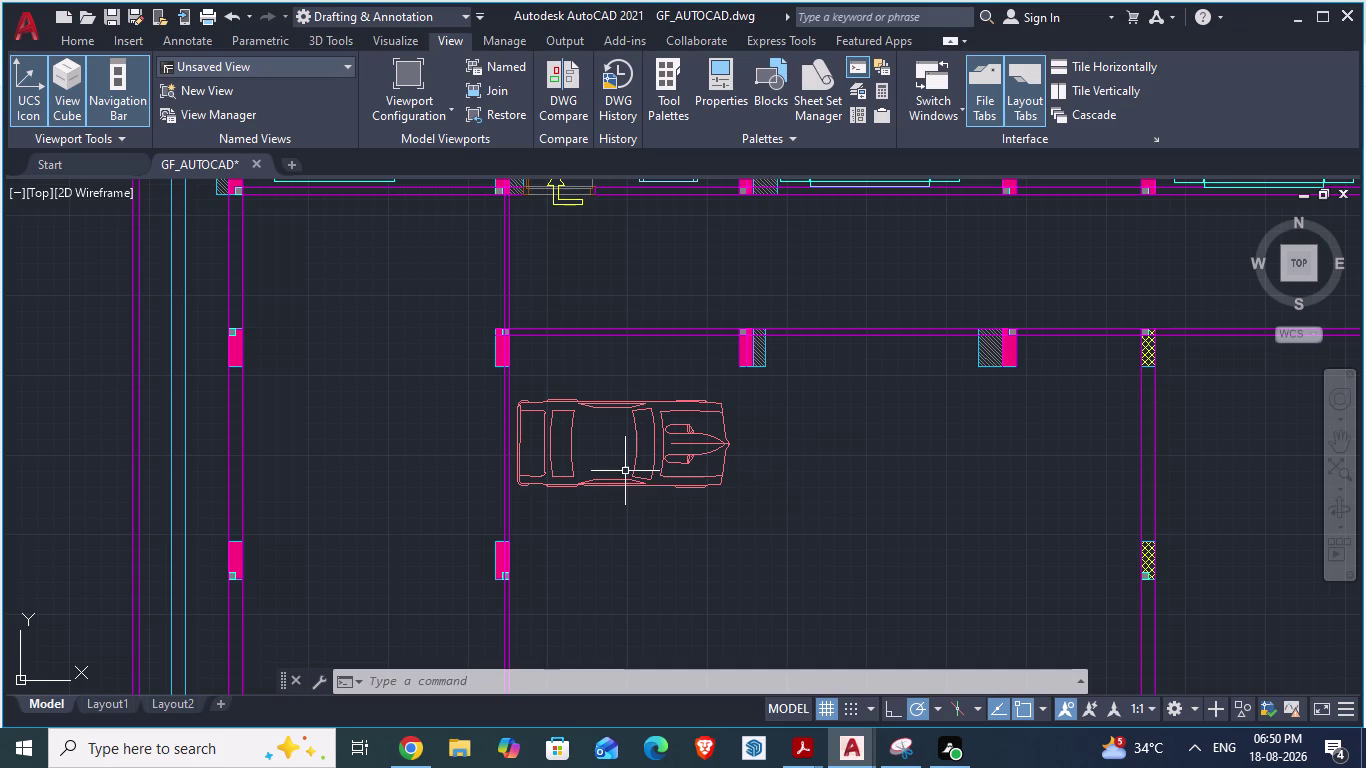
Copy the 9-foot car and paste a second car below the first.
click(630, 488)
key(ctrl+c)
scroll(down, 3)
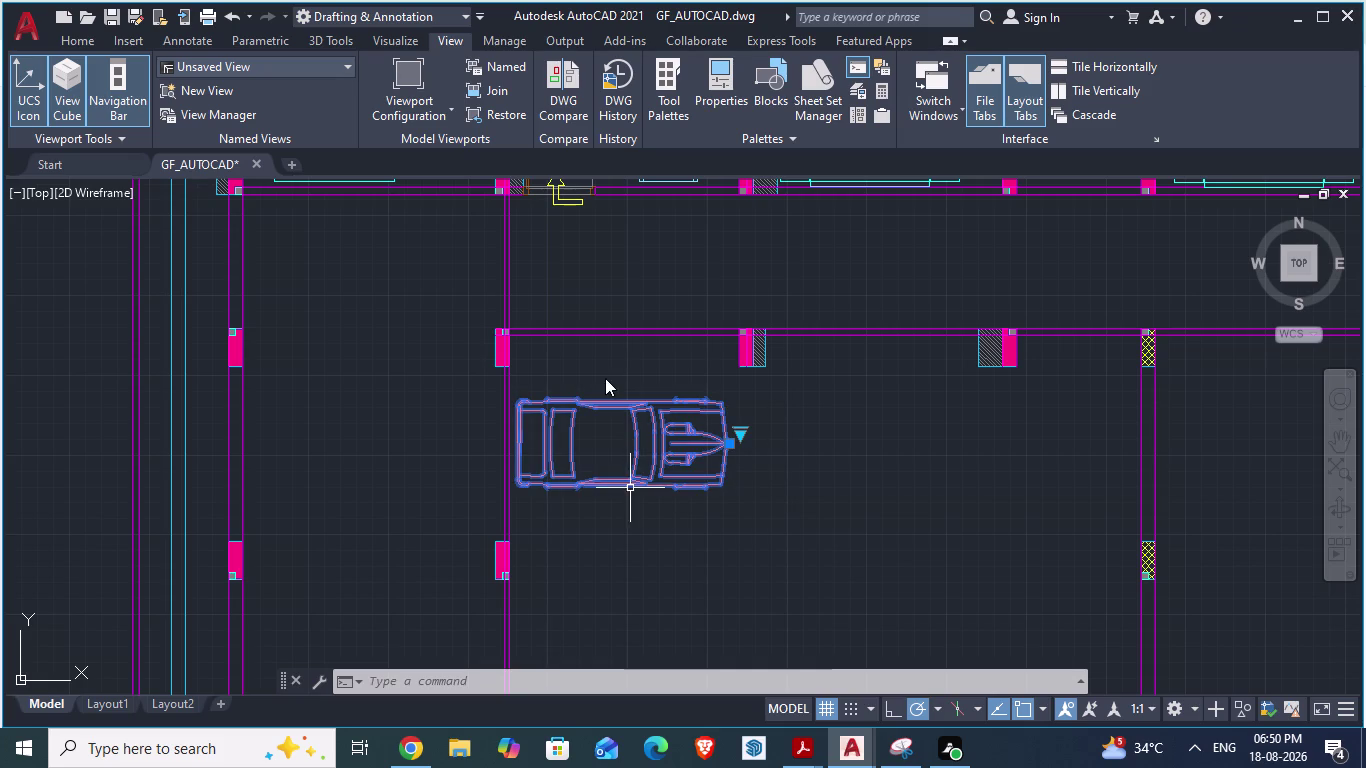
scroll(down, 3)
scroll(up, 3)
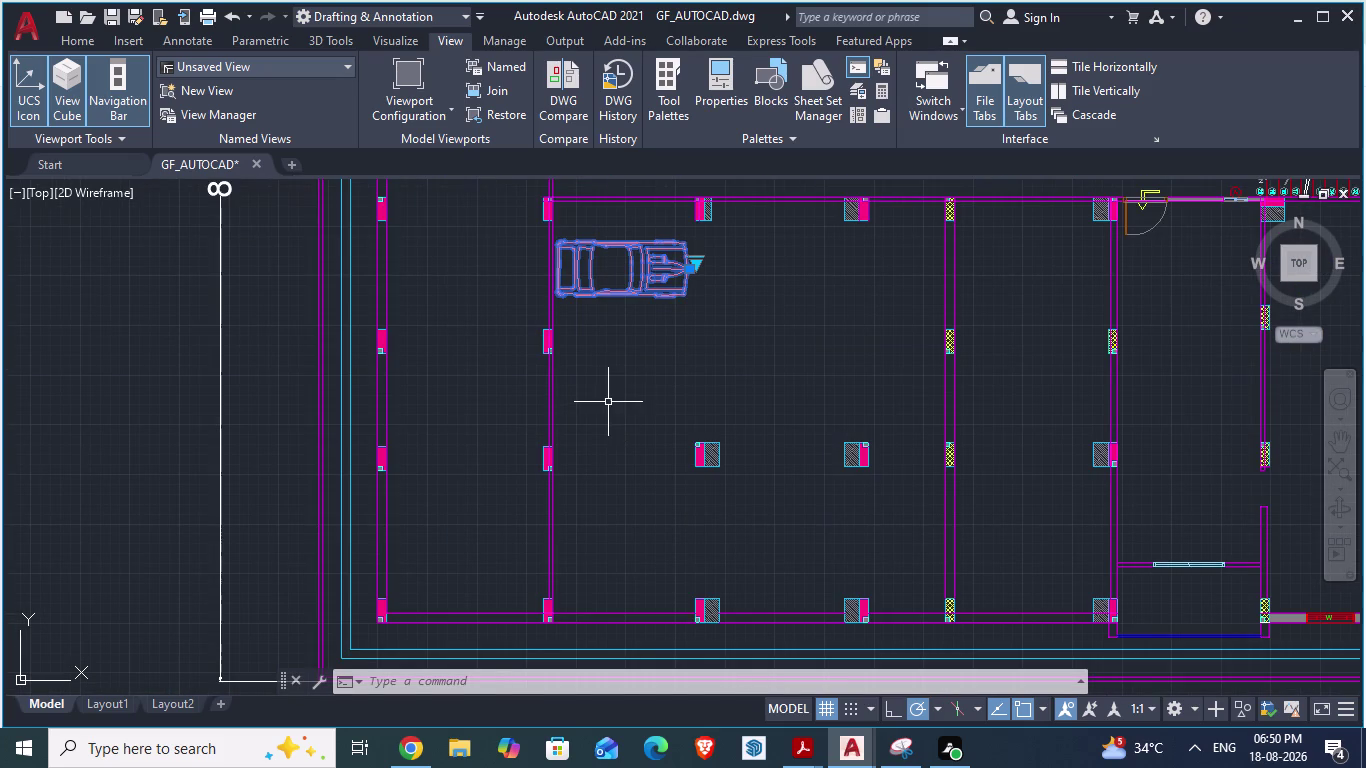
click(607, 393)
key(ctrl+v)
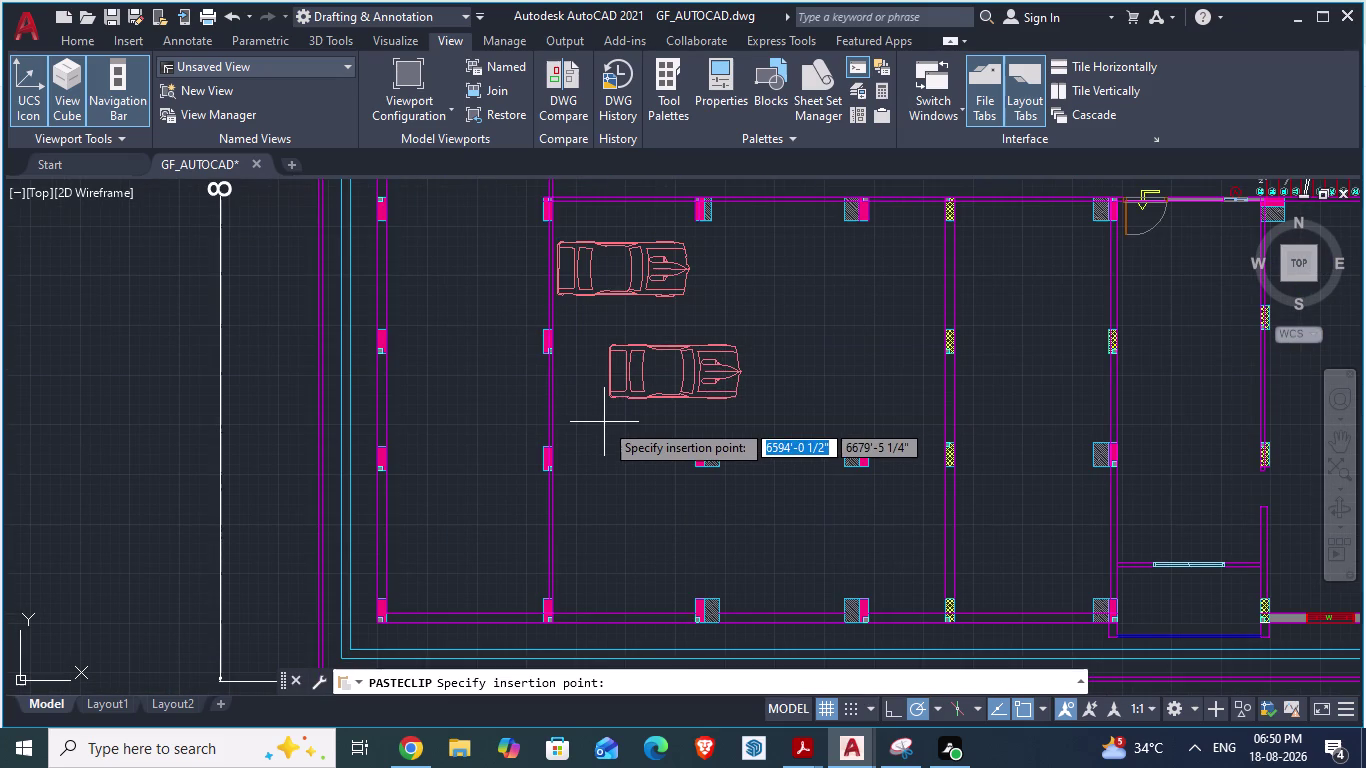
click(556, 453)
Check the reference plan, then paste a third car near the bay's bottom.
key(alt+Tab)
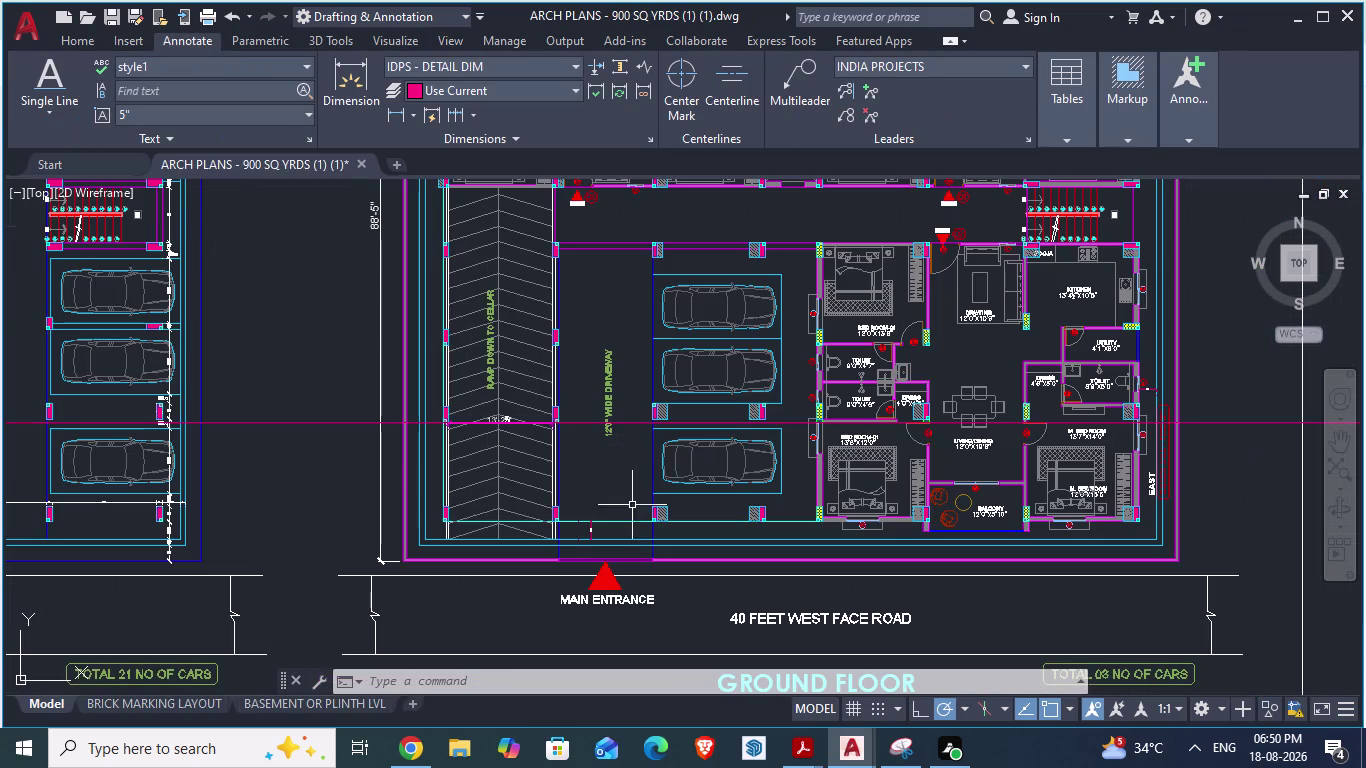
key(alt+Tab)
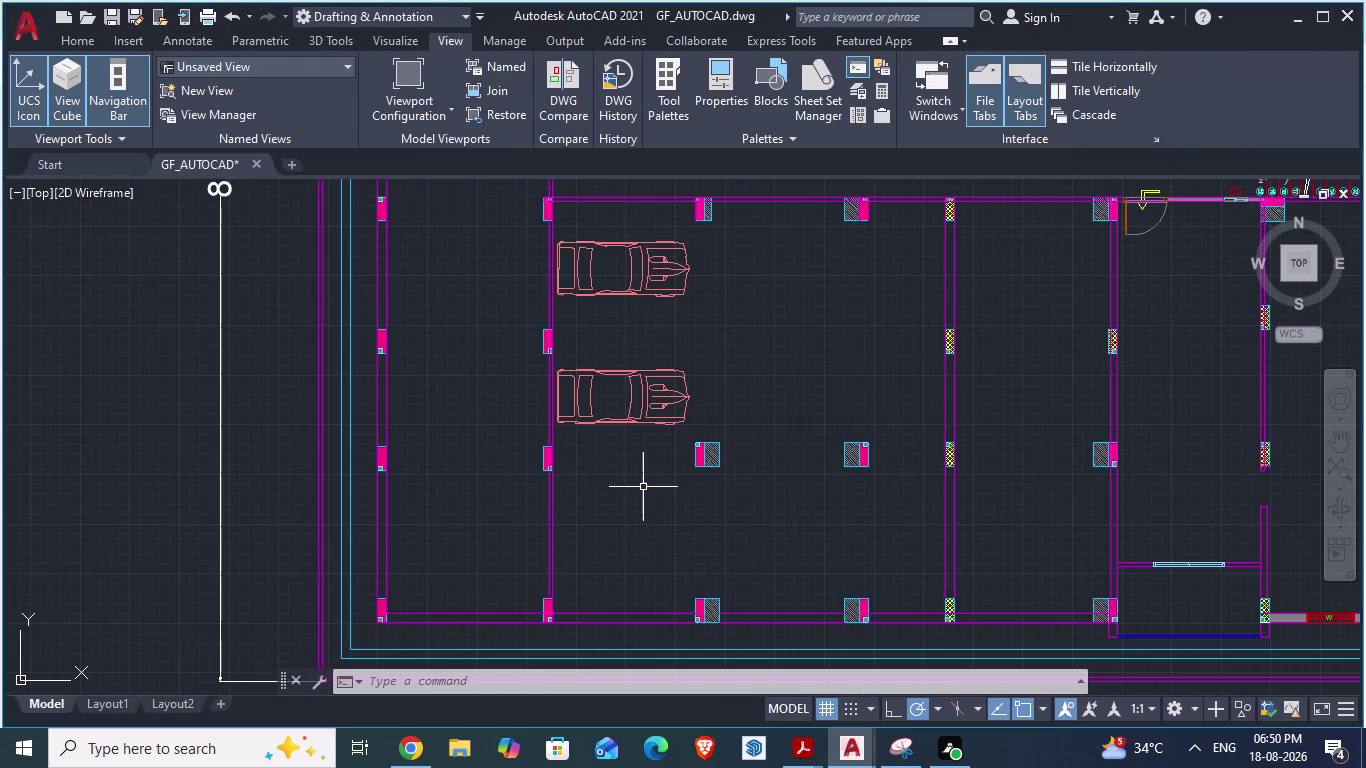
key(ctrl+v)
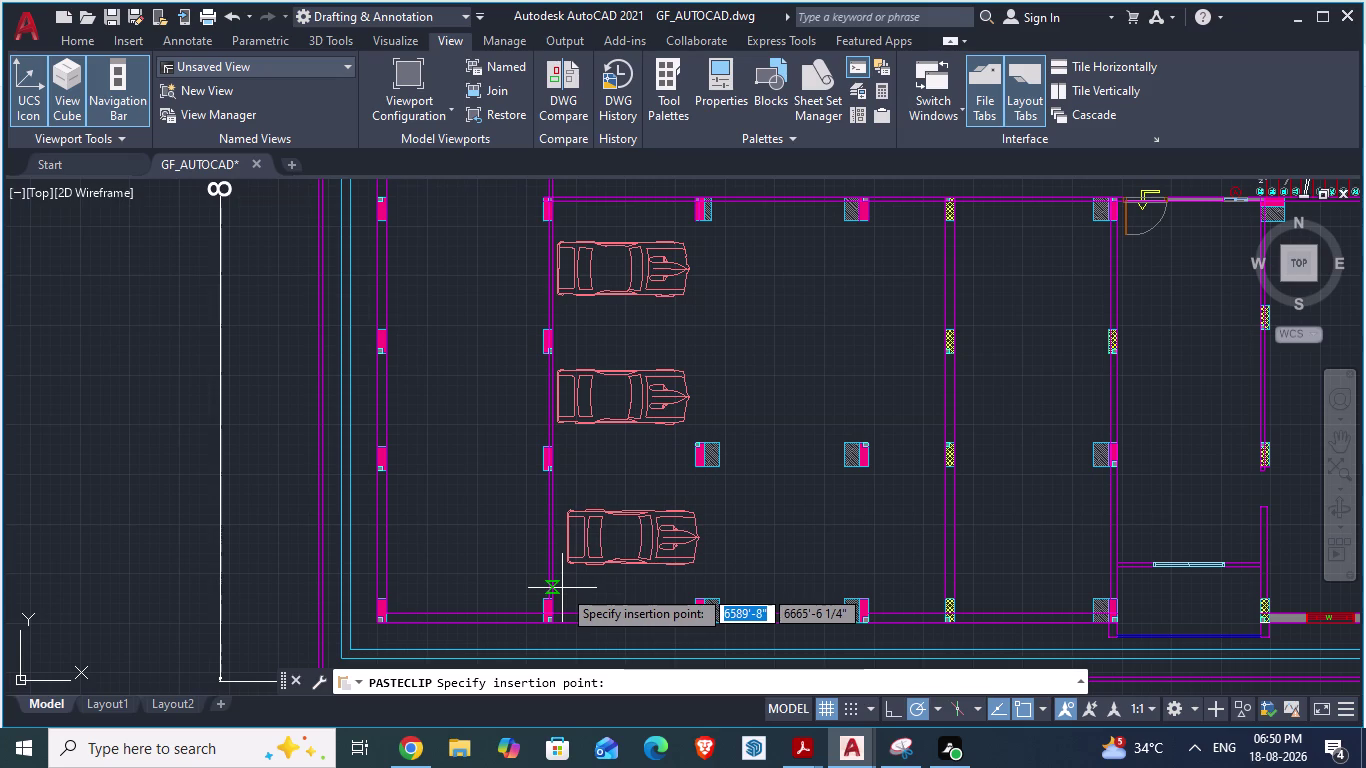
click(562, 588)
key(Escape)
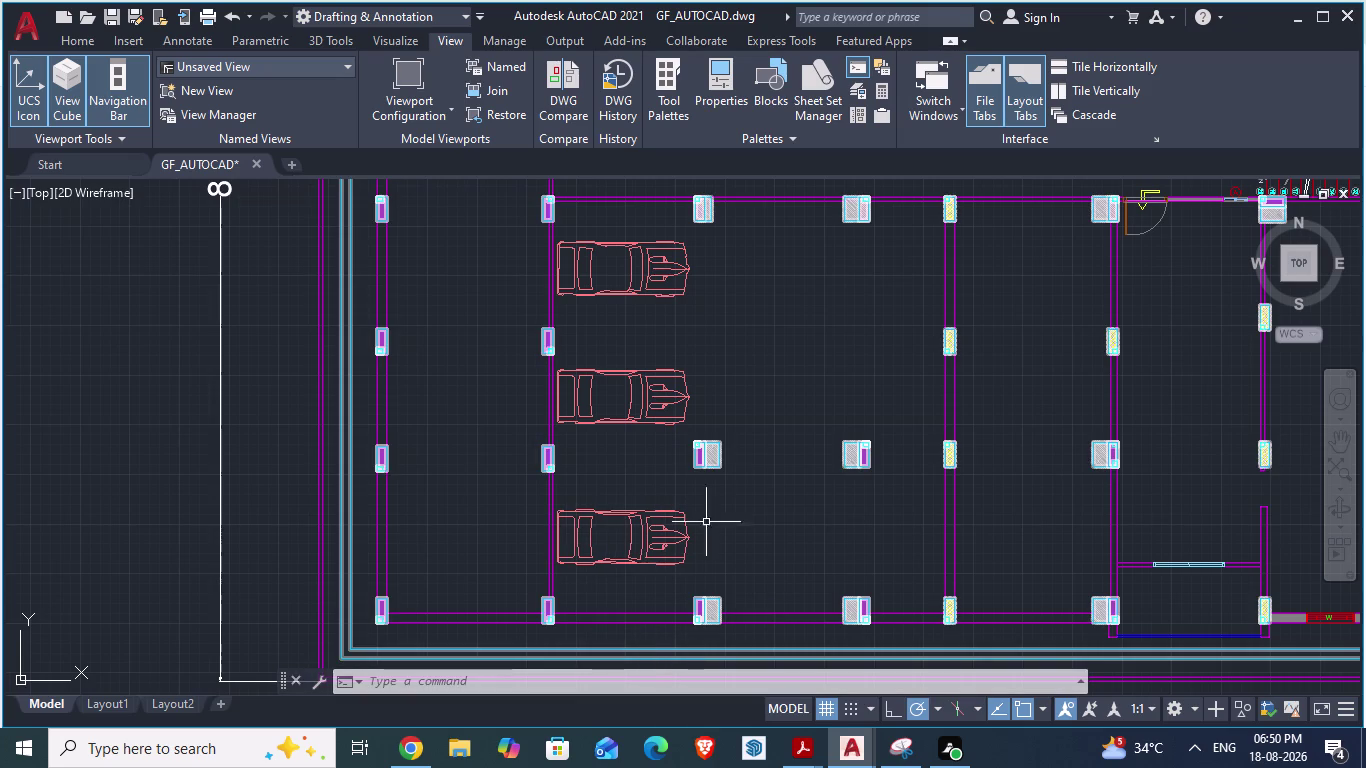
scroll(down, 3)
Window-select and delete the spare full-size car left of the plan.
click(382, 485)
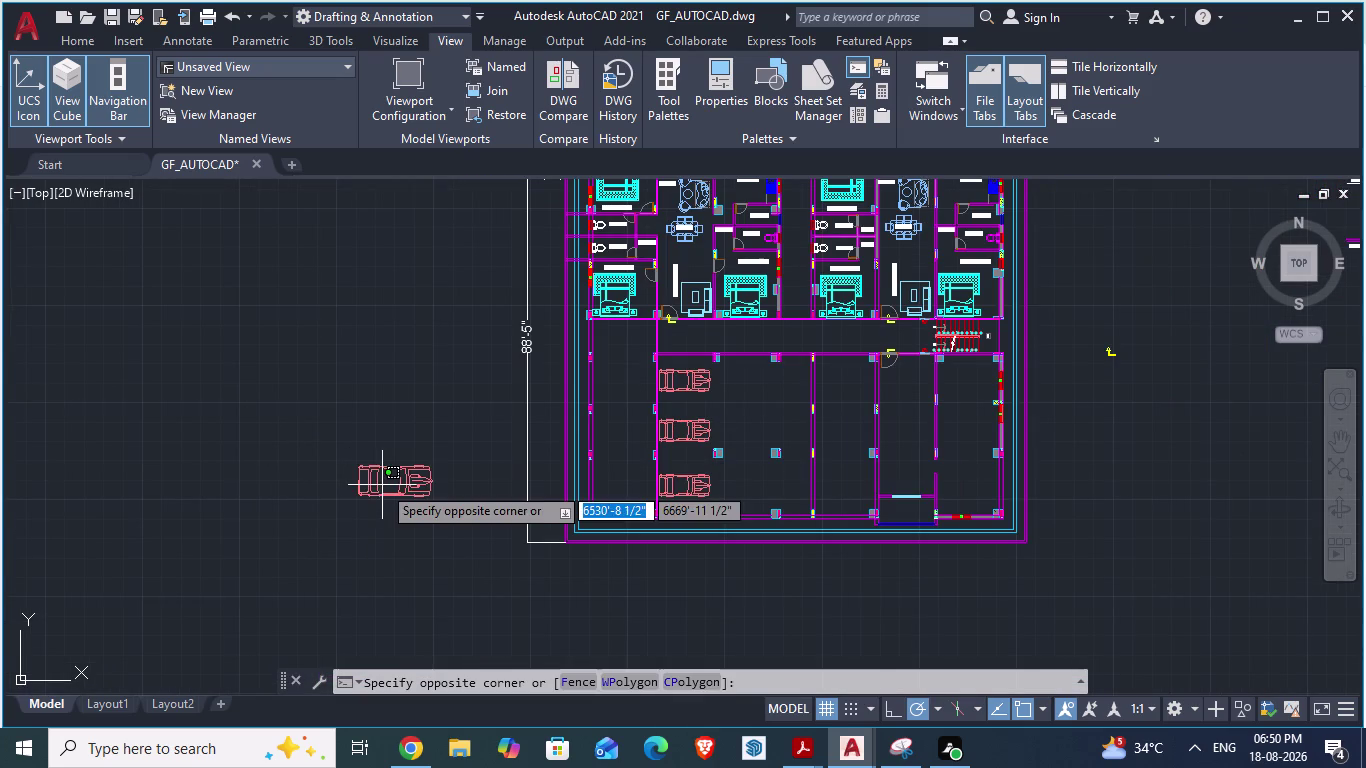
click(371, 464)
key(Delete)
scroll(down, 3)
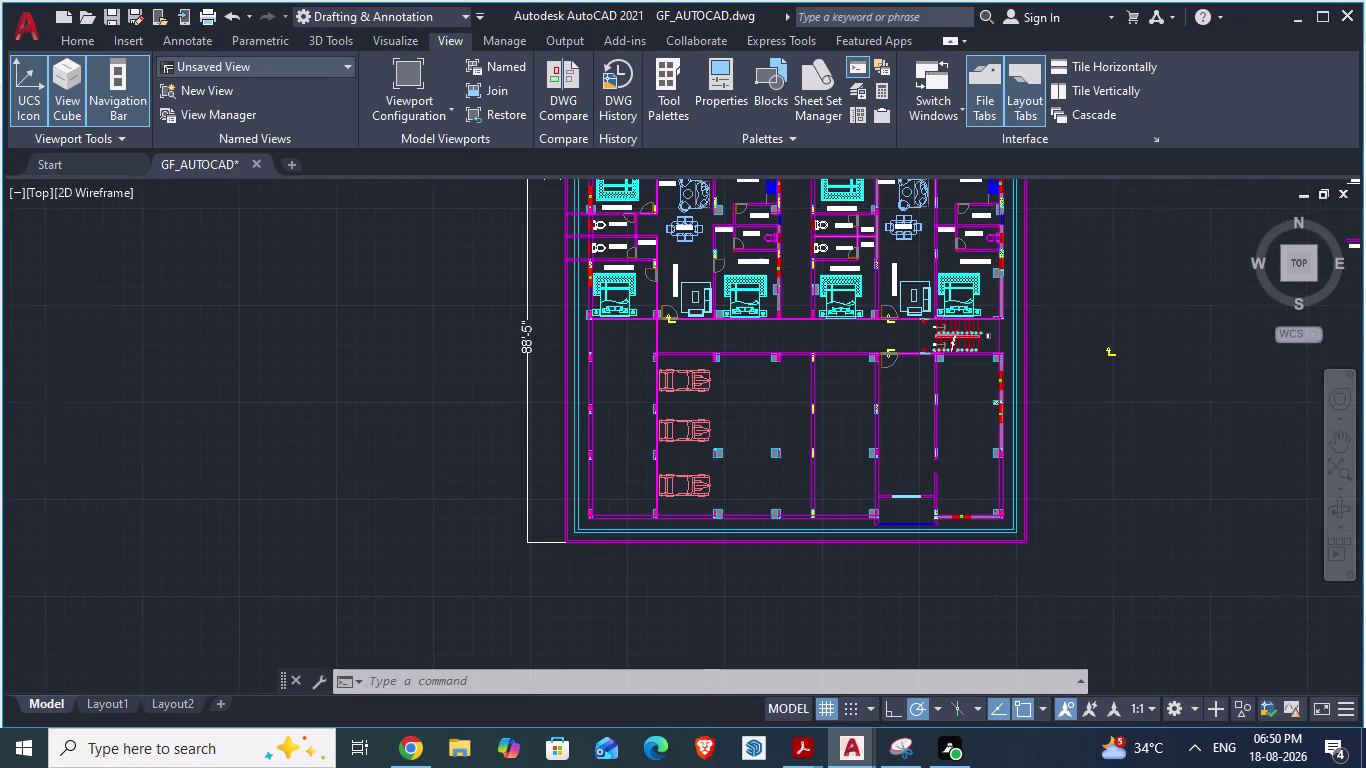
scroll(down, 3)
Window-select and delete the stray objects to the right of the plan.
click(824, 261)
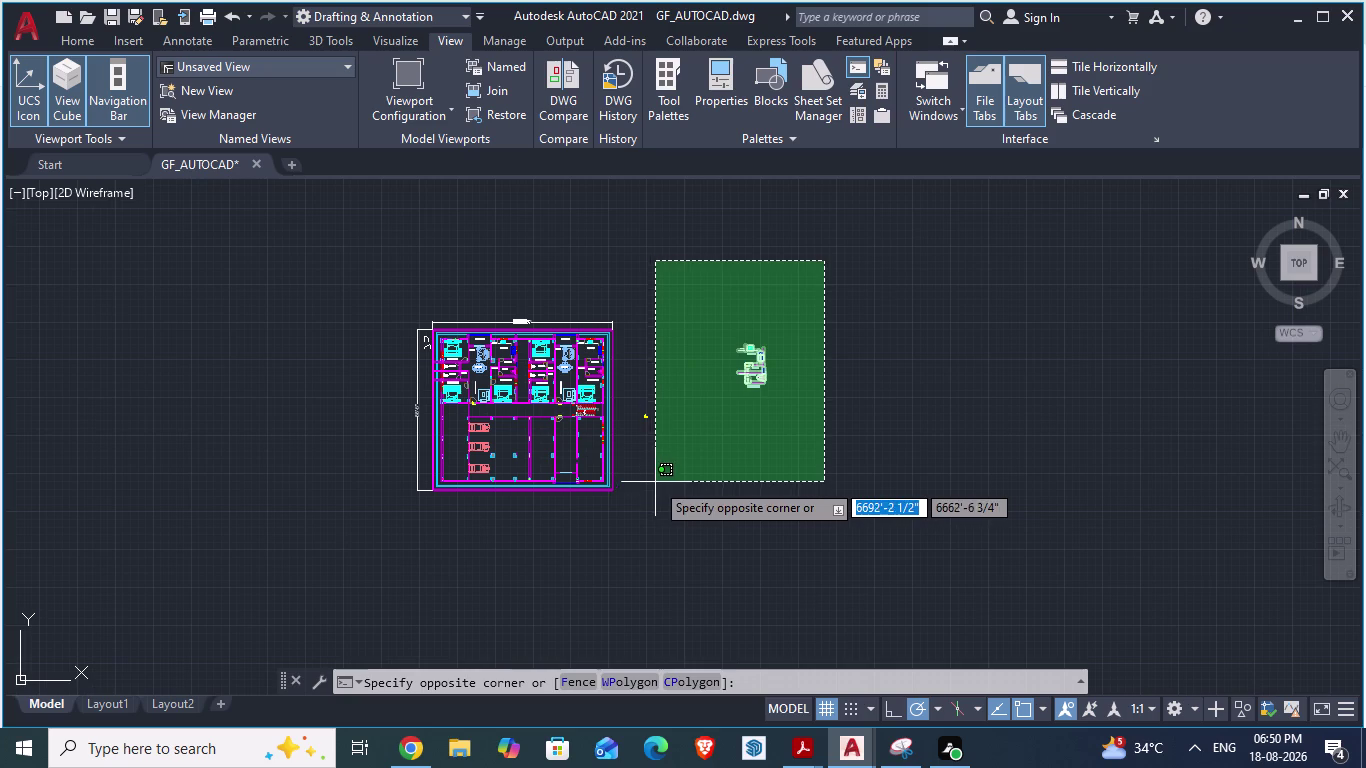
click(645, 486)
key(Delete)
scroll(up, 3)
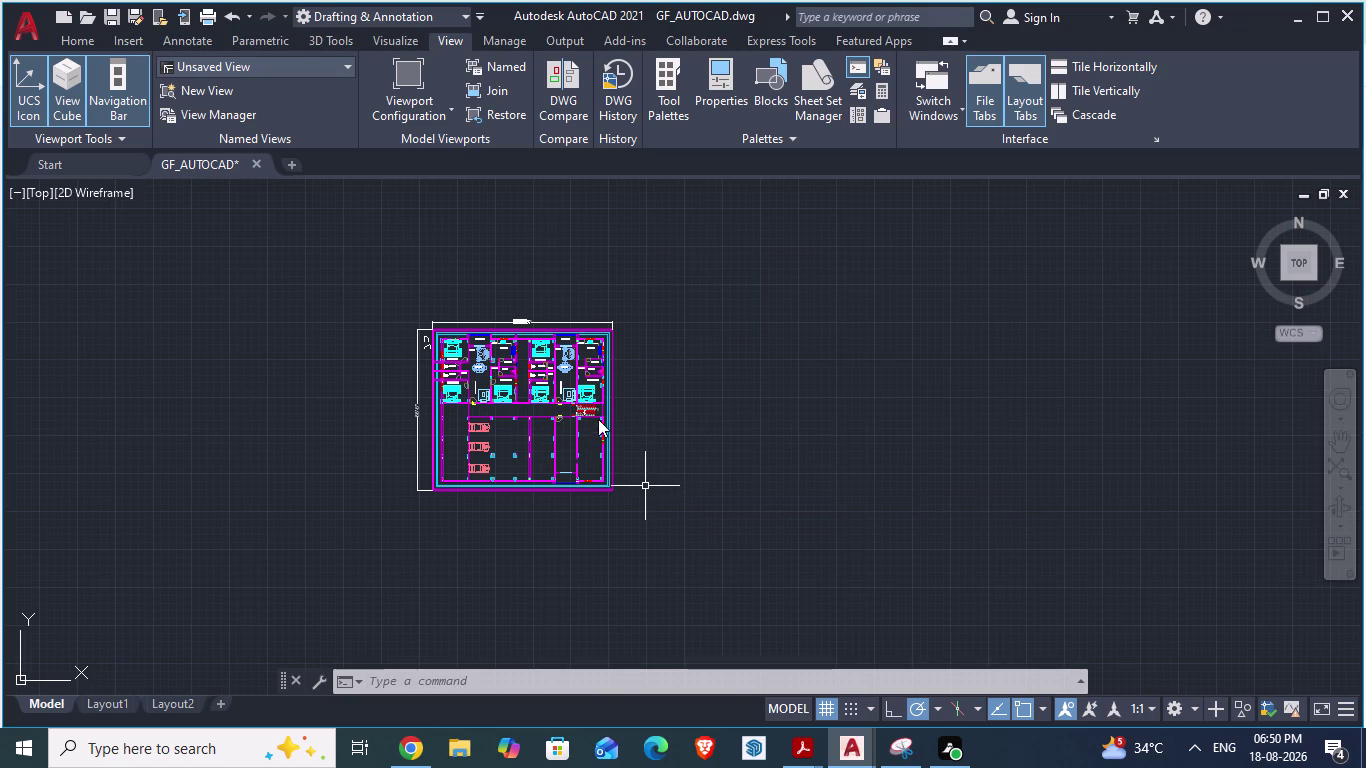
scroll(down, 3)
Save the GF_AUTOCAD drawing.
key(ctrl+s)
scroll(down, 3)
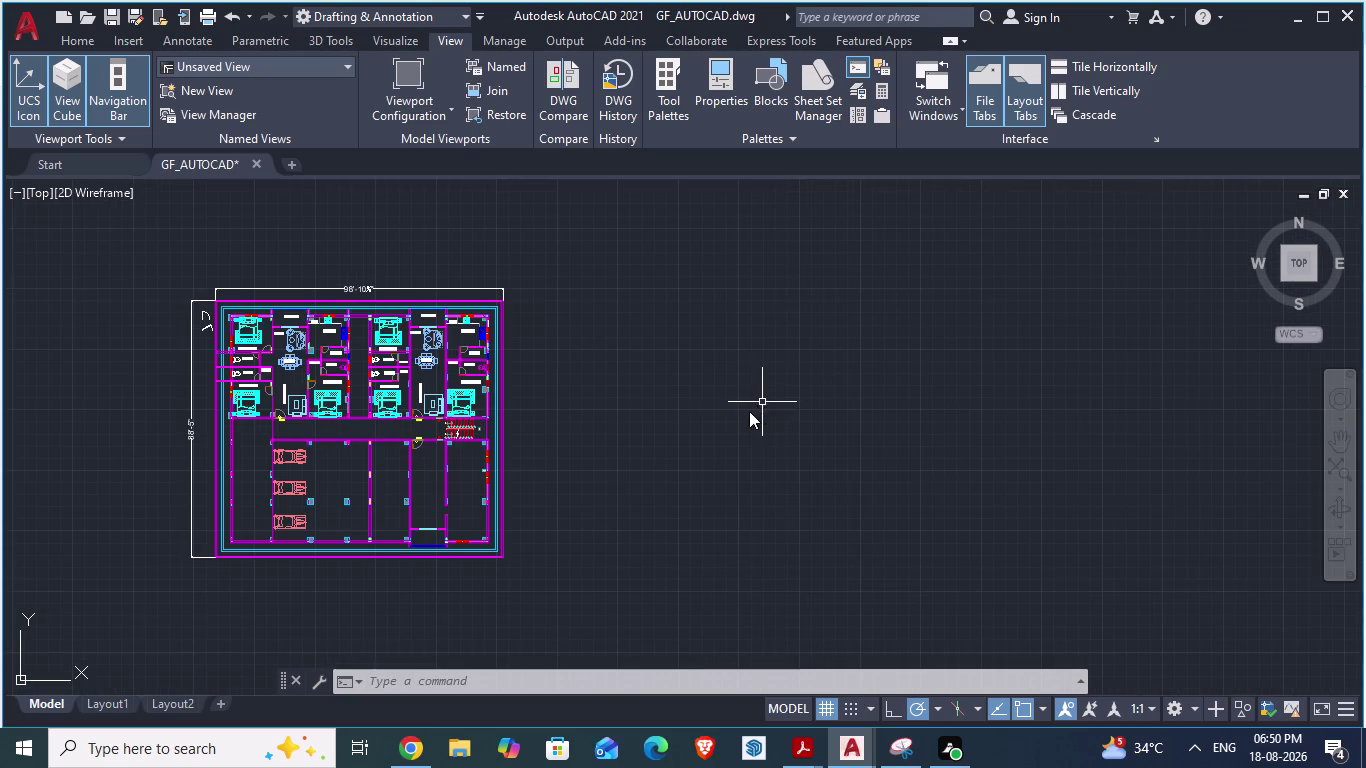
scroll(up, 3)
scroll(up, 3)
Check the reference architectural plan, then return to GF_AUTOCAD.
key(alt+Tab)
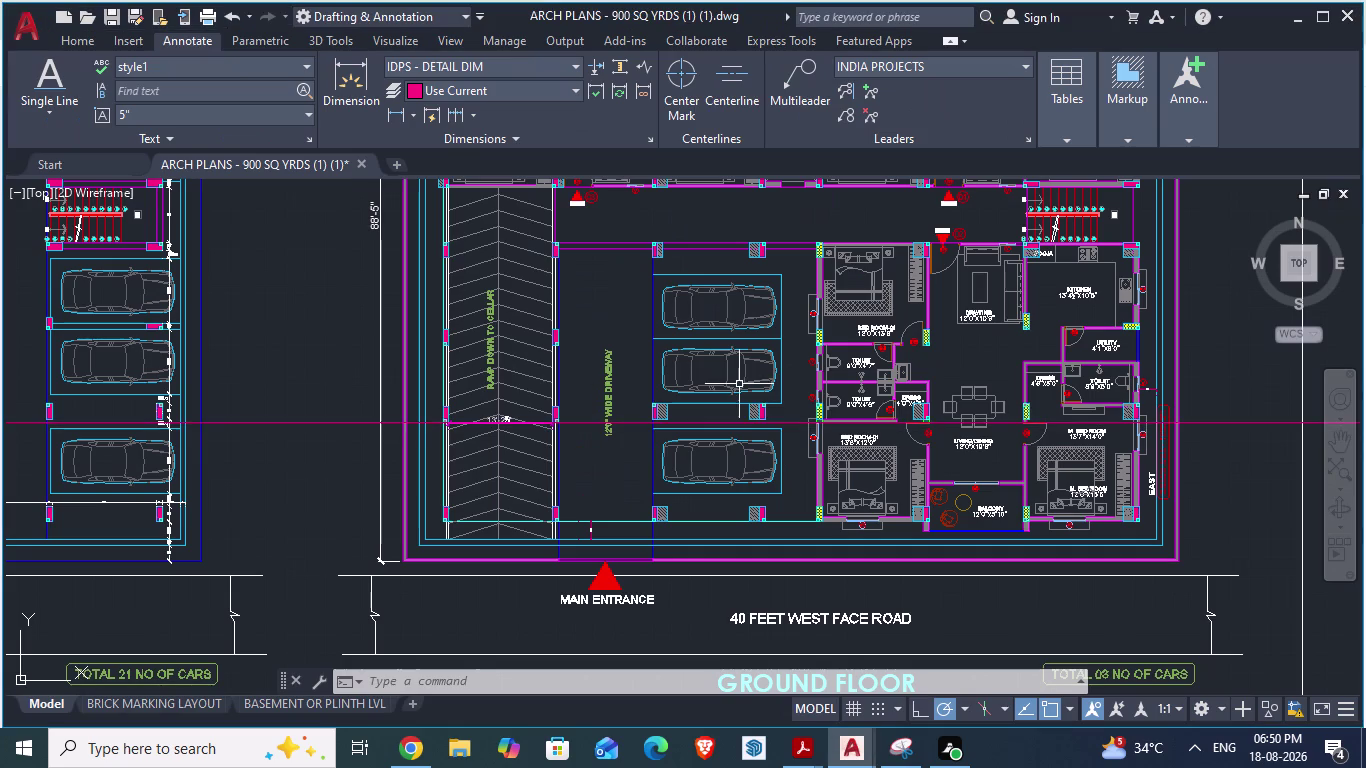
scroll(down, 3)
scroll(up, 3)
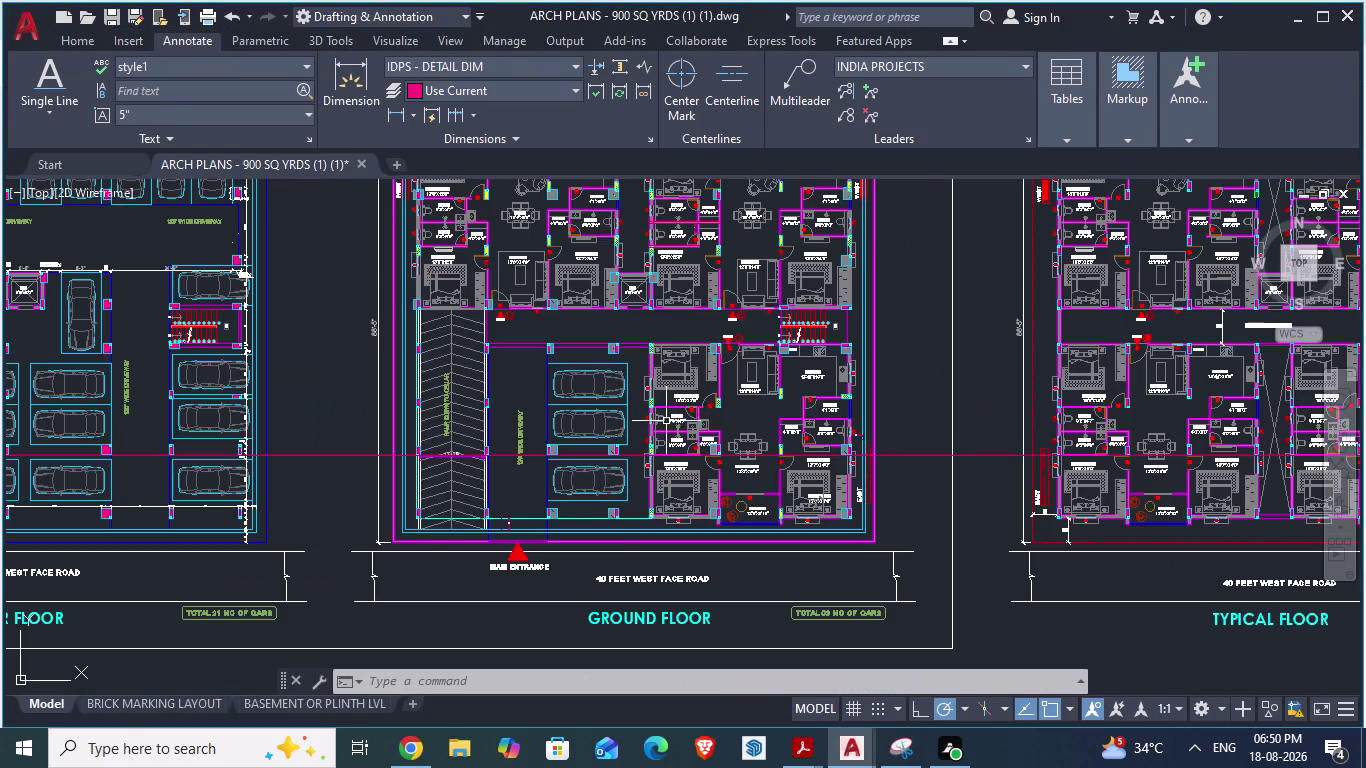
key(alt+Tab)
scroll(up, 3)
key(alt+Tab)
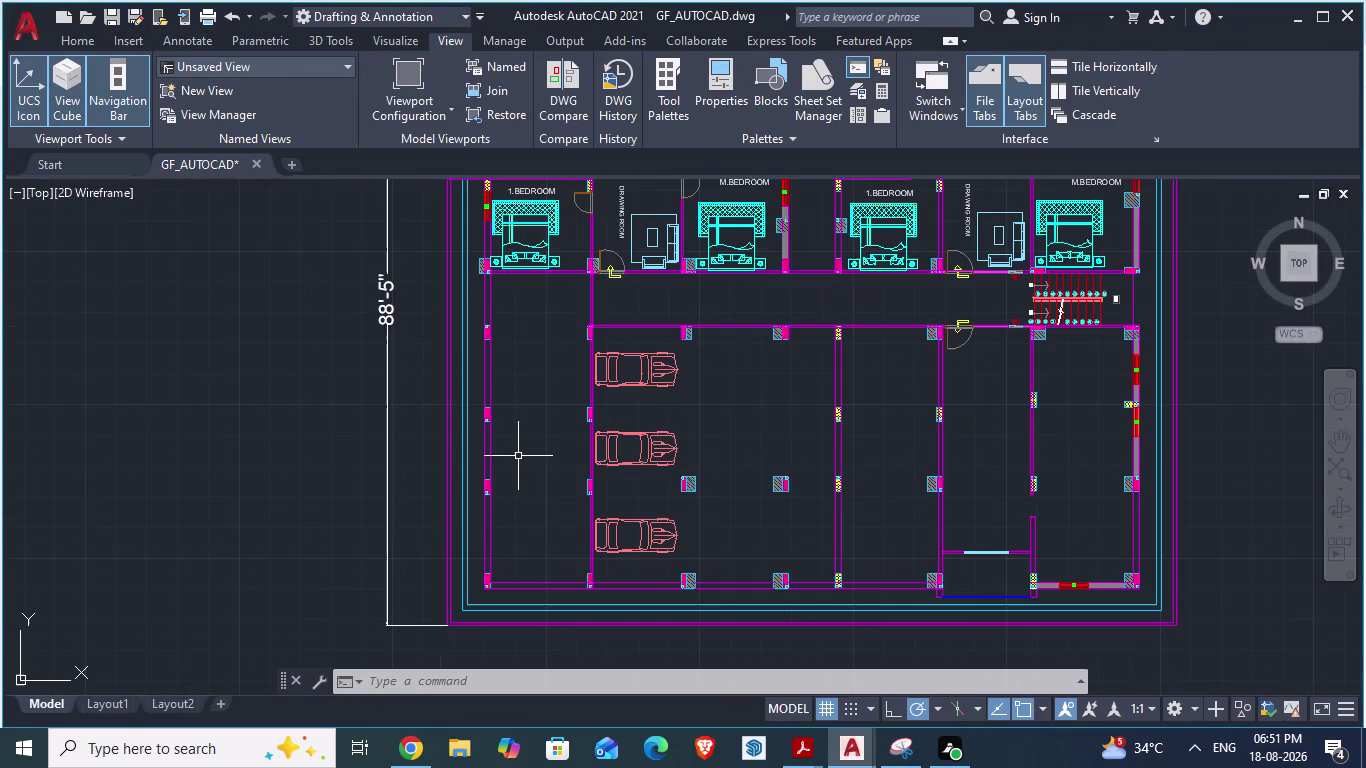
key(alt+Tab)
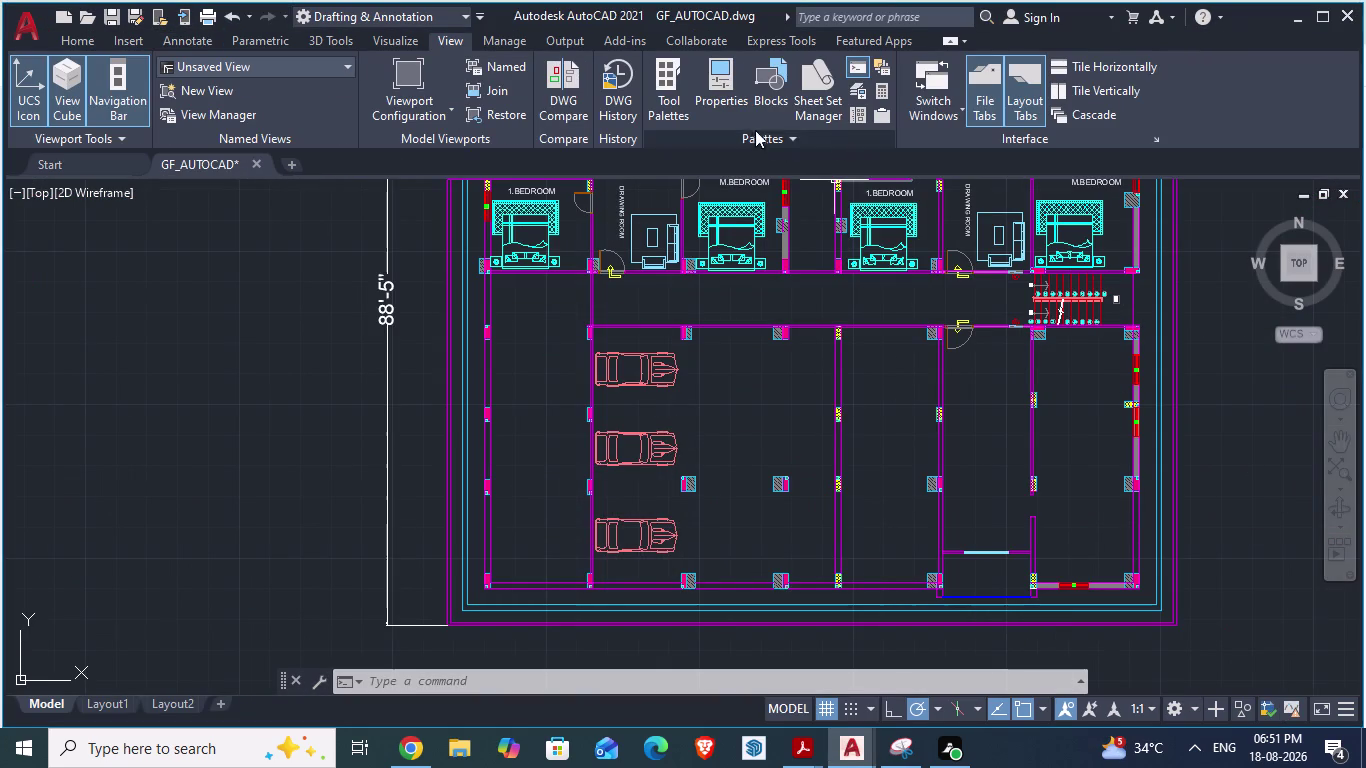
Open Blocks from Libraries from the Insert tab.
click(75, 36)
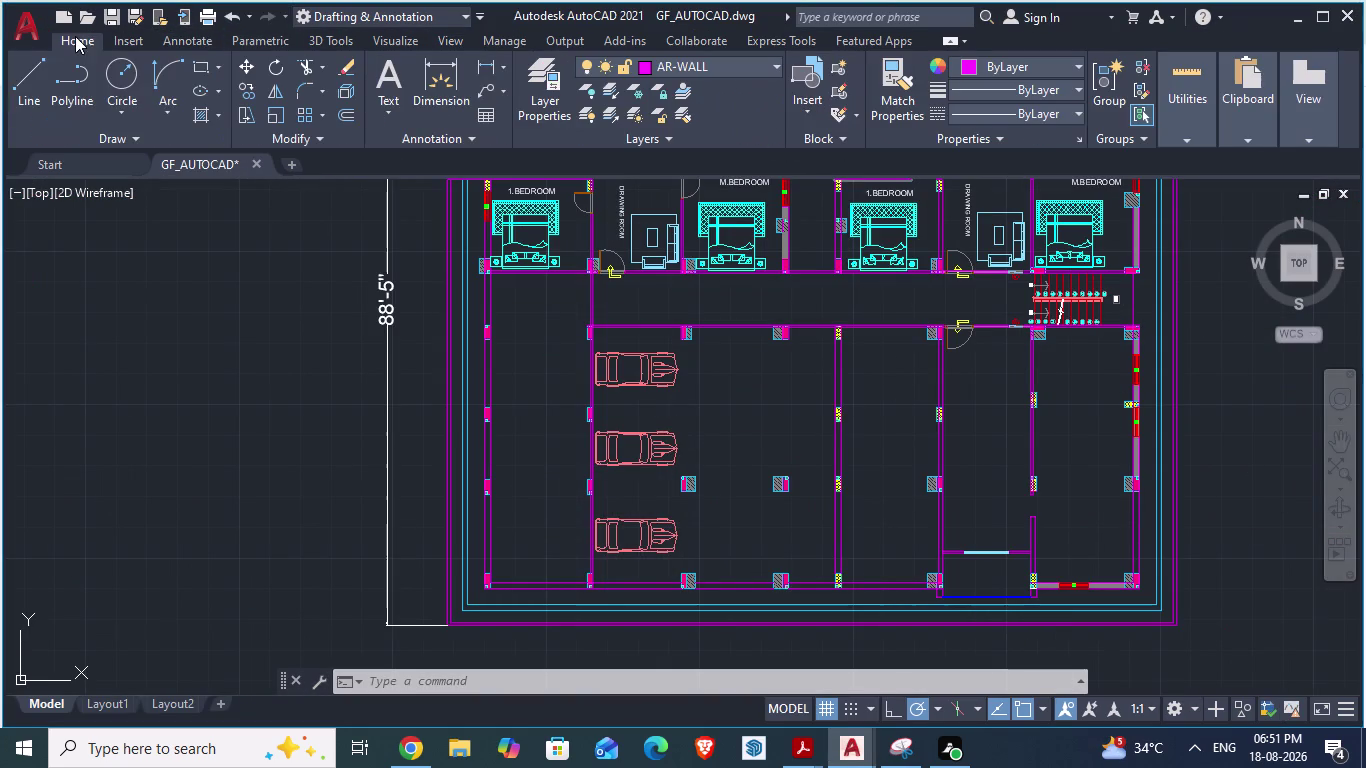
click(808, 111)
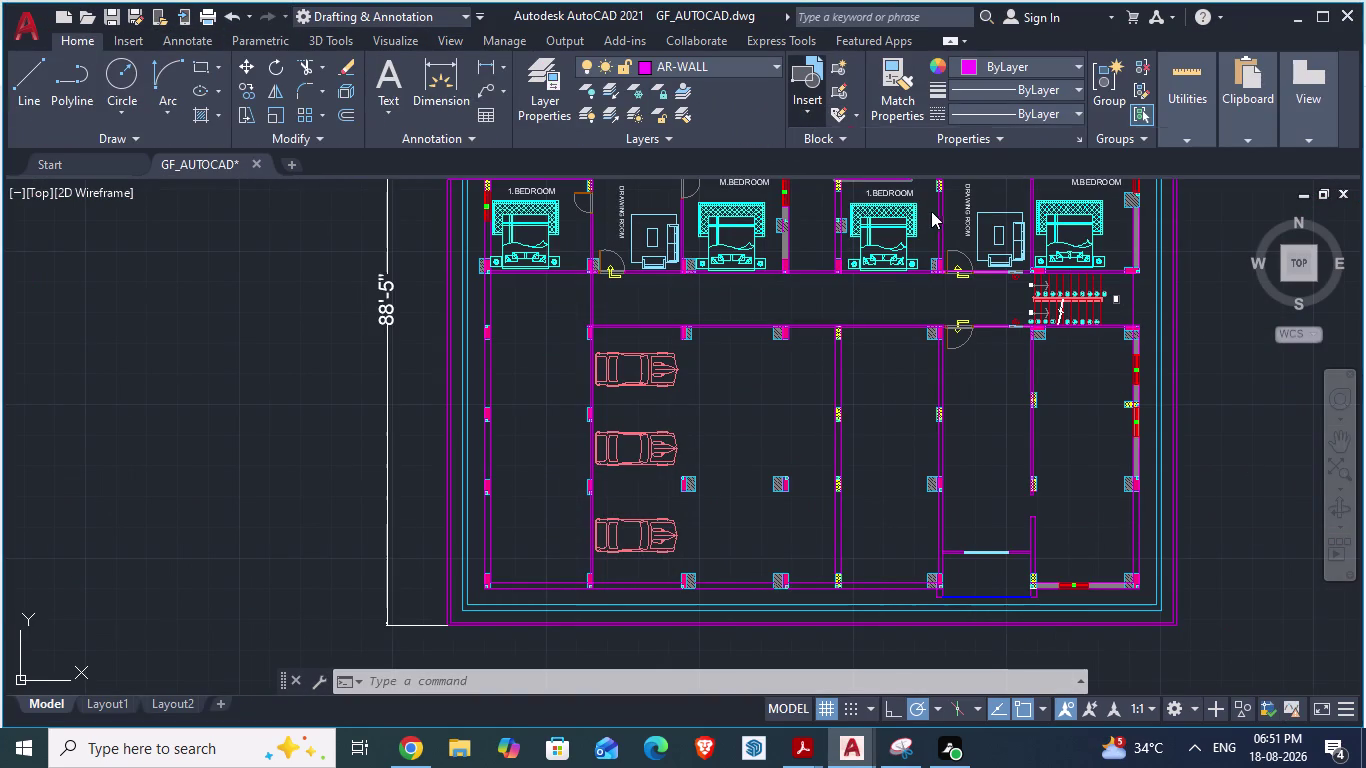
scroll(up, 3)
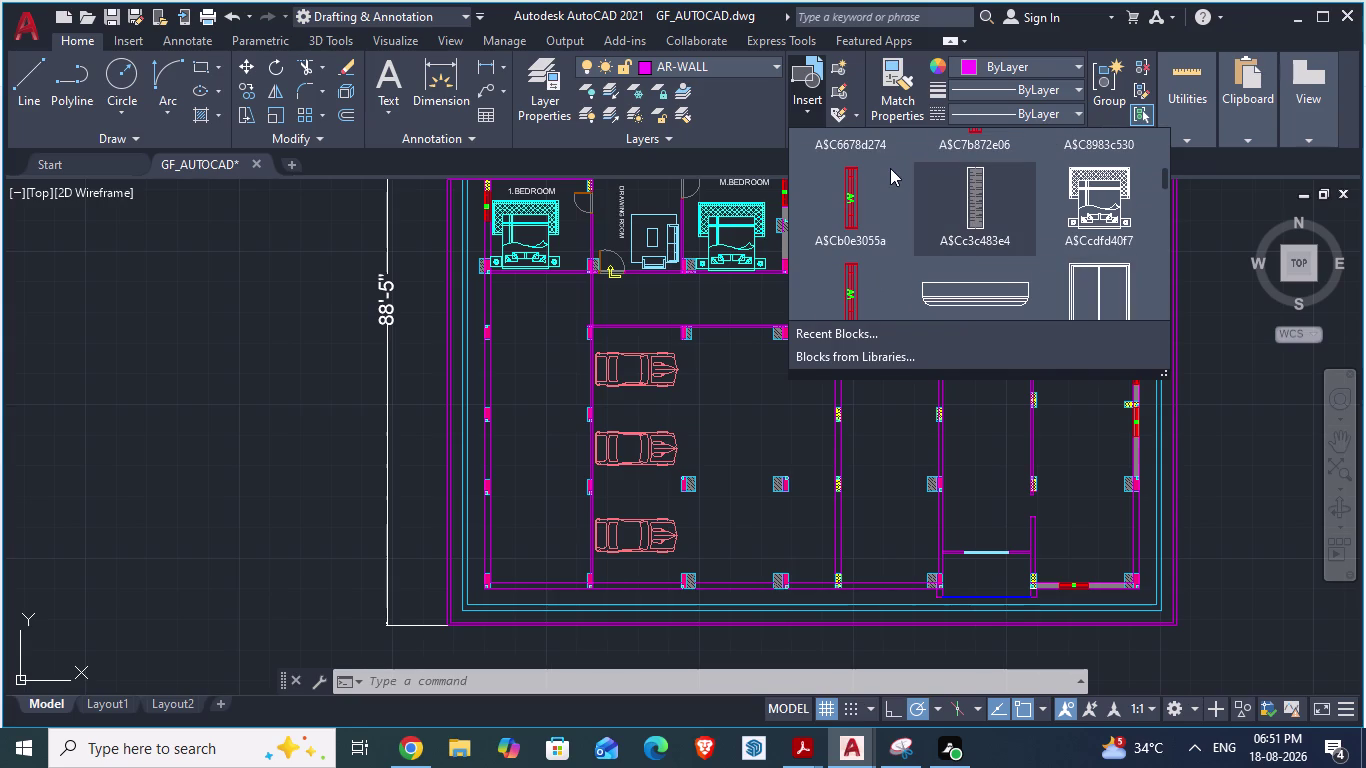
scroll(up, 3)
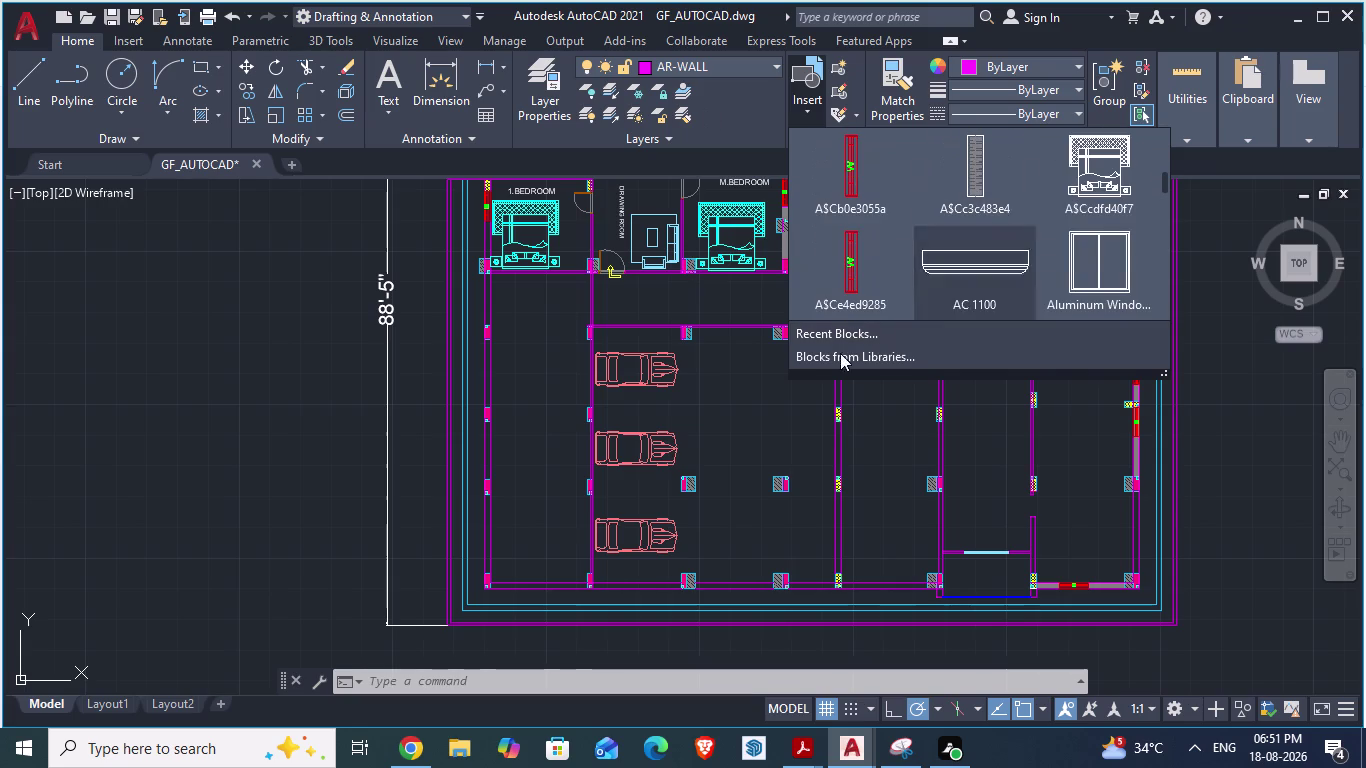
click(822, 357)
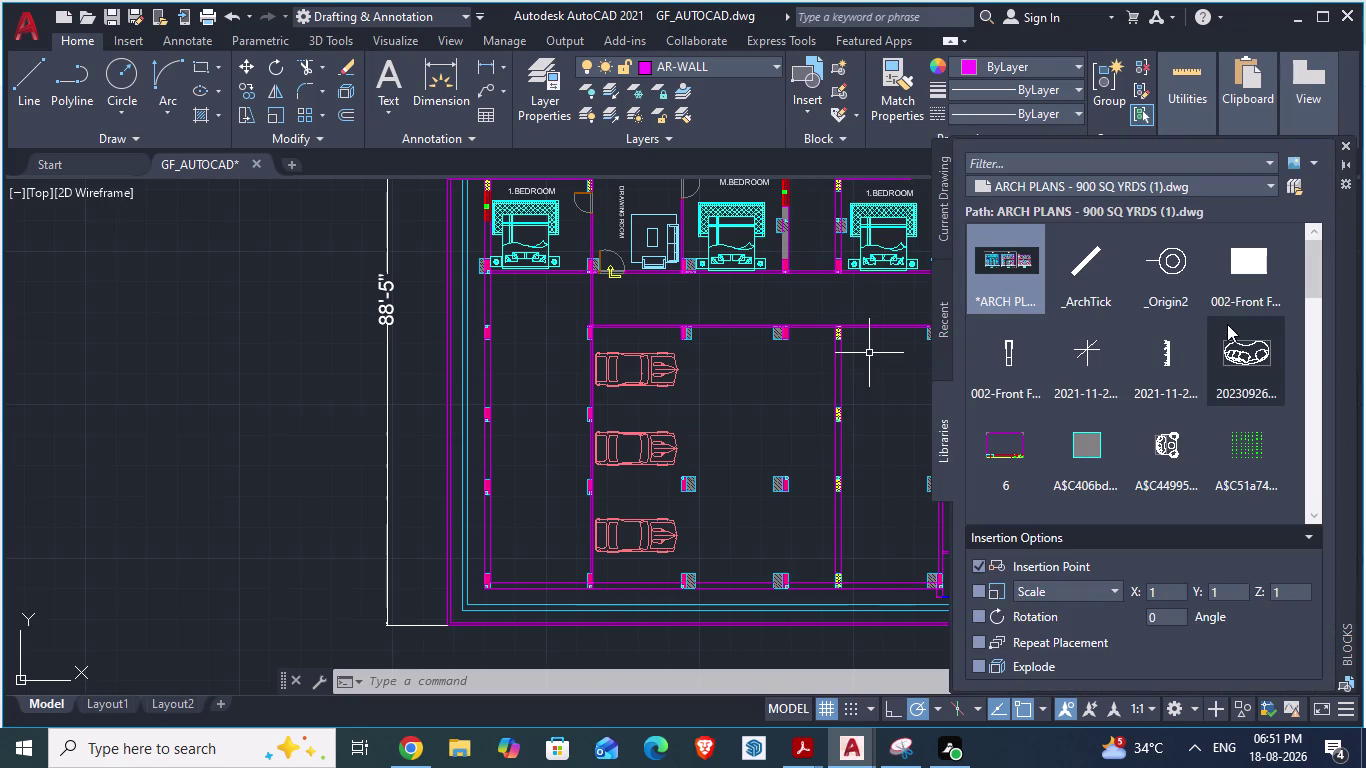
Scroll through the ARCH PLANS library blocks, then switch to the ARCH PLANS drawing.
scroll(down, 3)
scroll(down, 3)
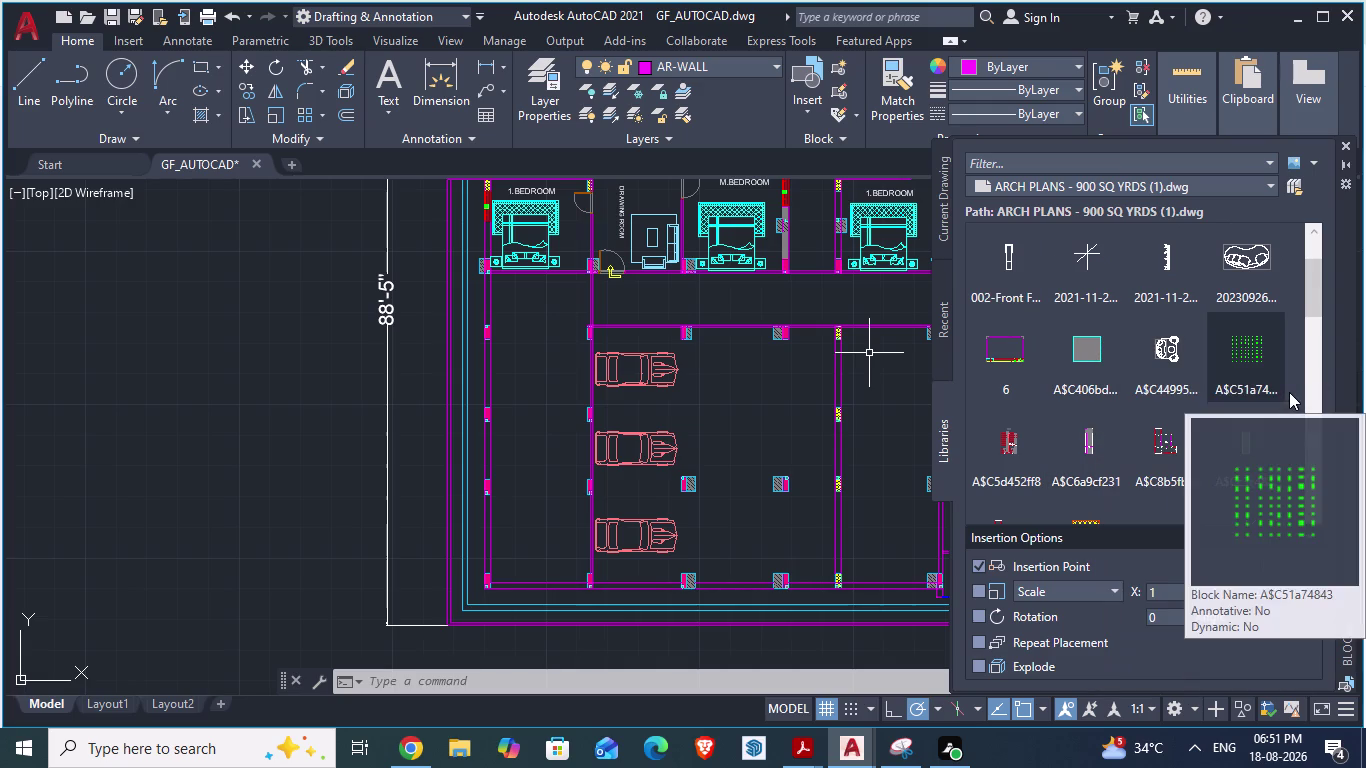
scroll(down, 3)
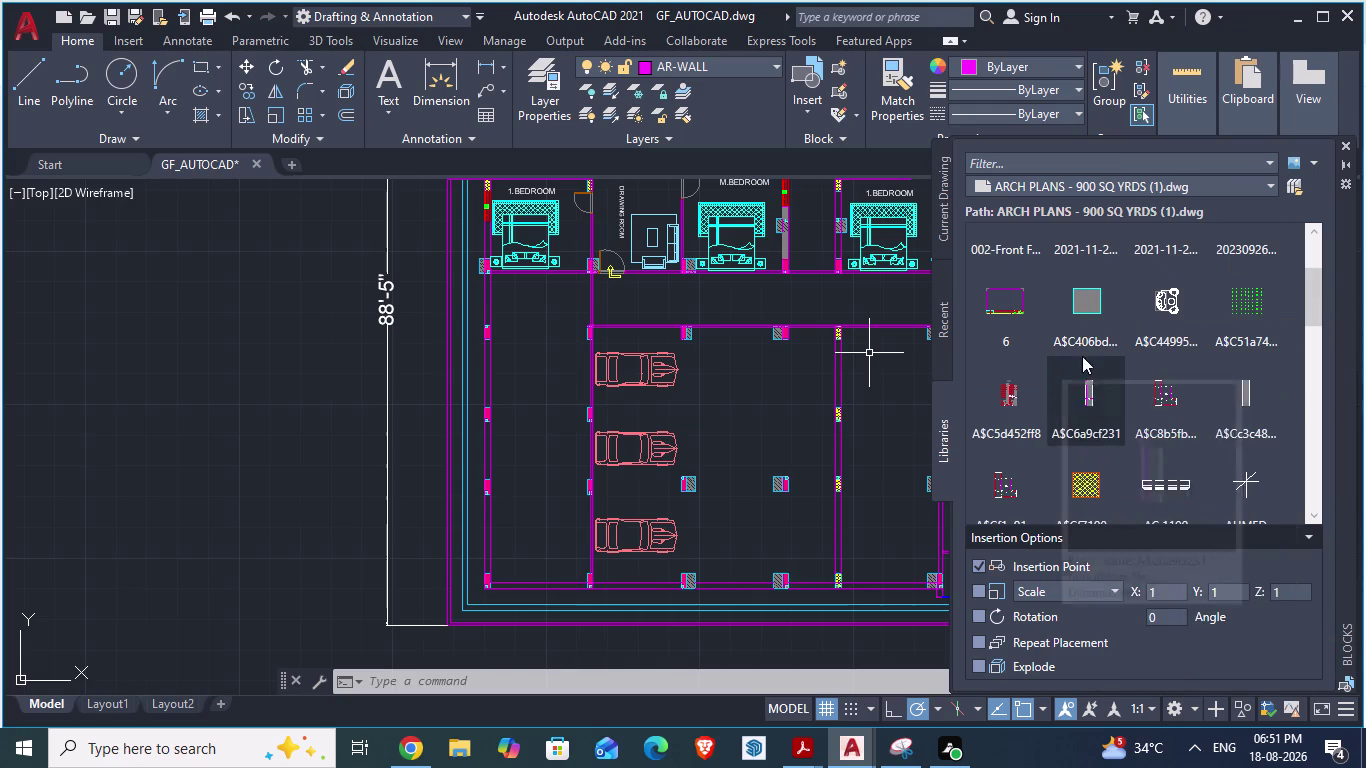
scroll(down, 3)
scroll(down, 3)
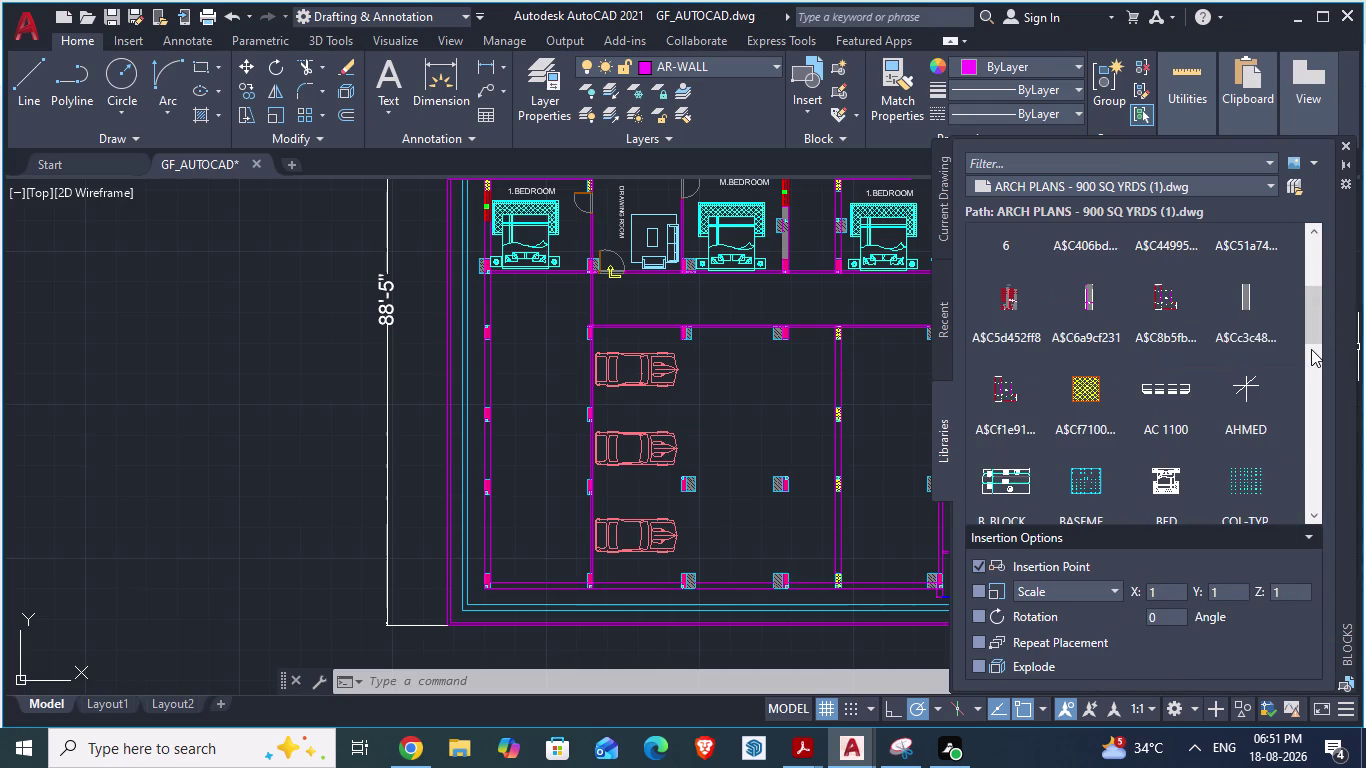
scroll(down, 3)
scroll(down, 3)
scroll(down, 3)
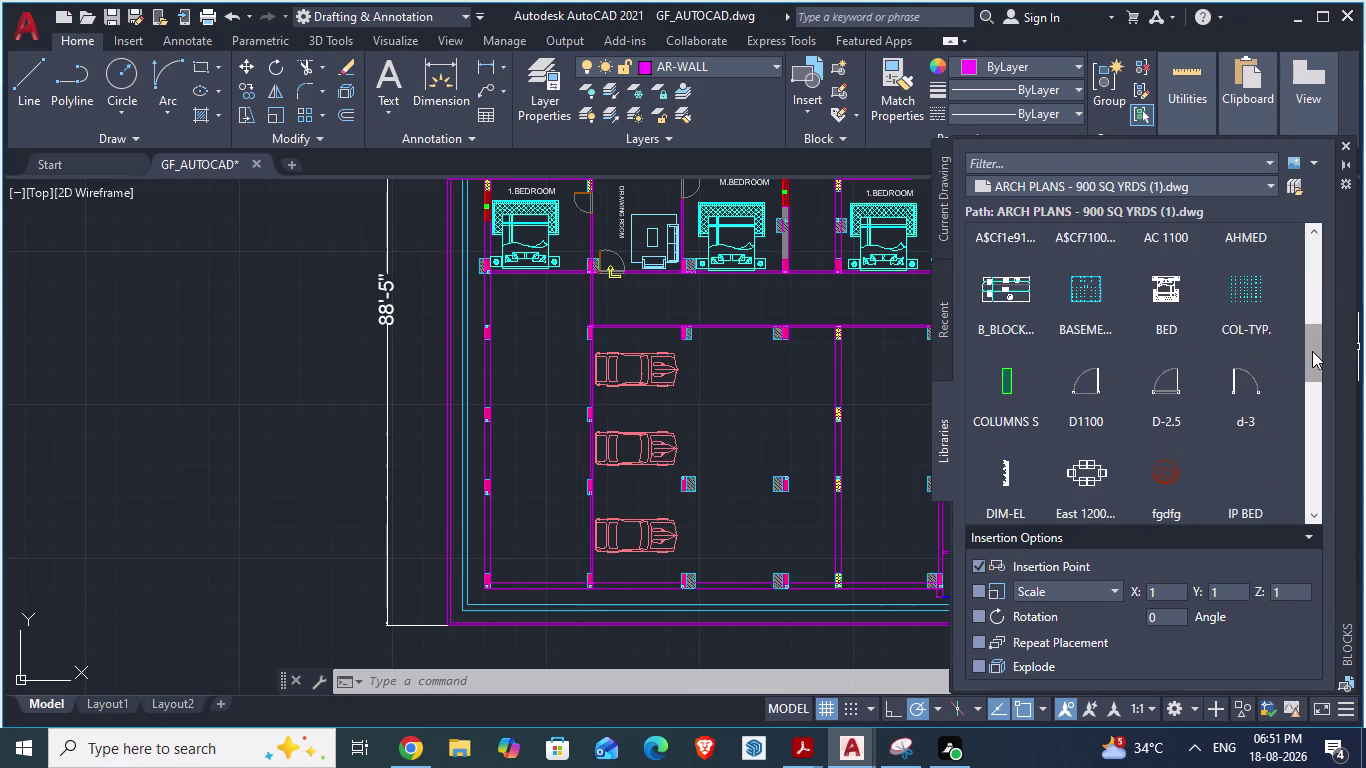
scroll(down, 3)
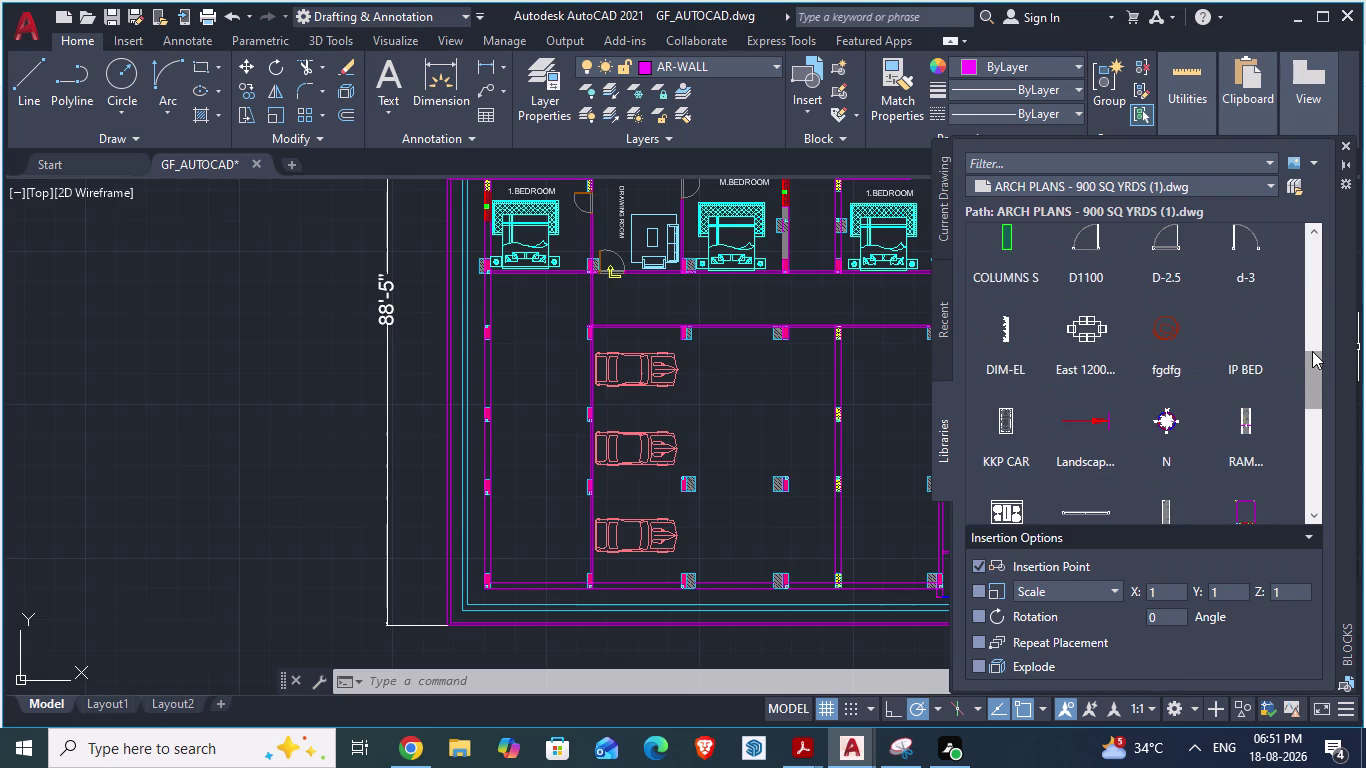
scroll(down, 3)
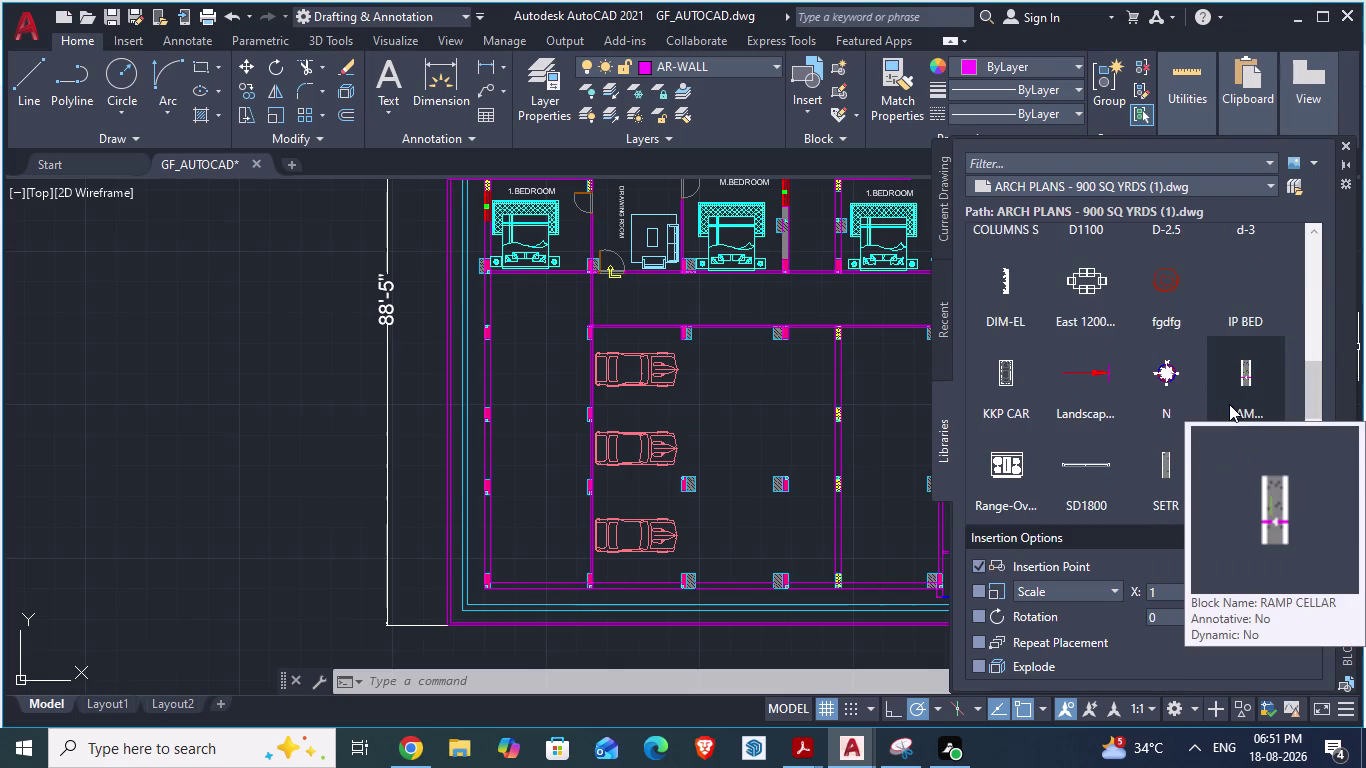
scroll(down, 3)
scroll(down, 3)
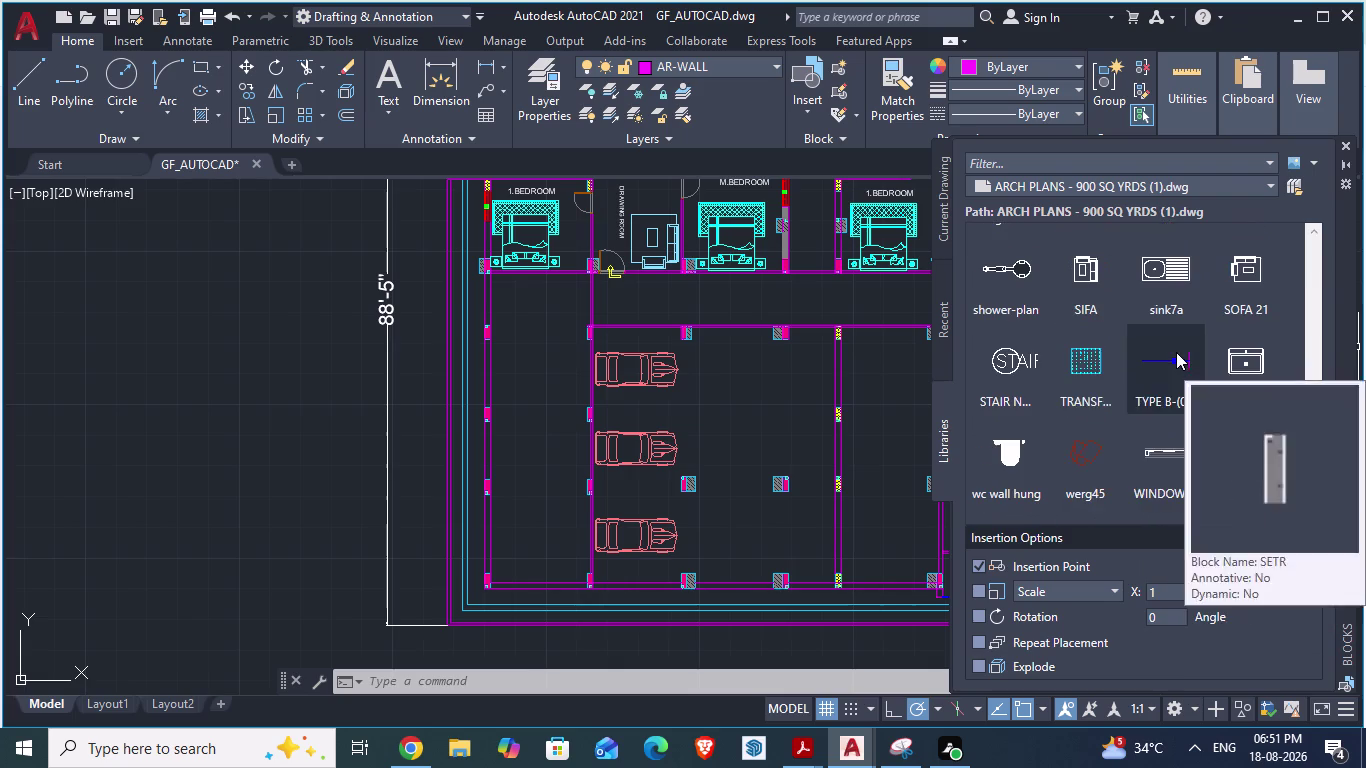
scroll(down, 3)
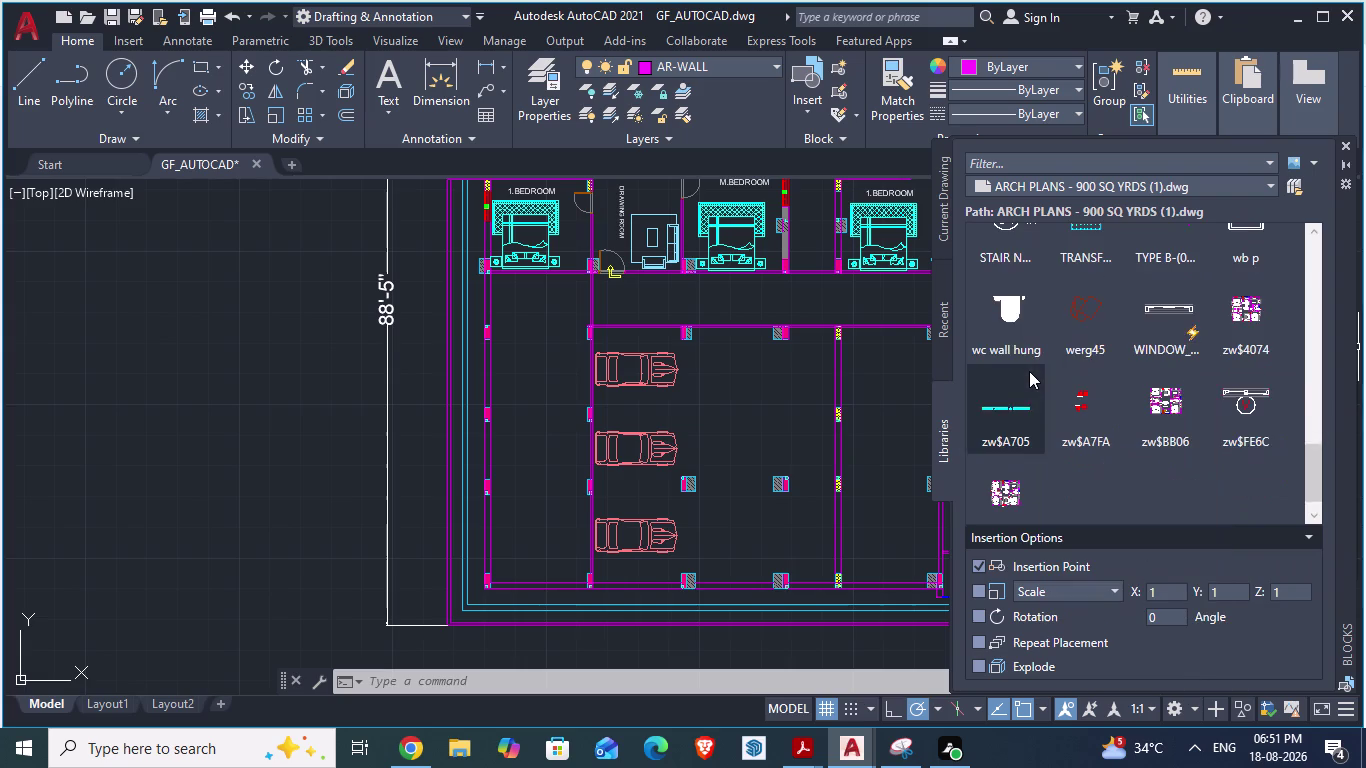
scroll(down, 3)
scroll(down, 3)
scroll(down, 3)
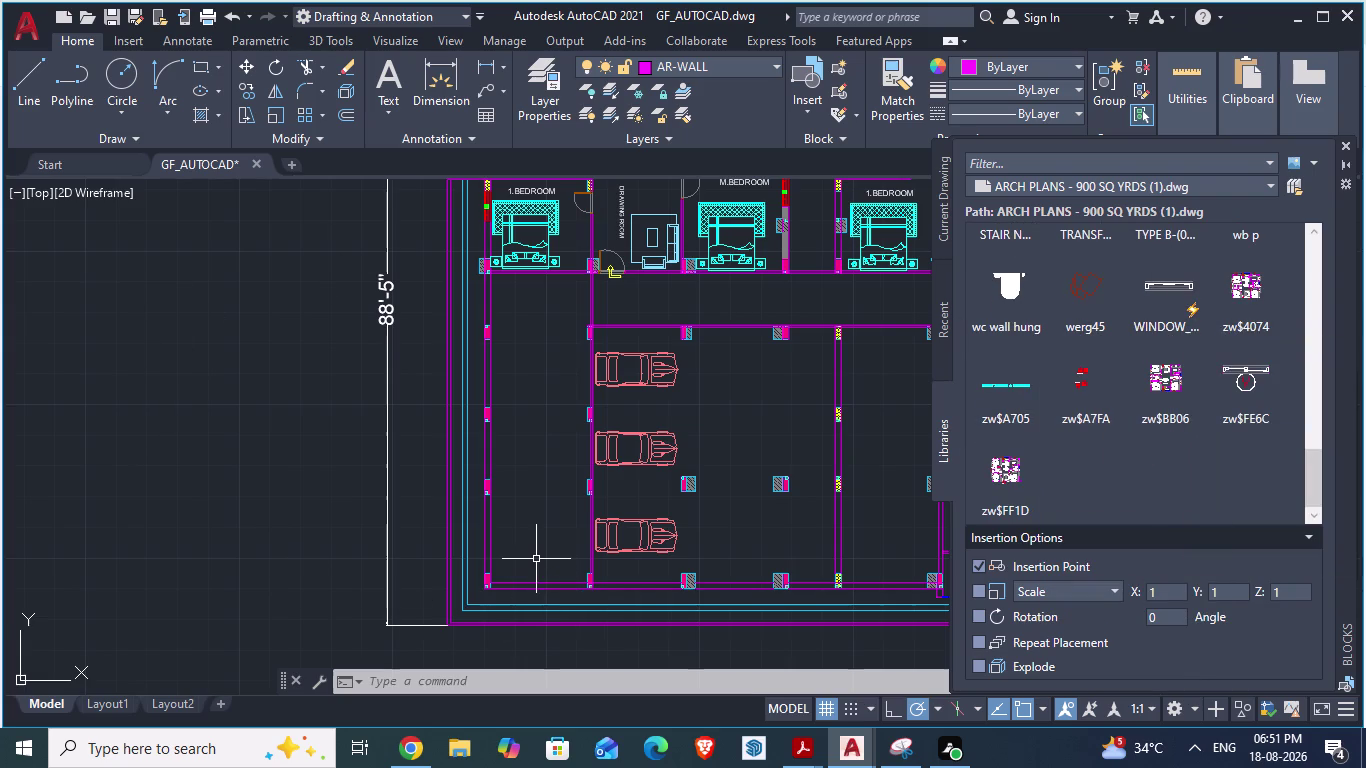
click(862, 736)
click(814, 667)
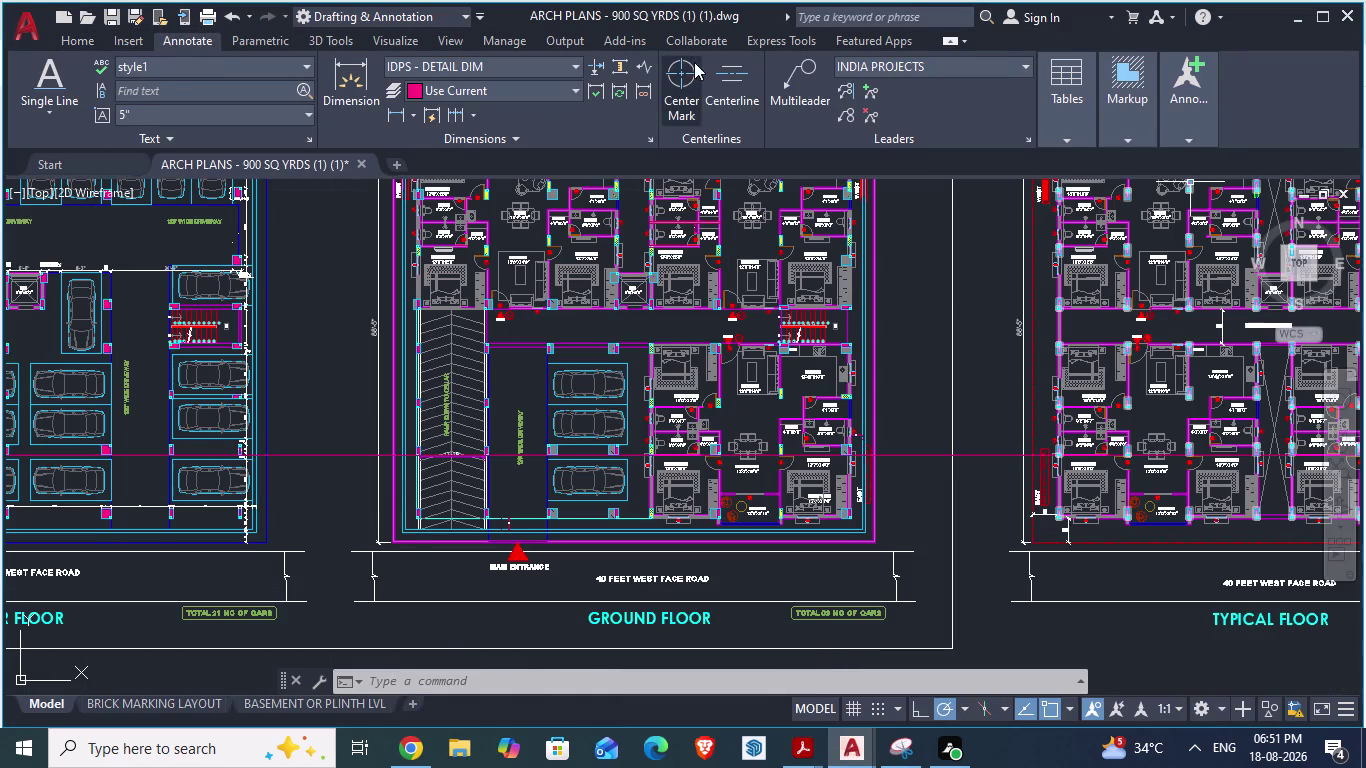
Return to the Home tab's drawing and editing tools in ARCH PLANS.
click(80, 44)
click(80, 44)
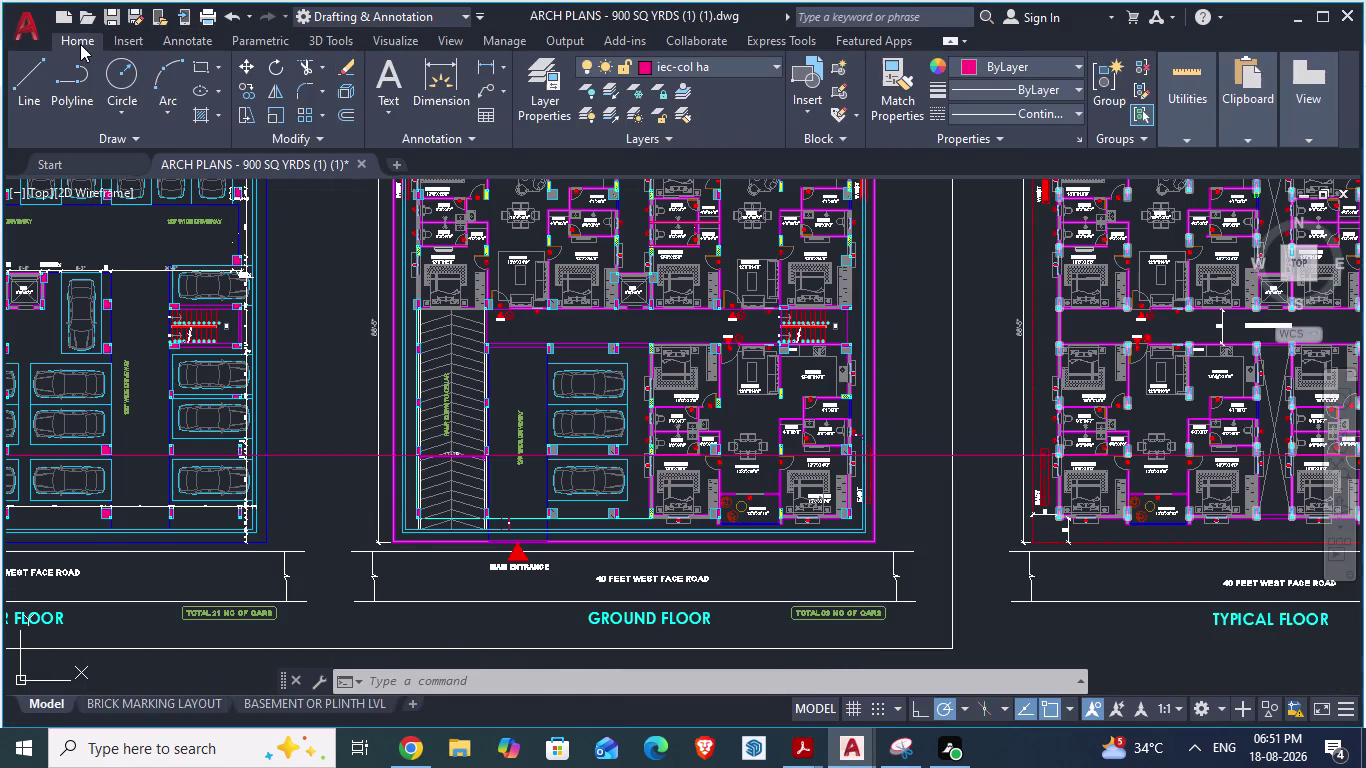
click(62, 32)
click(808, 111)
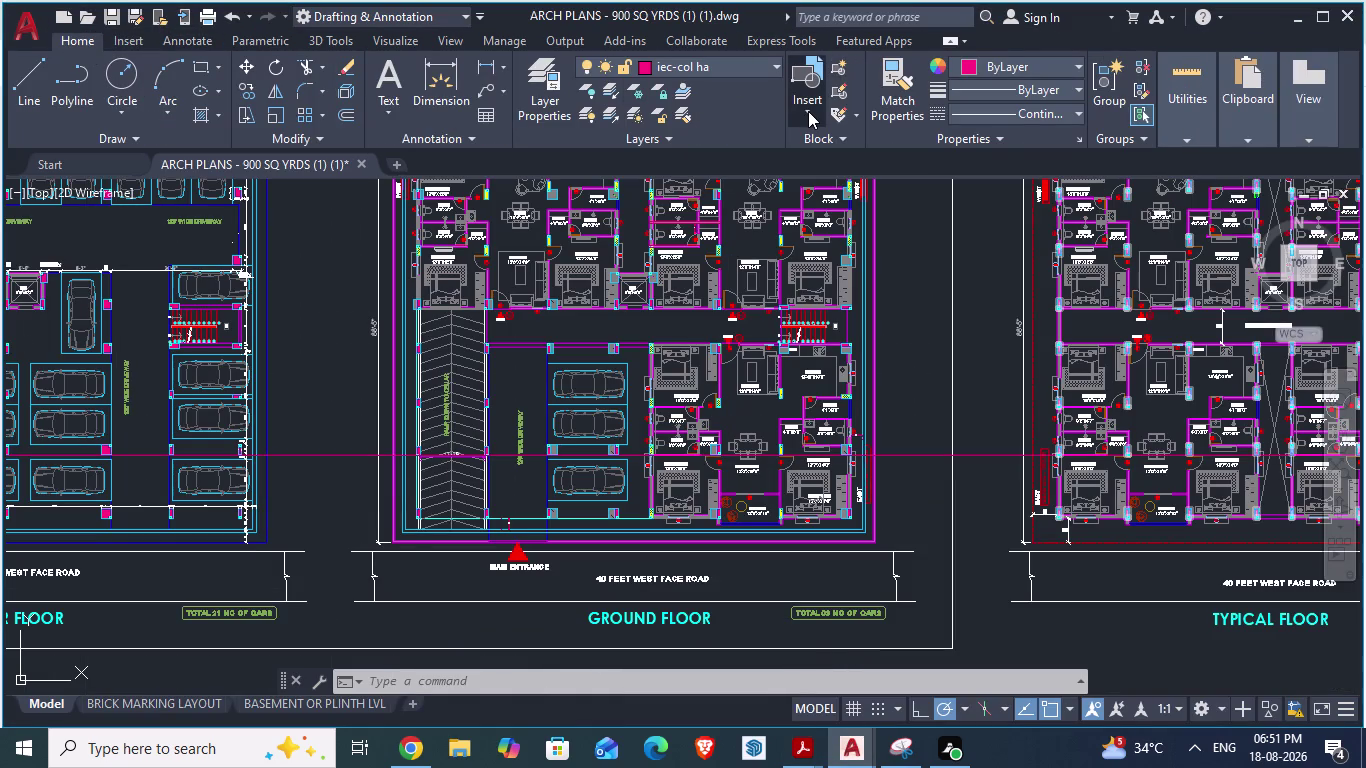
click(808, 111)
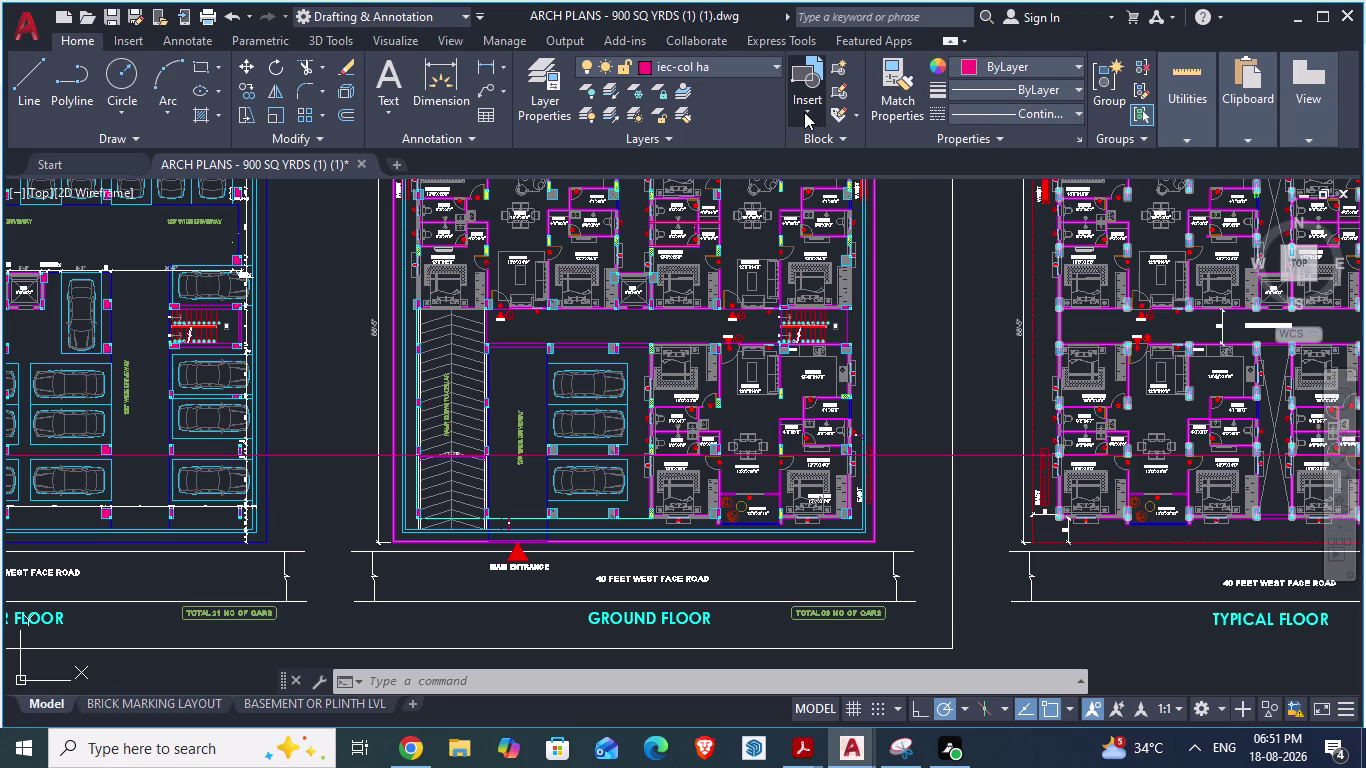
click(808, 112)
Change options in the ribbon and Blocks palette, scrolling the view.
click(966, 559)
double_click(811, 111)
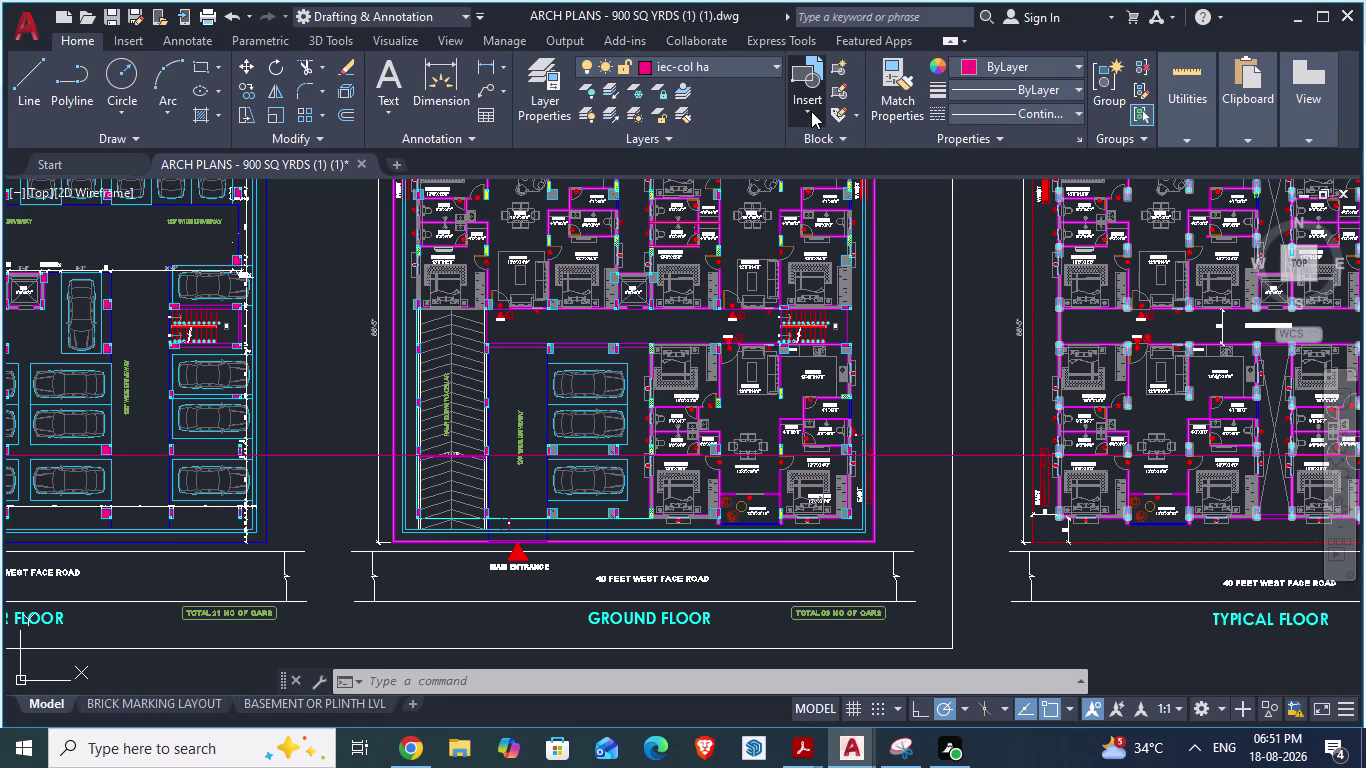
click(808, 100)
click(835, 372)
scroll(down, 3)
scroll(up, 3)
scroll(down, 3)
scroll(up, 3)
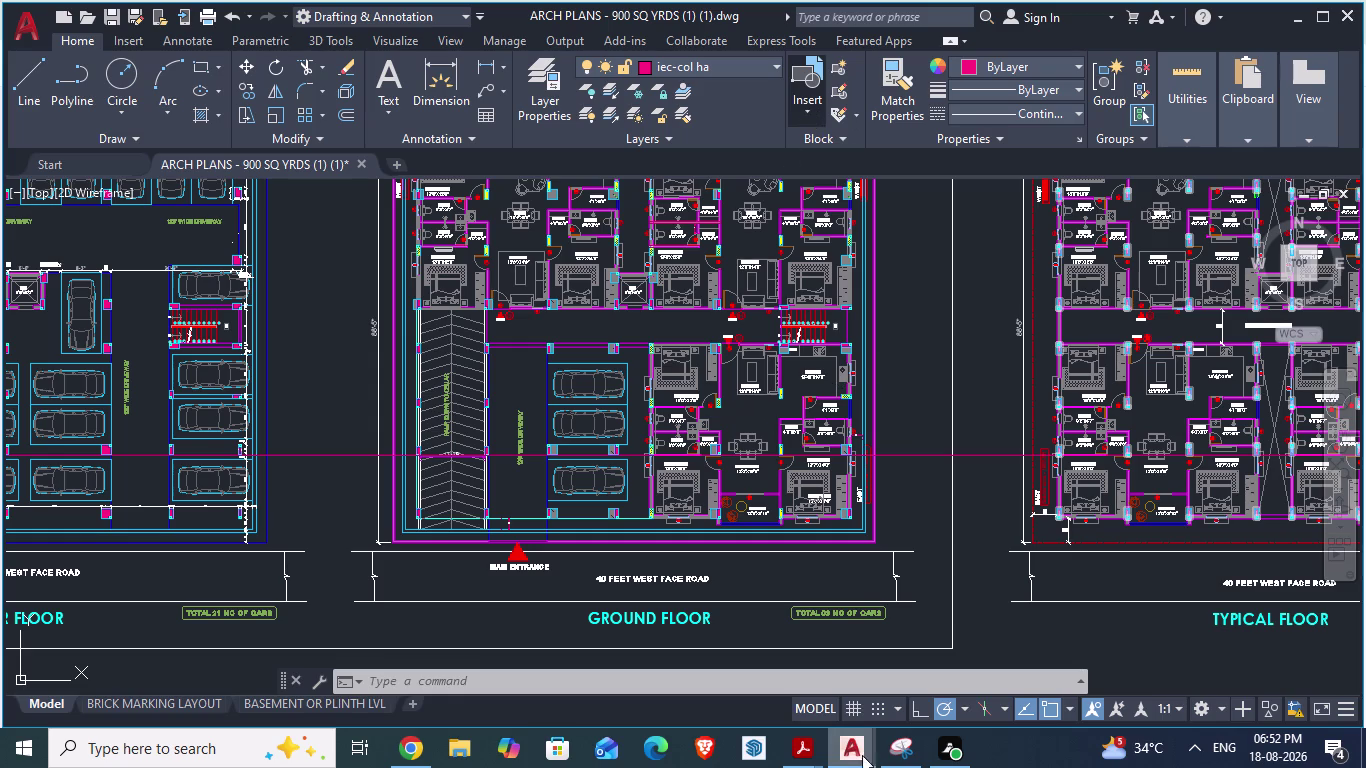
Switch briefly to GF_AUTOCAD, then back to the ARCH PLANS ground floor.
click(854, 745)
click(974, 660)
scroll(down, 3)
scroll(up, 3)
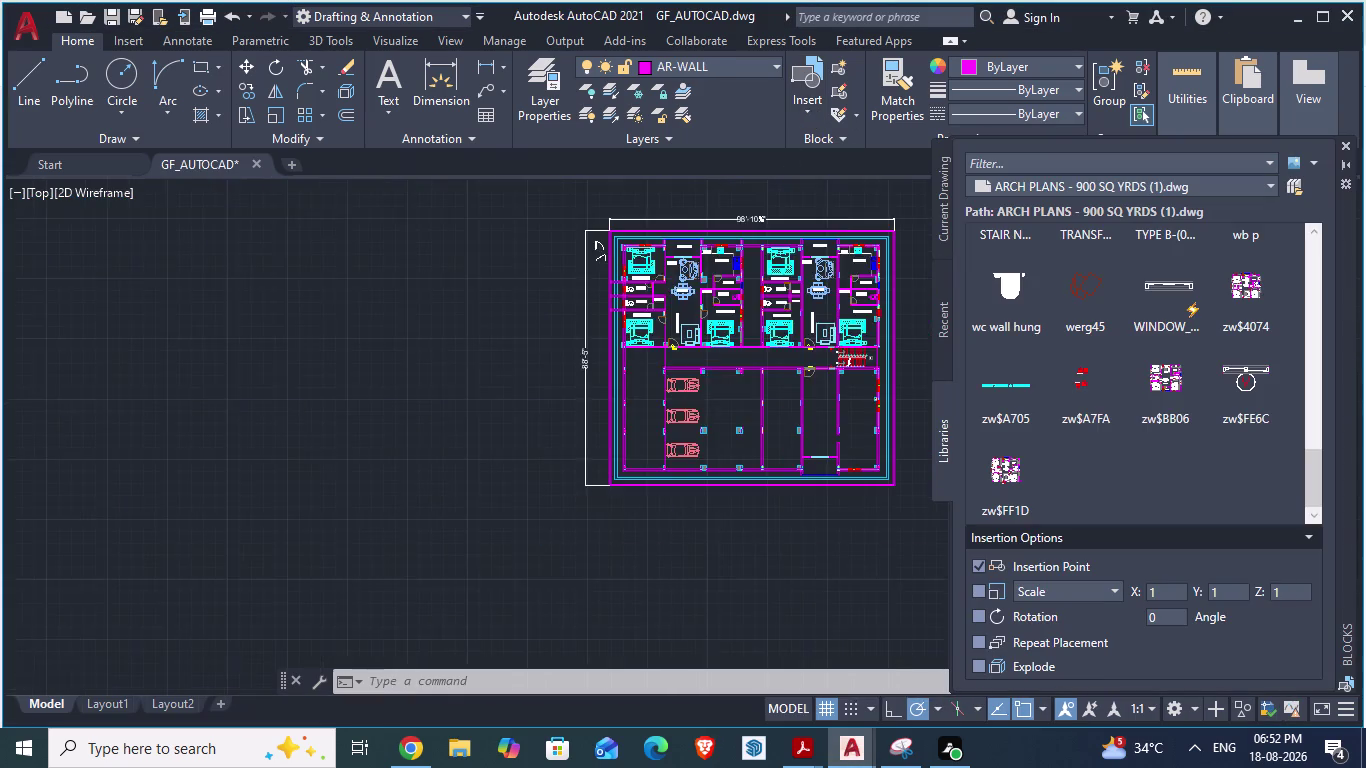
scroll(up, 3)
scroll(up, 3)
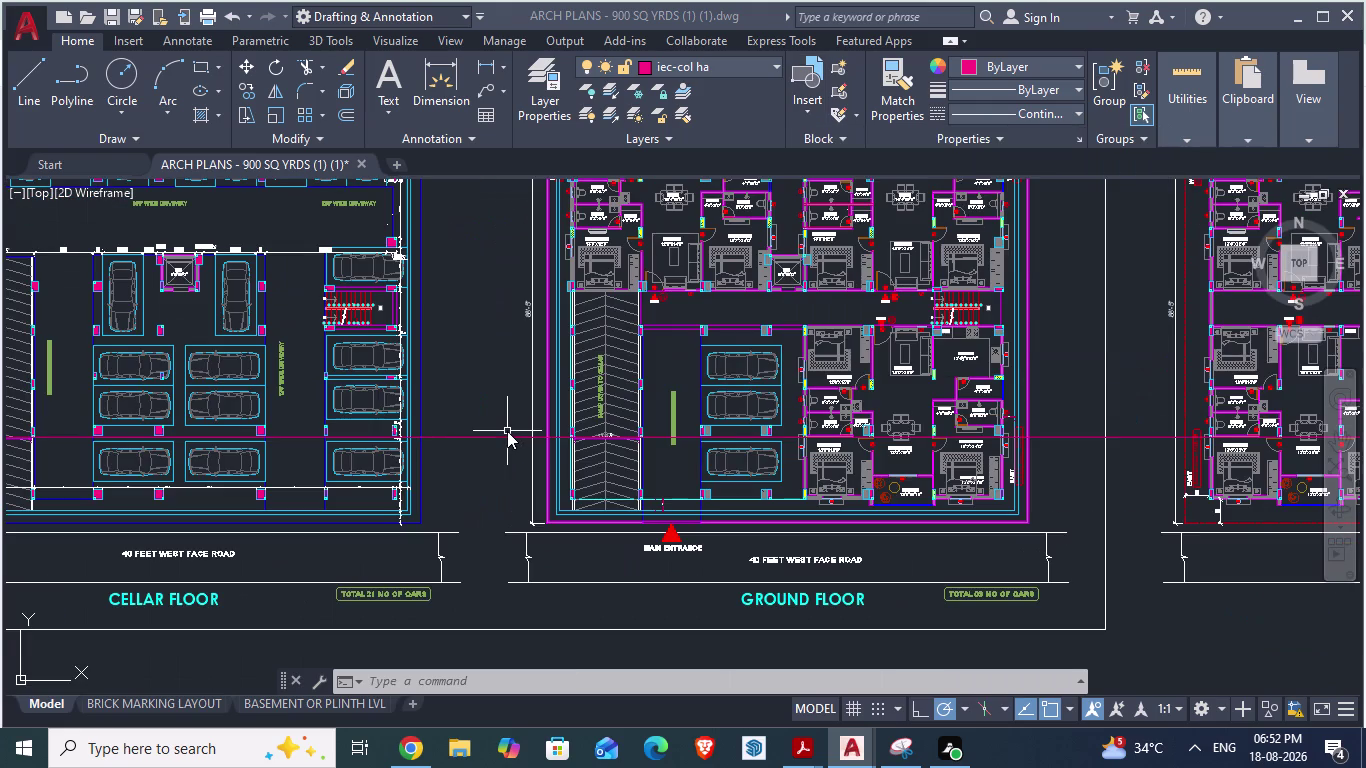
Select and copy the ground-floor ramp, then return to GF_AUTOCAD.
click(595, 378)
click(625, 342)
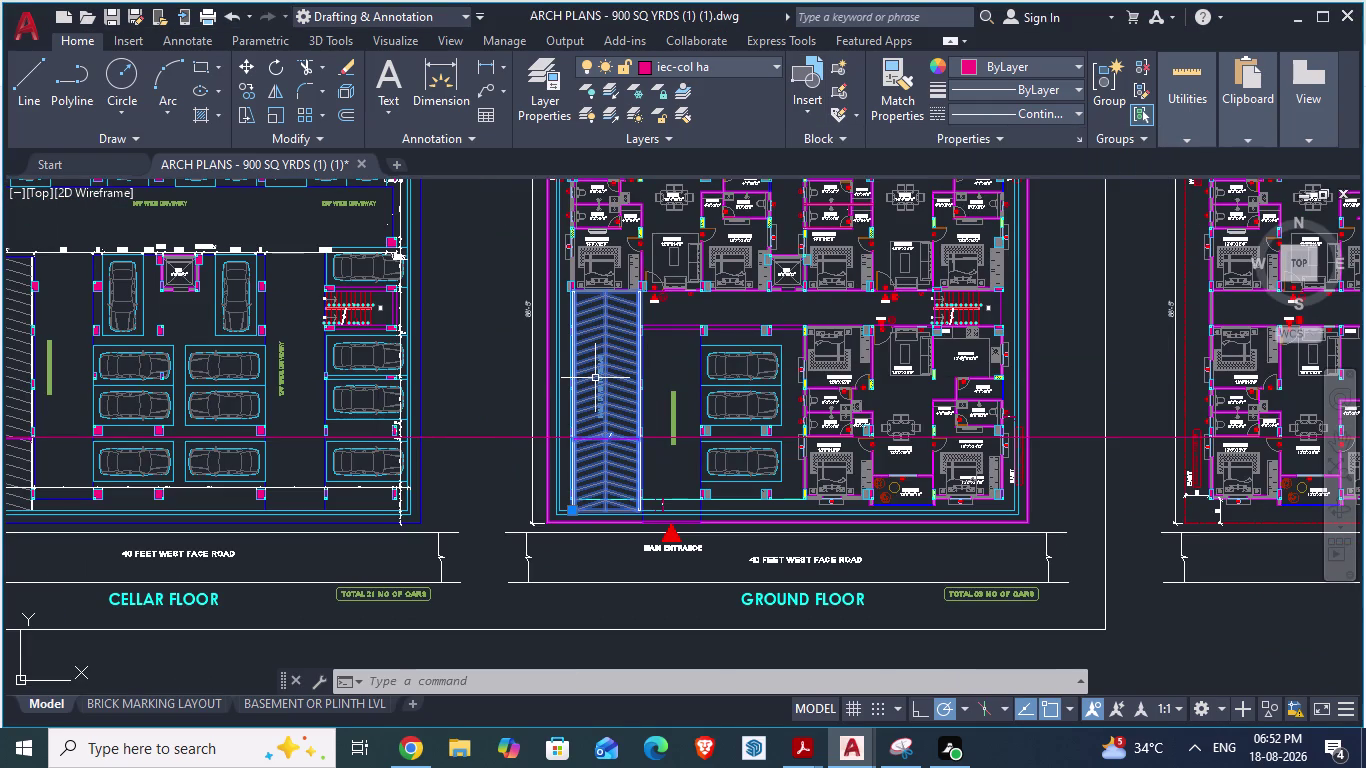
key(ctrl+c)
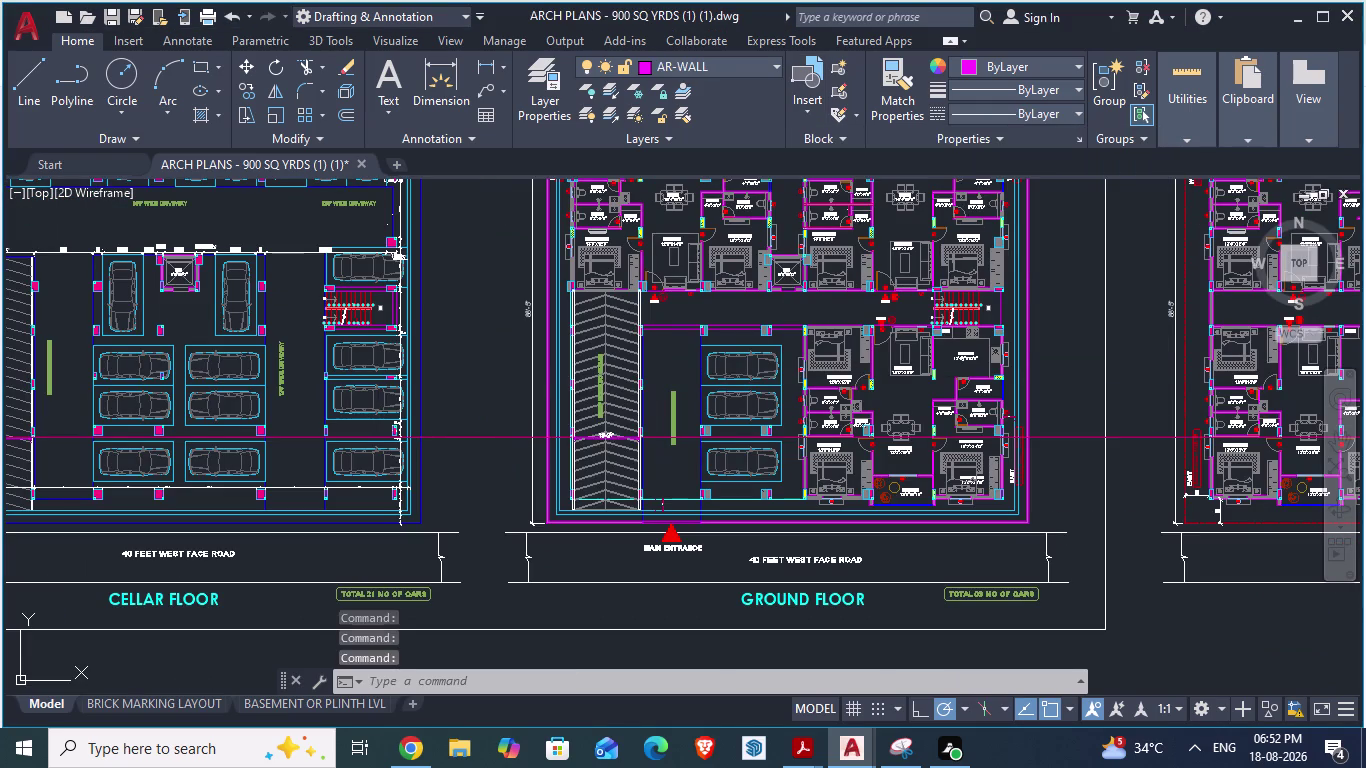
key(alt+Tab)
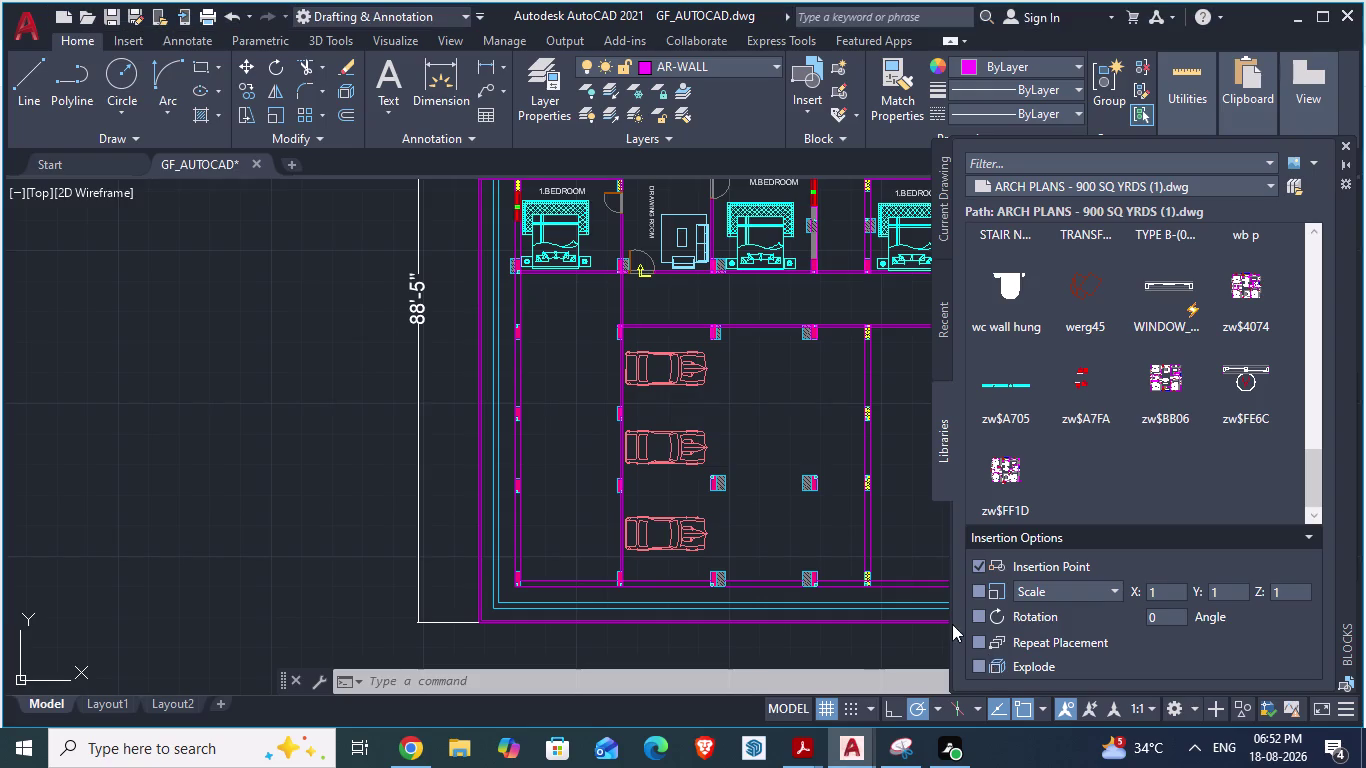
Try pasting the ramp, cancel it, and browse for a block library file.
key(ctrl+v)
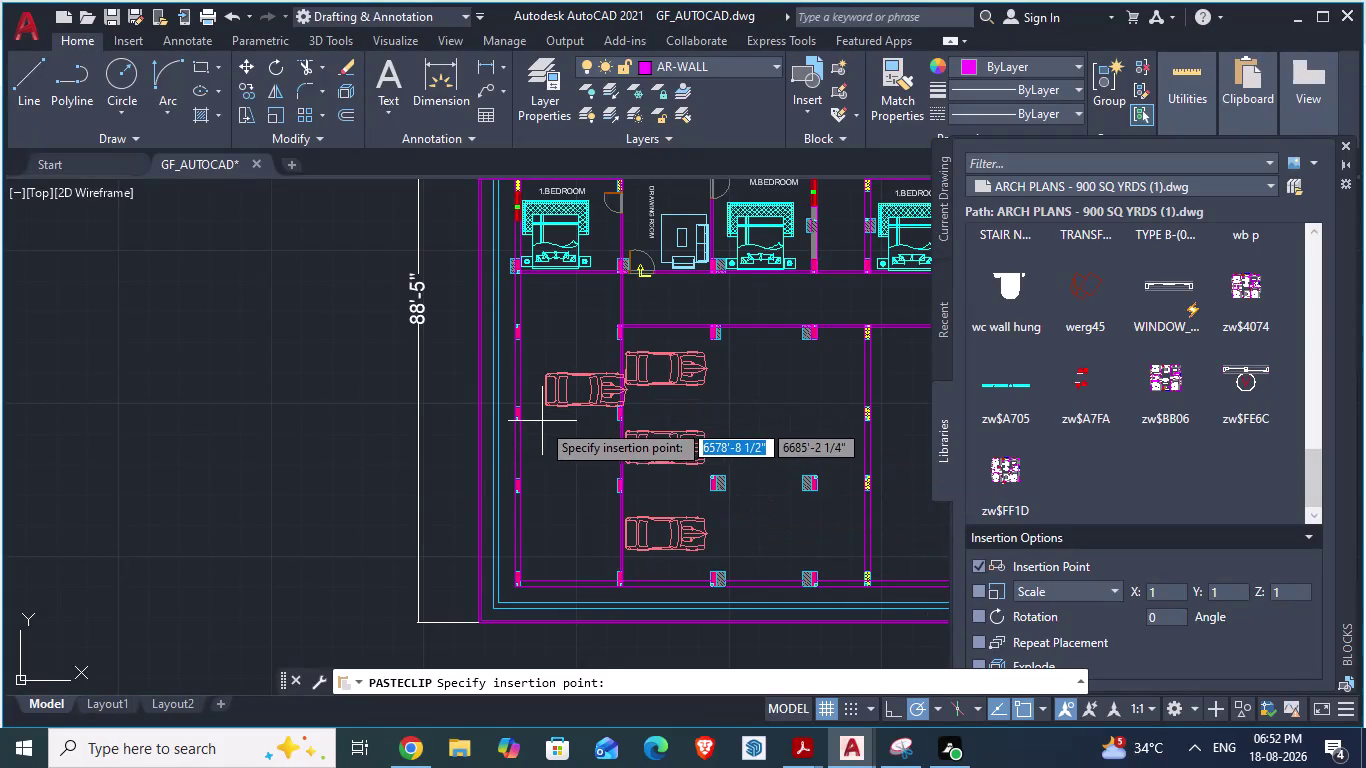
key(Escape)
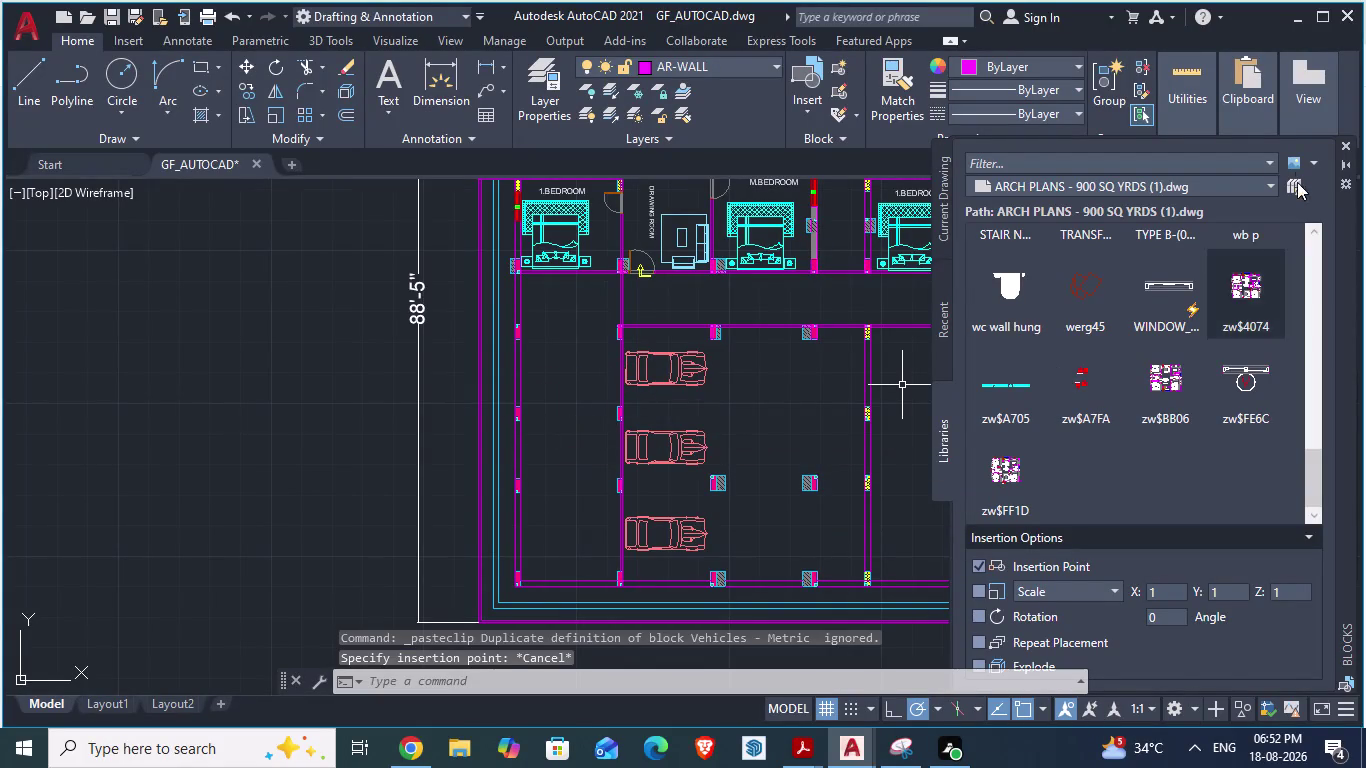
click(1203, 189)
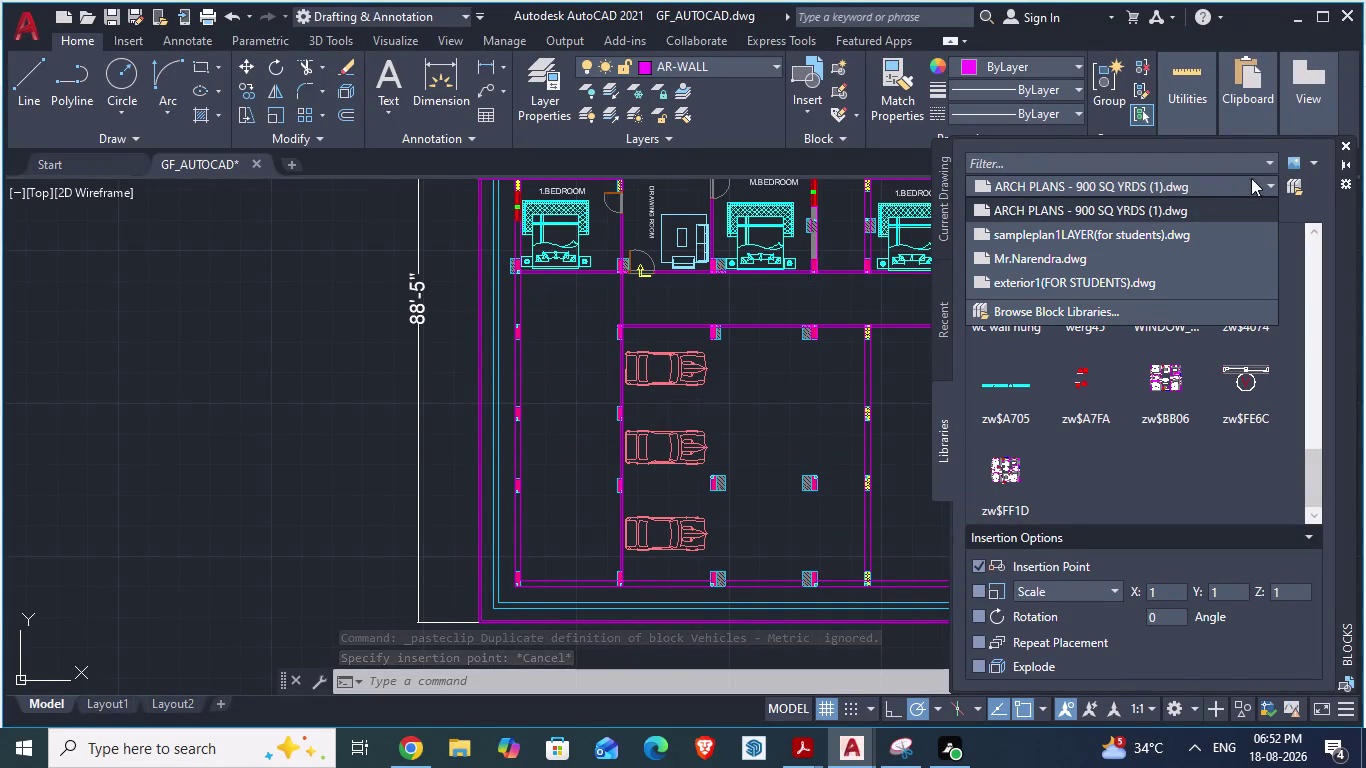
click(1269, 178)
click(1293, 185)
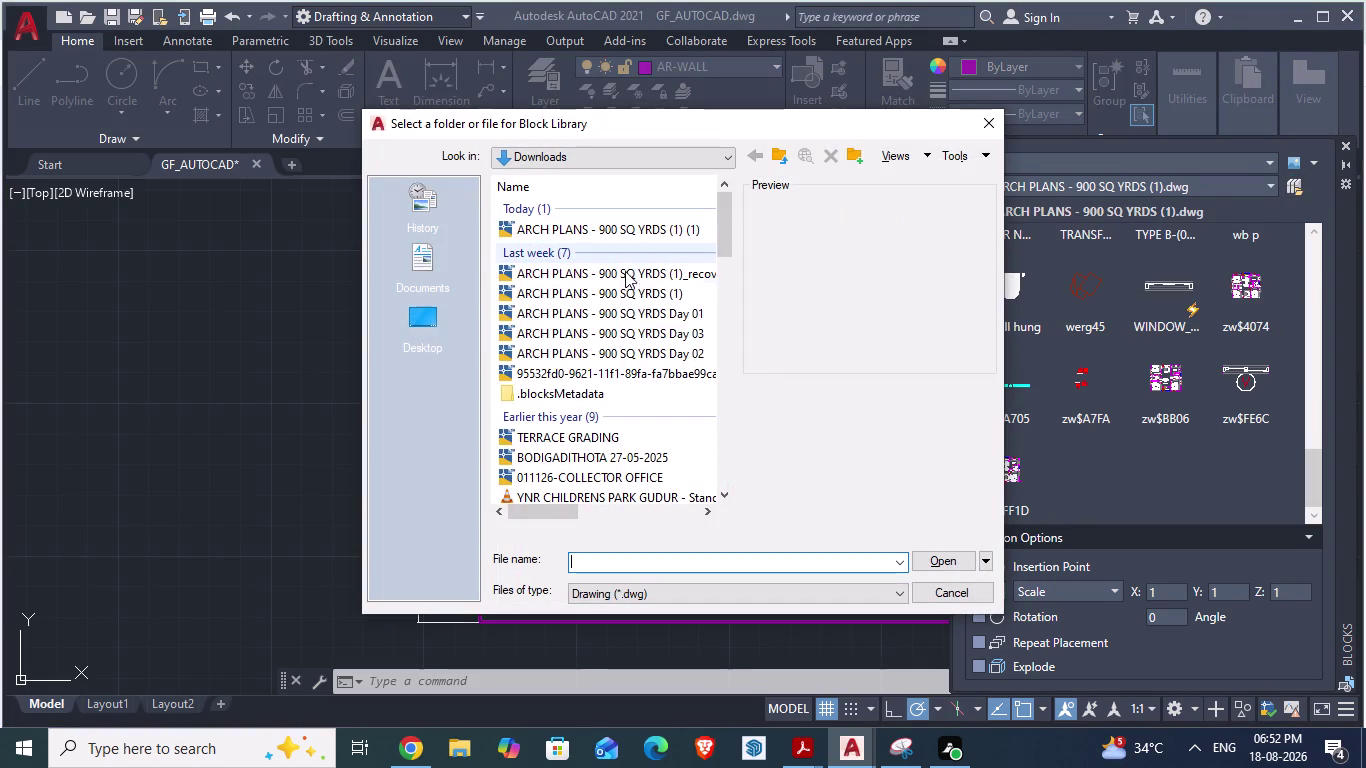
Pick a Downloads drawing as library and compare the Recent, Current Drawing and Libraries tabs.
double_click(624, 327)
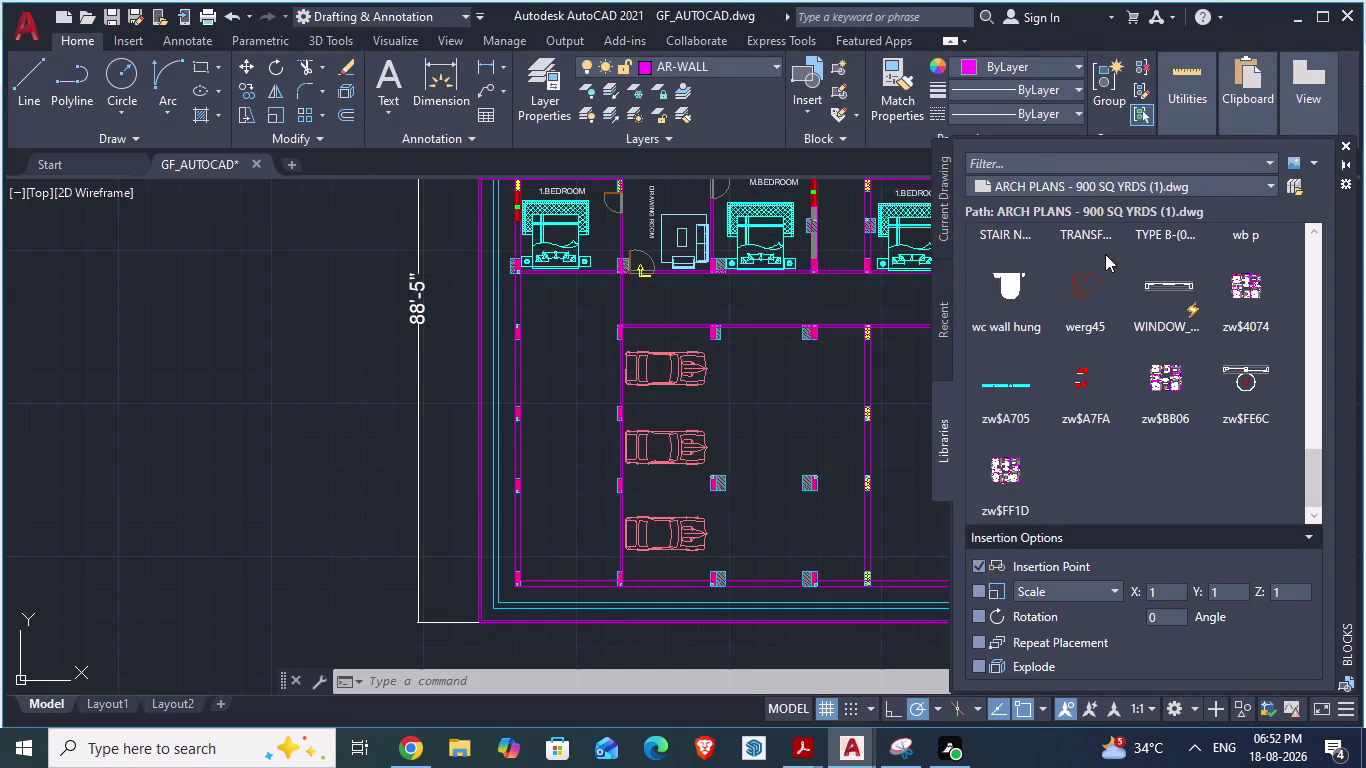
click(946, 347)
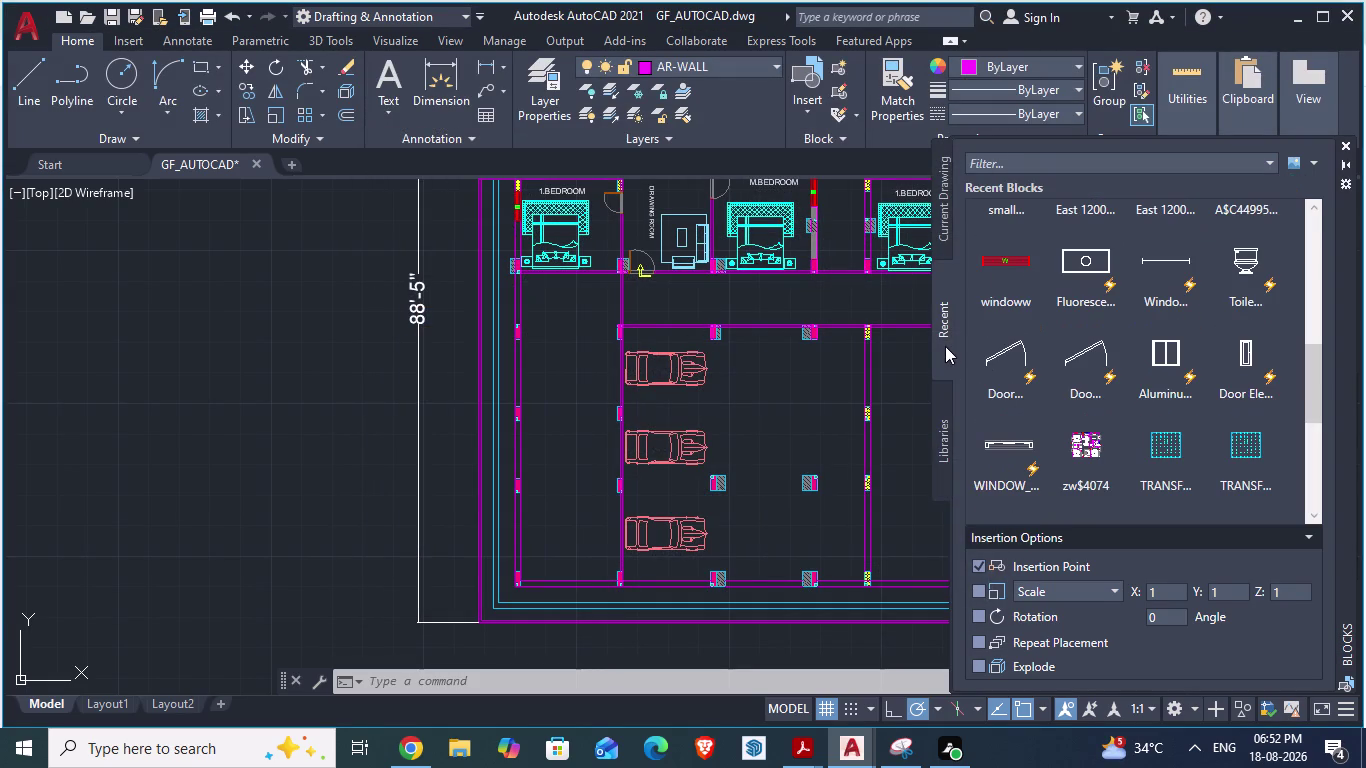
click(942, 443)
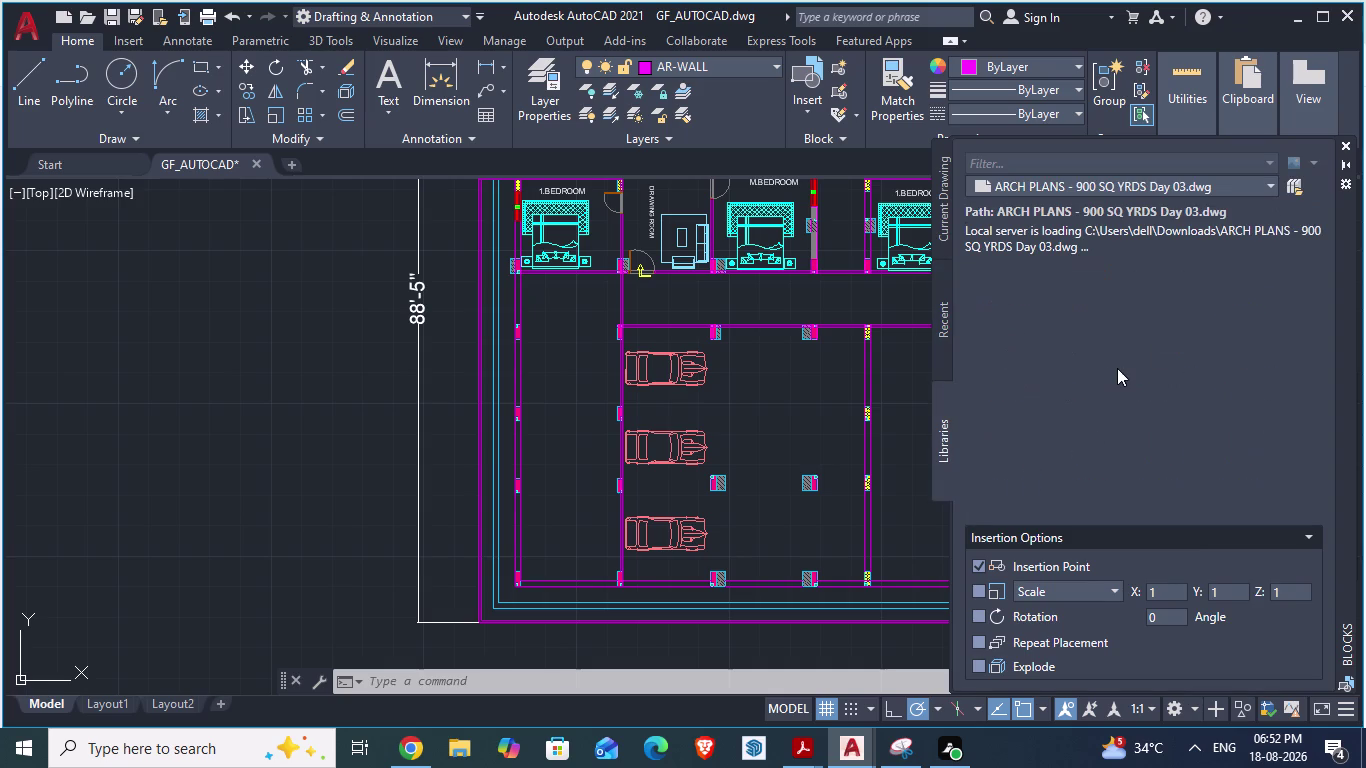
click(1113, 342)
scroll(down, 3)
click(945, 227)
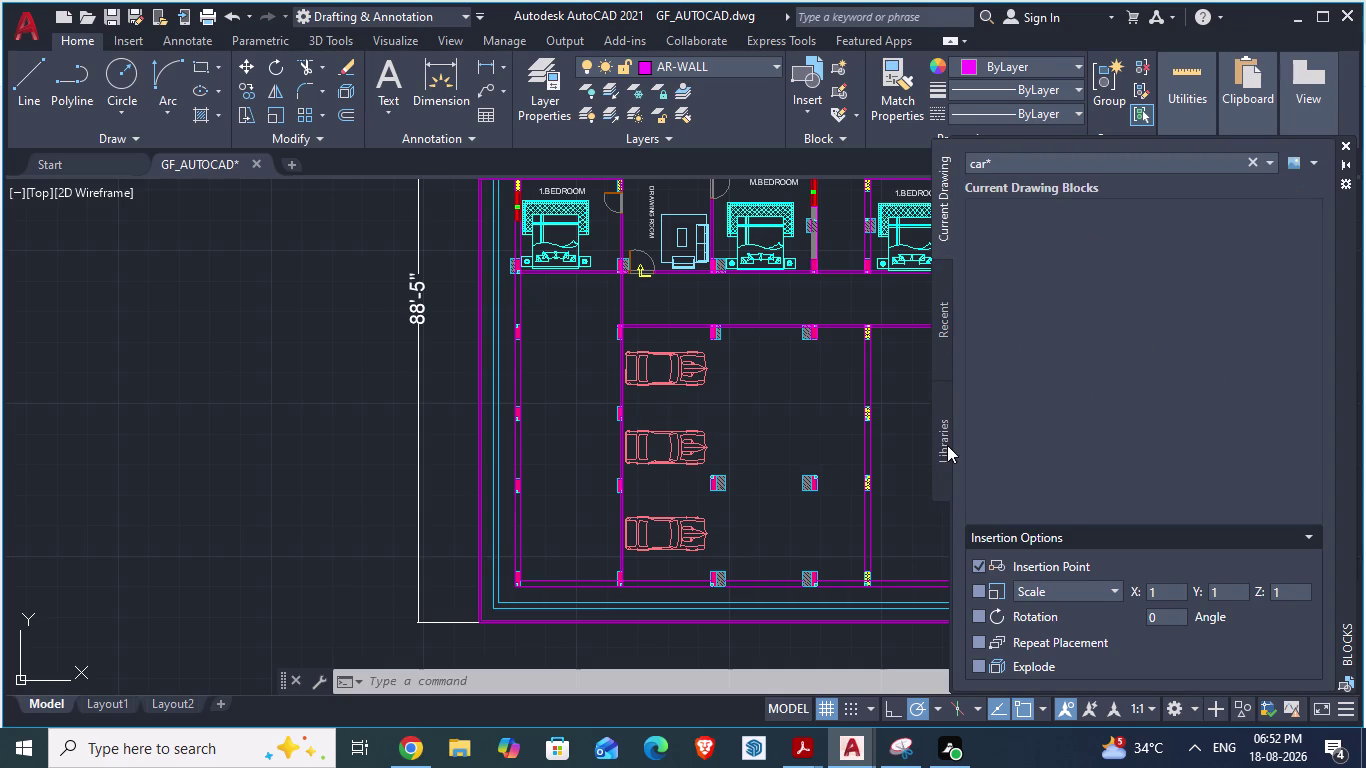
click(947, 445)
click(1129, 318)
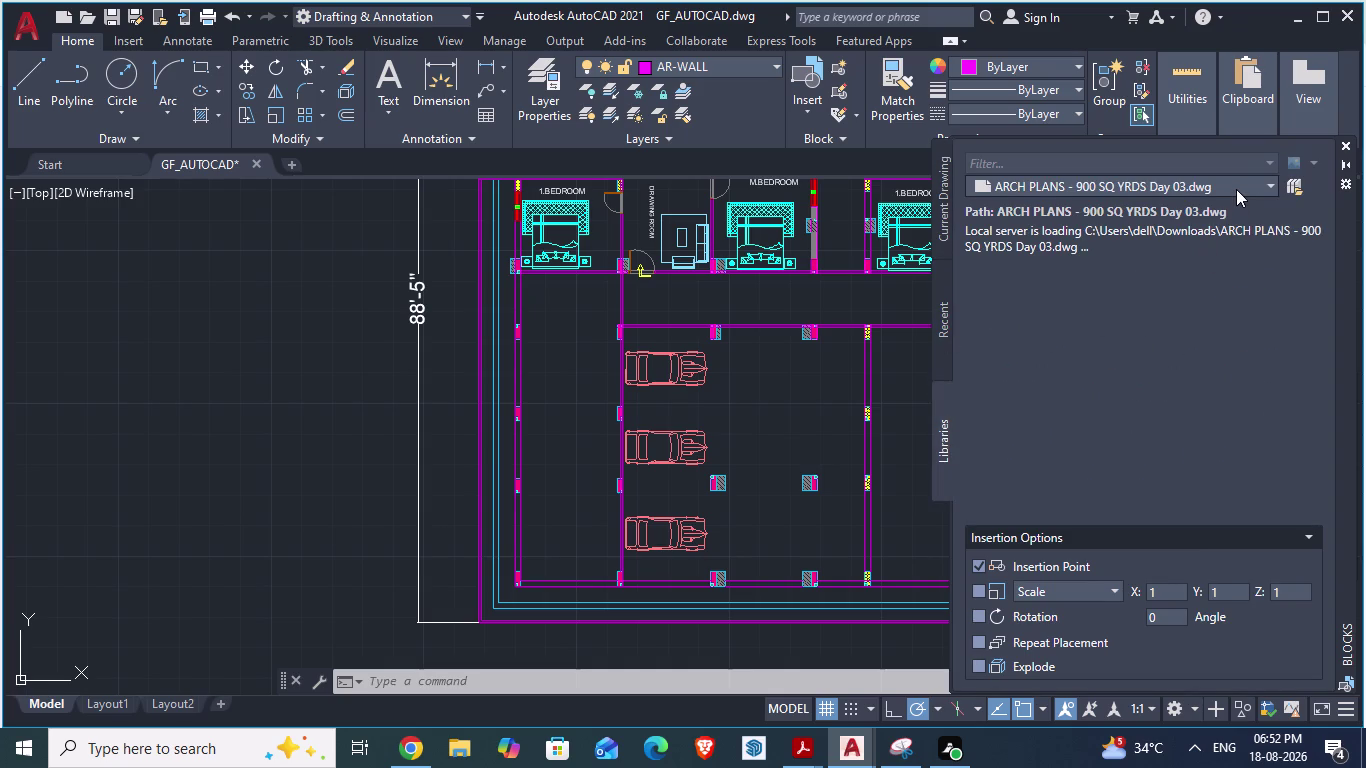
Choose ARCH PLANS - 900 SQ YRDS Day 03.dwg as the block source.
click(1233, 168)
click(1238, 344)
scroll(down, 3)
scroll(up, 3)
triple_click(1032, 240)
double_click(1032, 240)
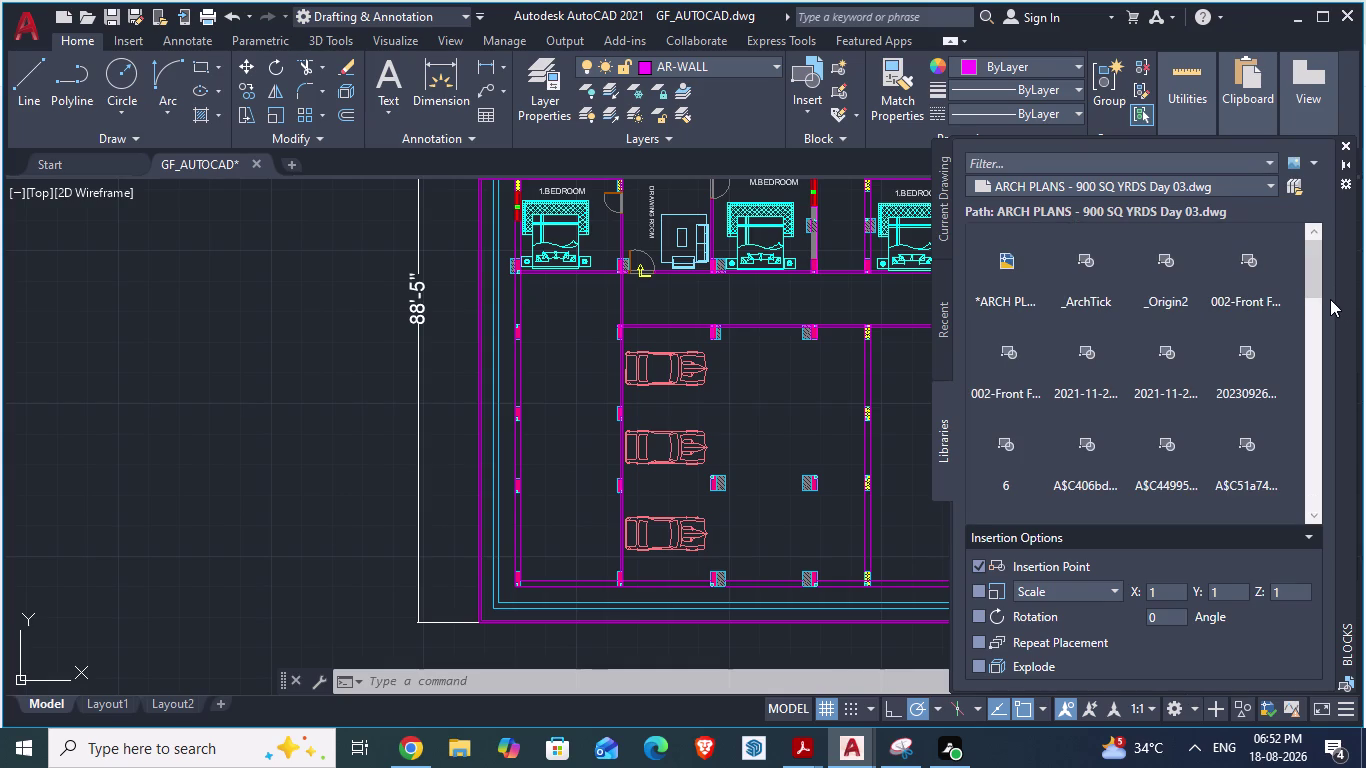
Scroll through the ARCH PLANS library block list.
drag(1317, 286, 1325, 446)
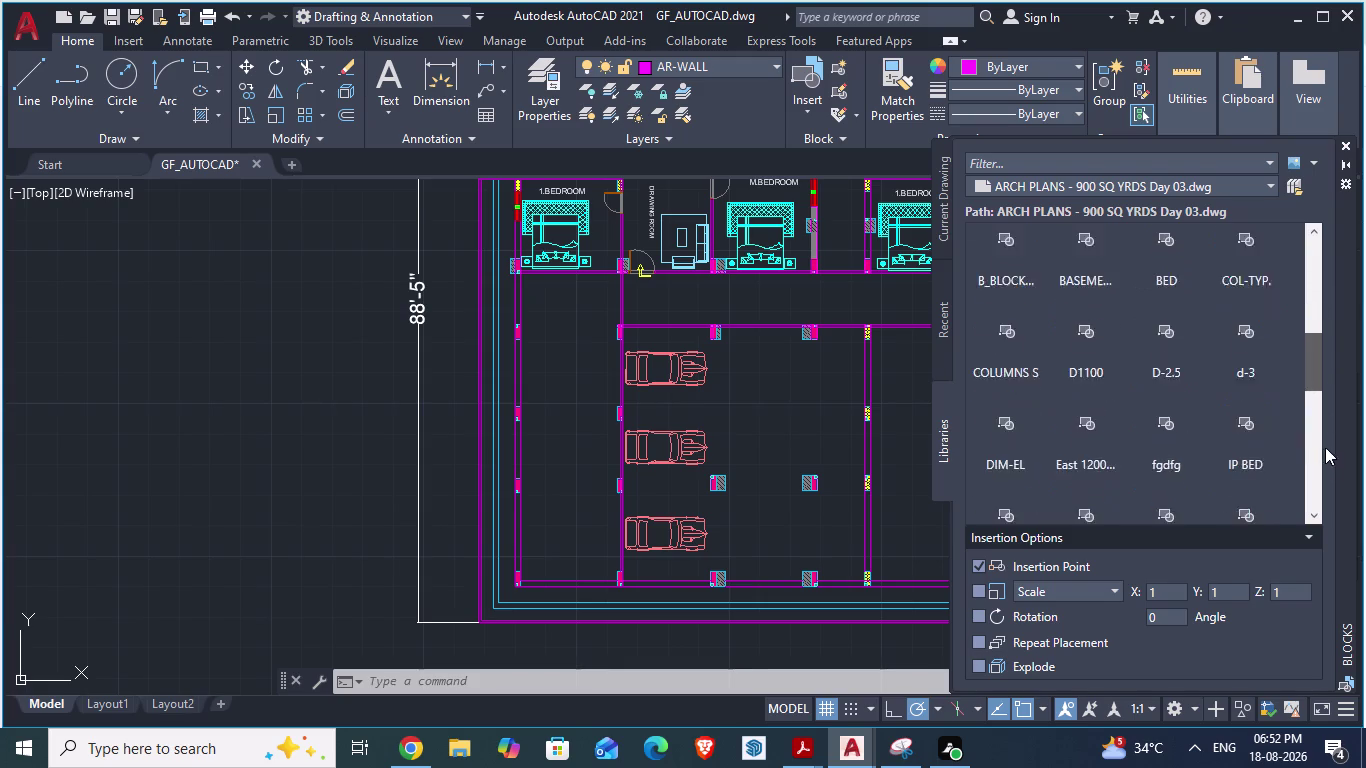
drag(1325, 446, 1326, 544)
click(1231, 492)
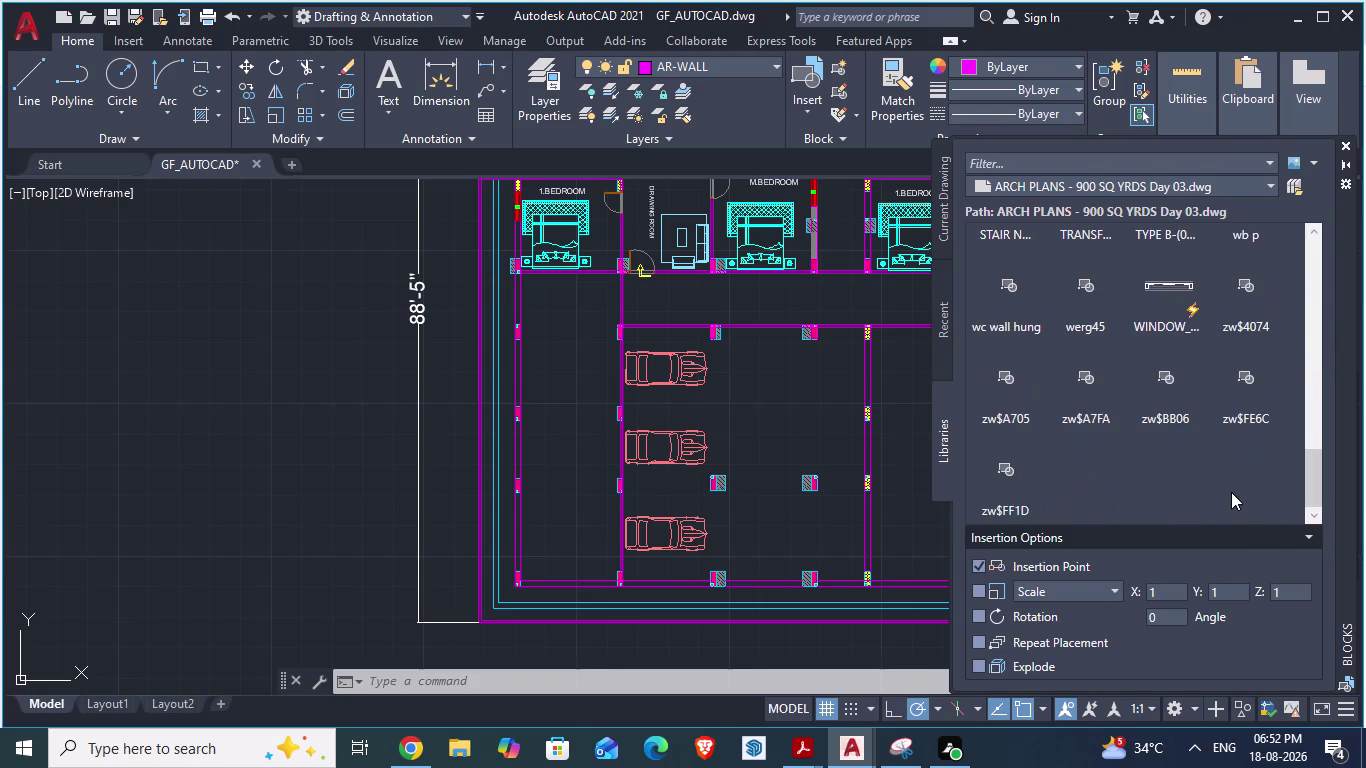
scroll(up, 3)
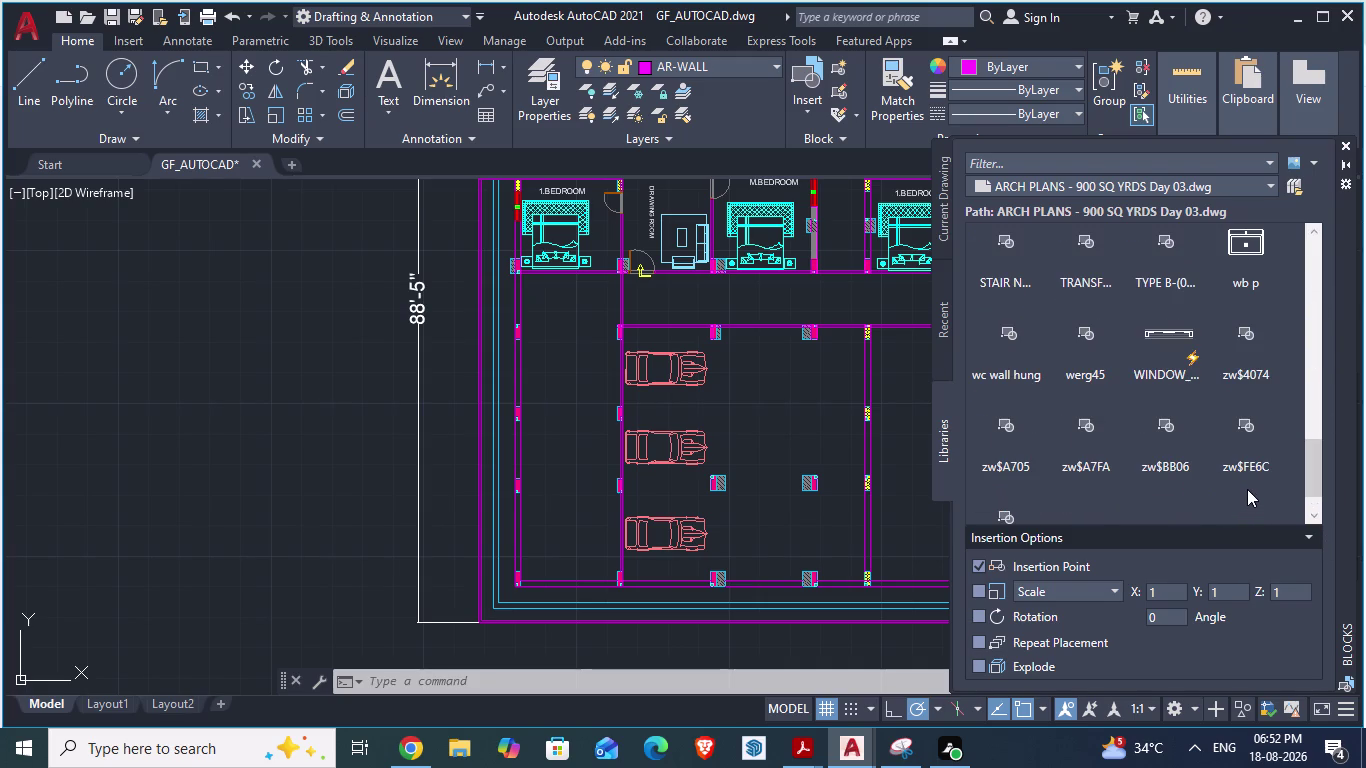
scroll(up, 3)
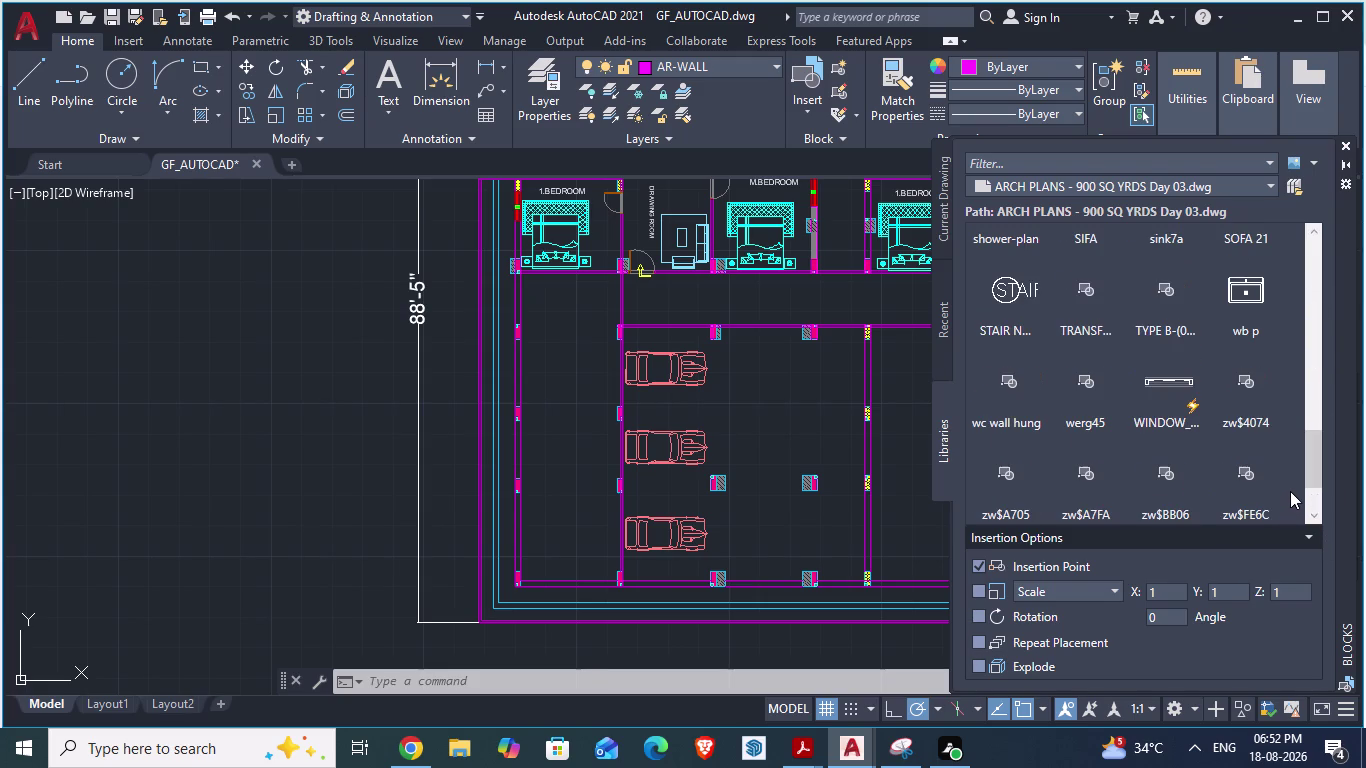
scroll(up, 3)
scroll(up, 3)
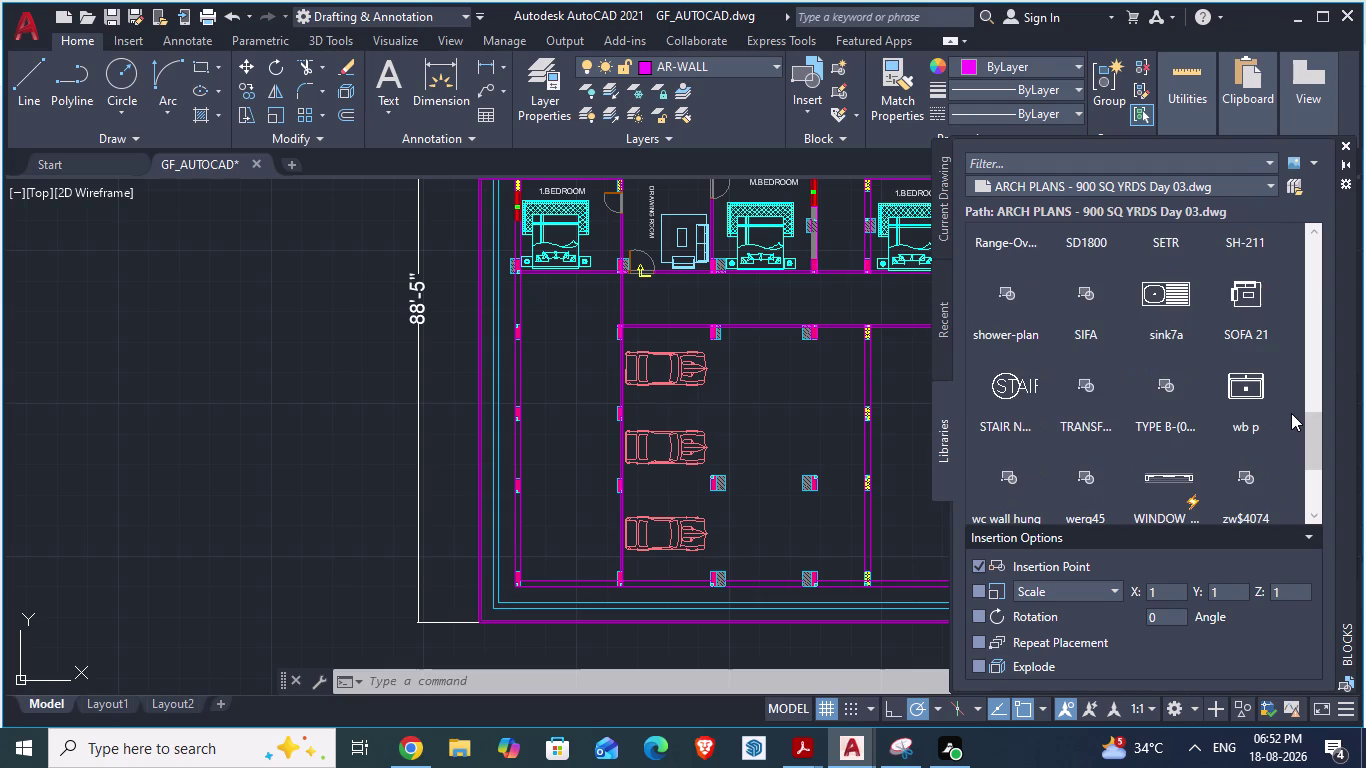
scroll(up, 3)
scroll(up, 3)
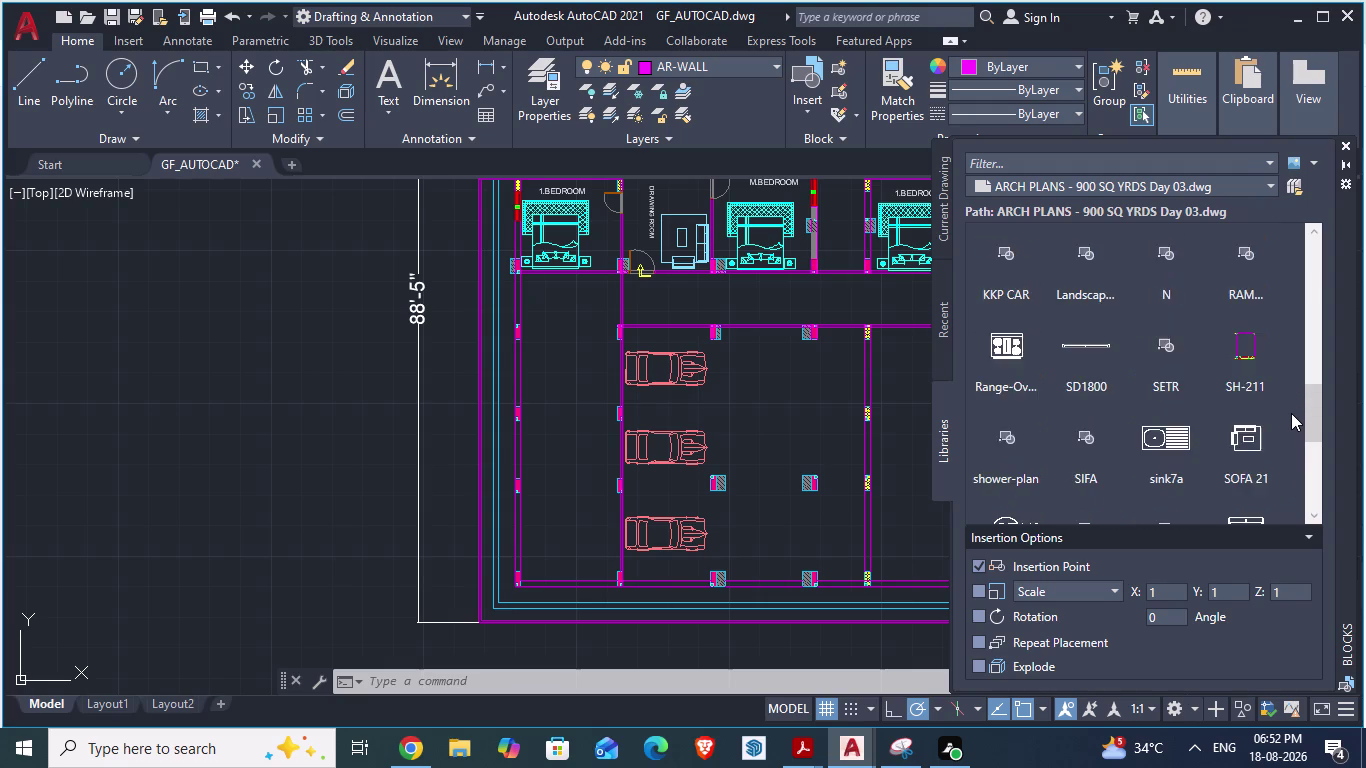
scroll(up, 3)
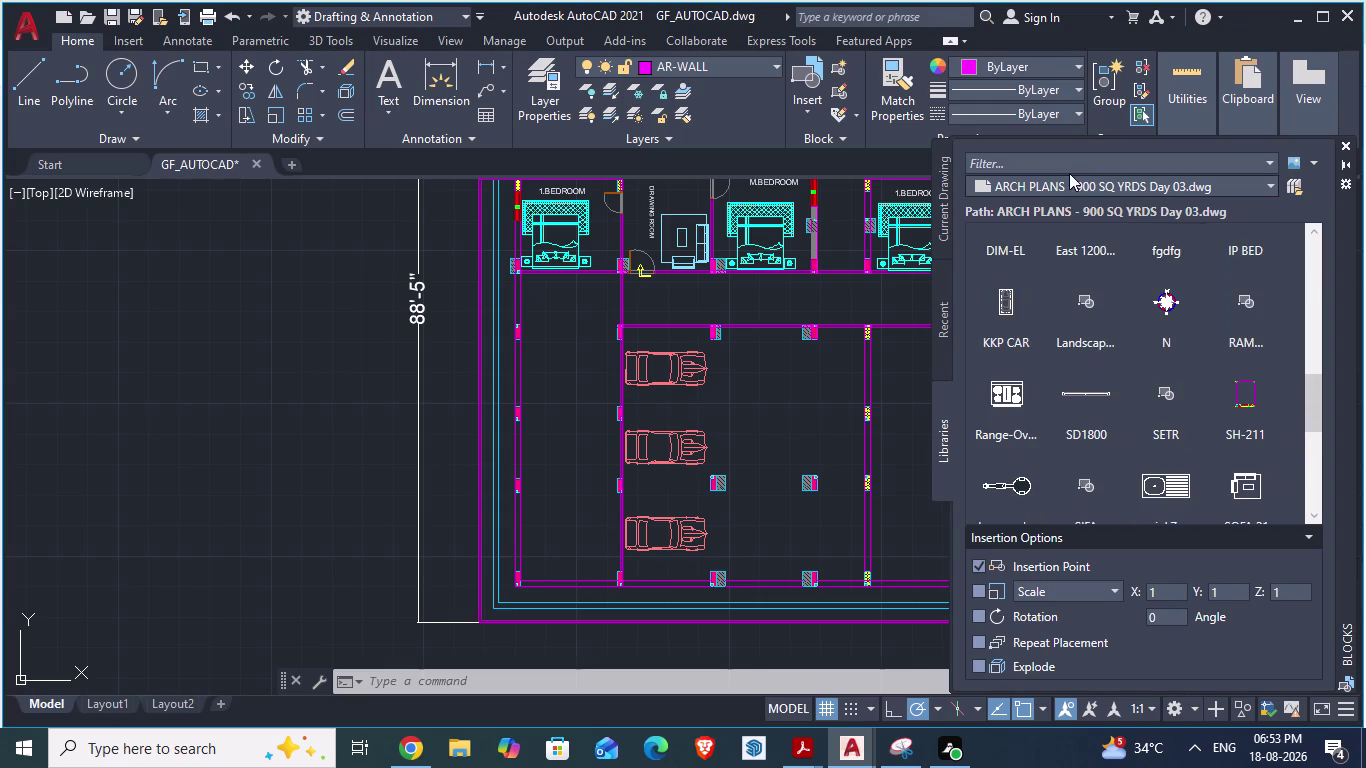
Filter the library blocks by 'ram' and pick the RAM block to insert.
click(1066, 169)
text(r)
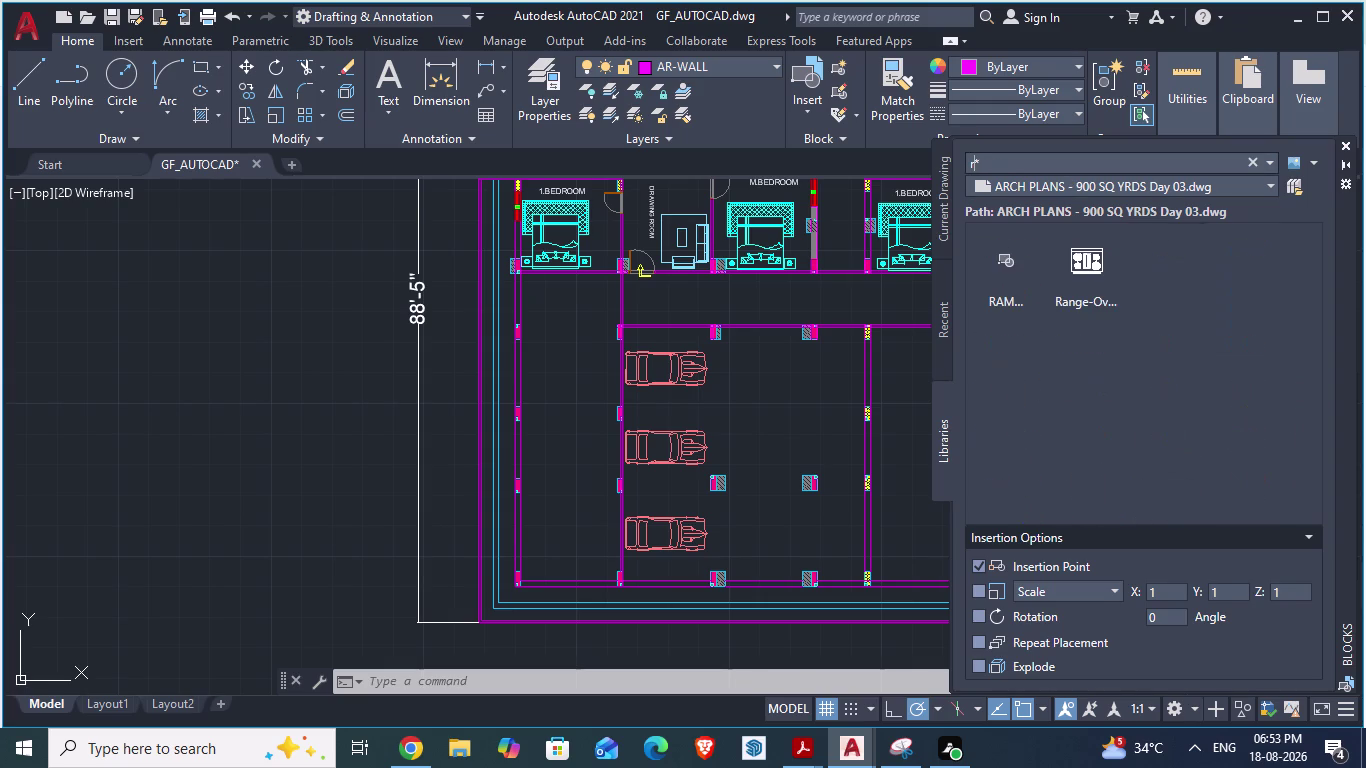
text(a)
key(m)
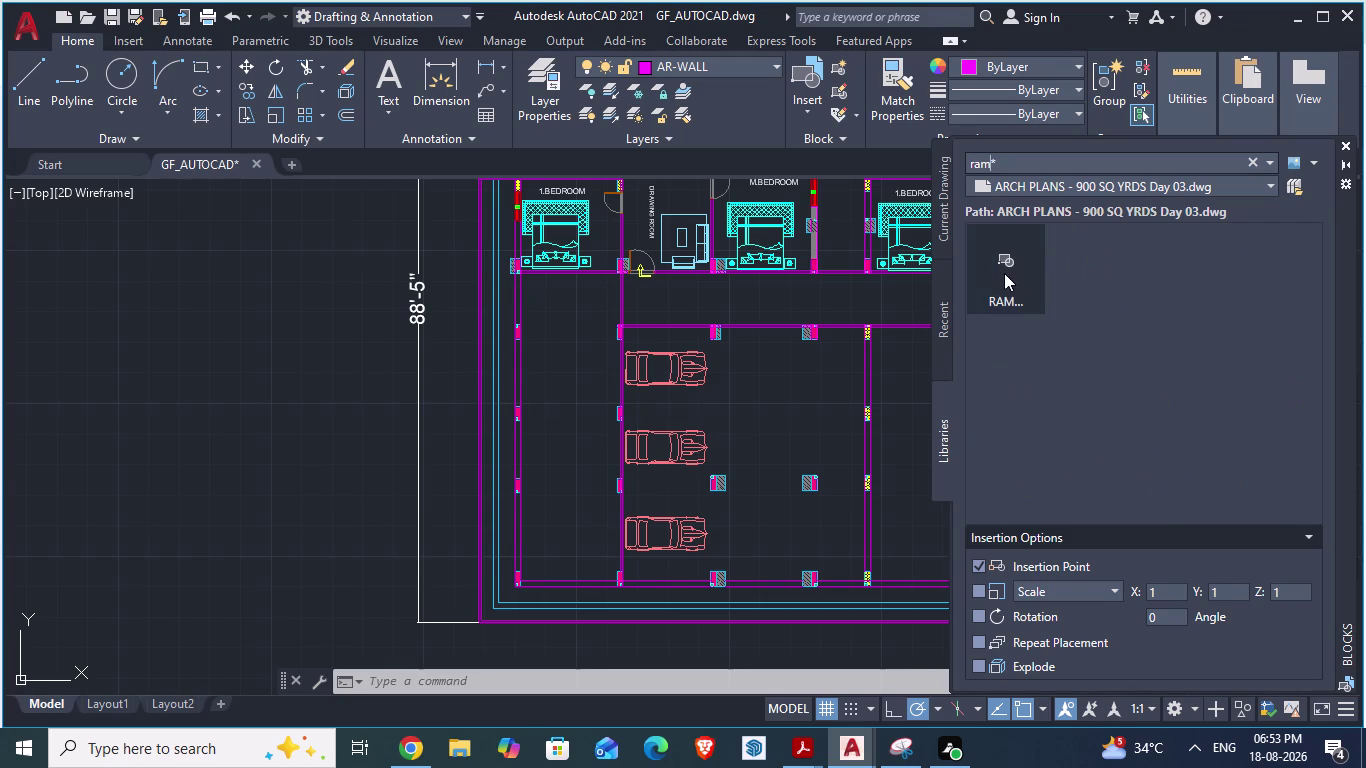
click(1006, 259)
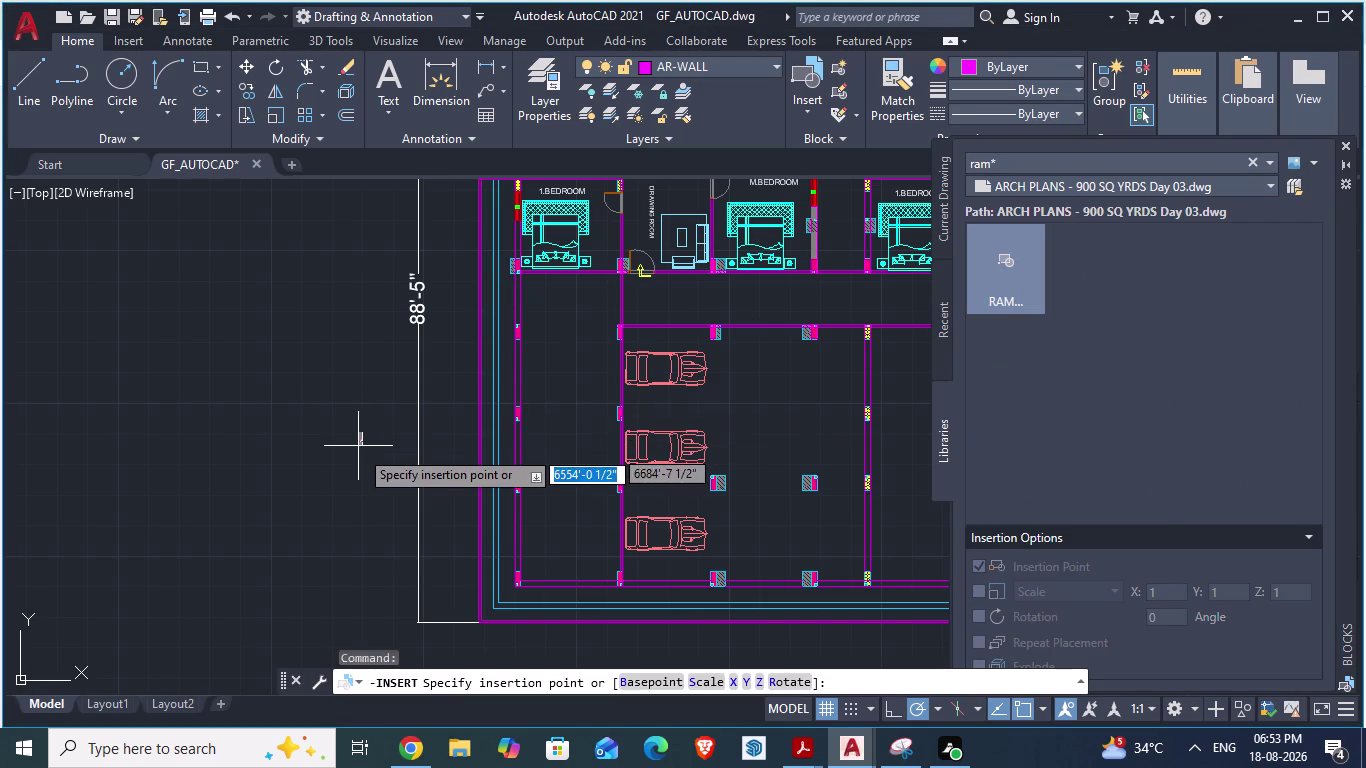
Insert the RAM ramp block into the plan.
click(553, 440)
scroll(up, 3)
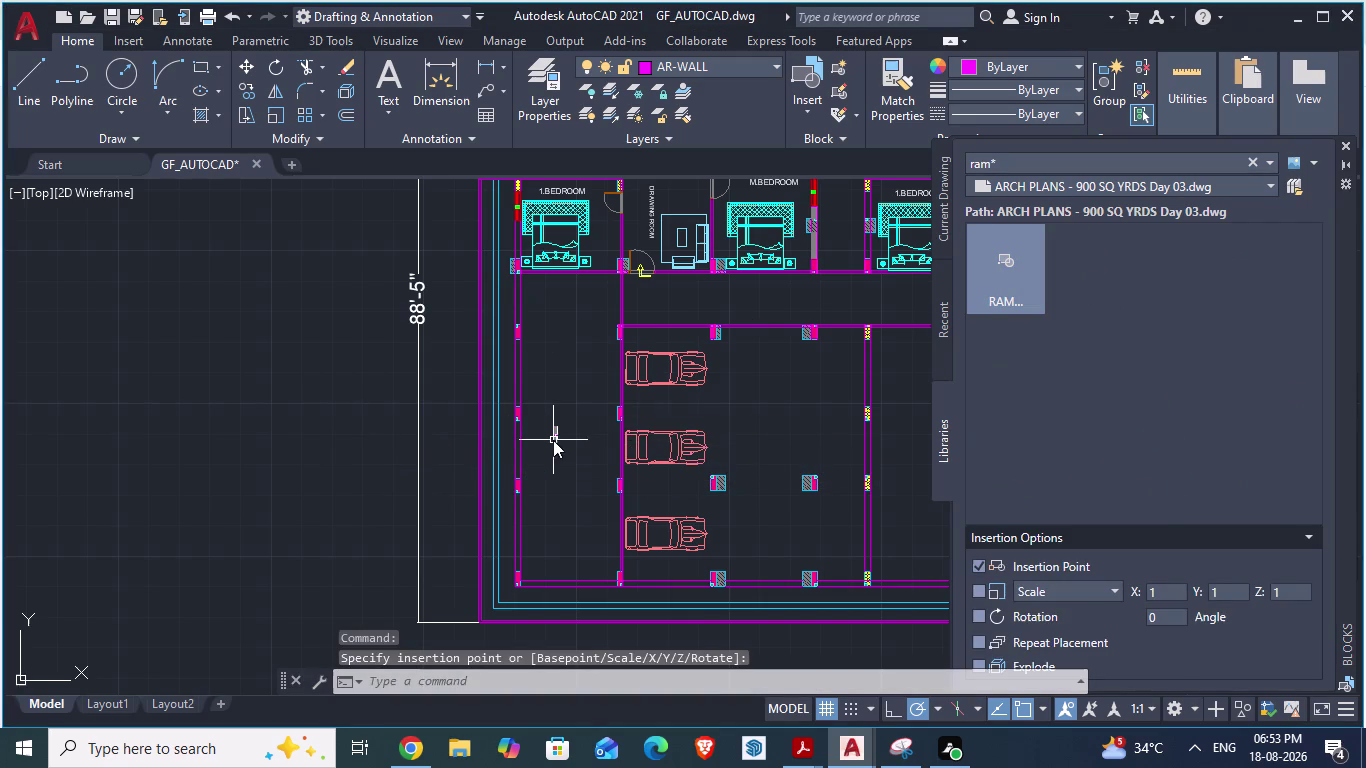
scroll(up, 3)
scroll(up, 3)
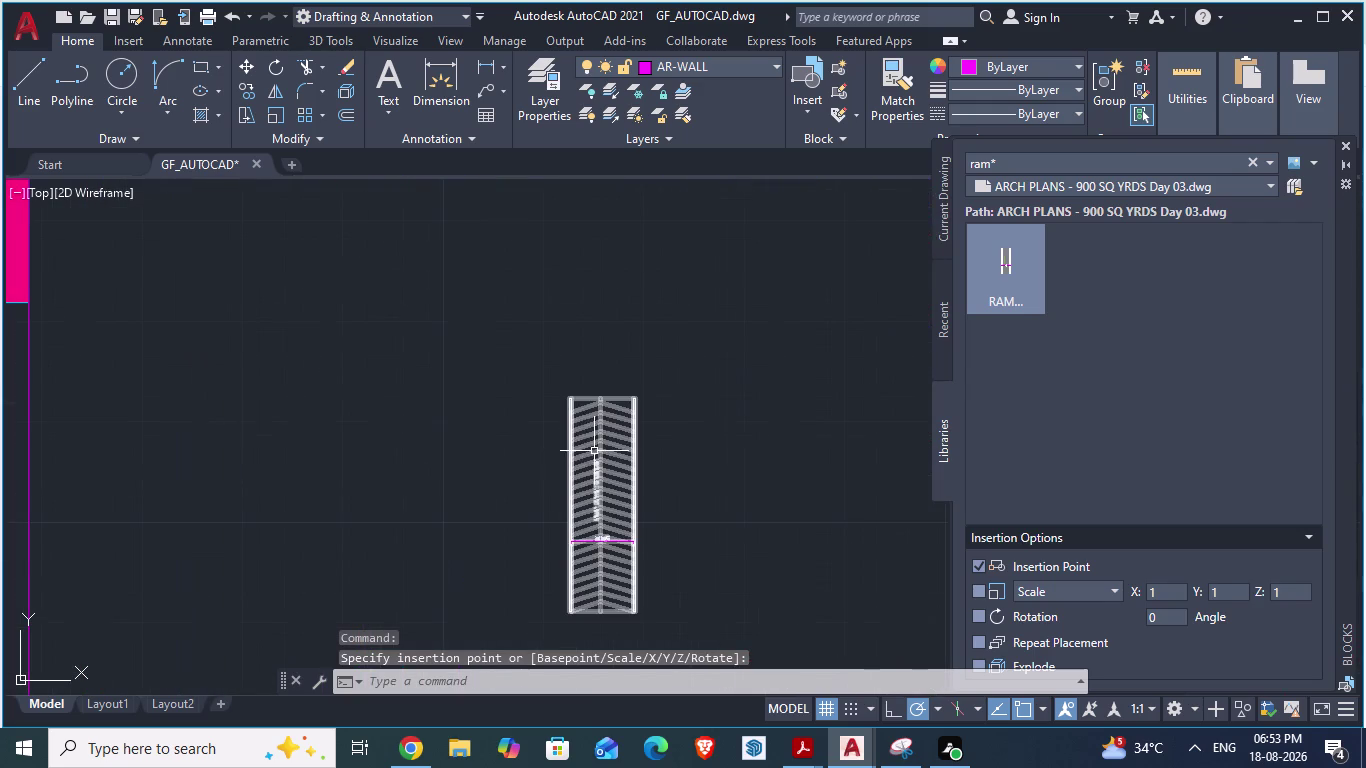
scroll(down, 3)
Move the ramp block to the wall corner with MOVE.
click(615, 422)
key(m)
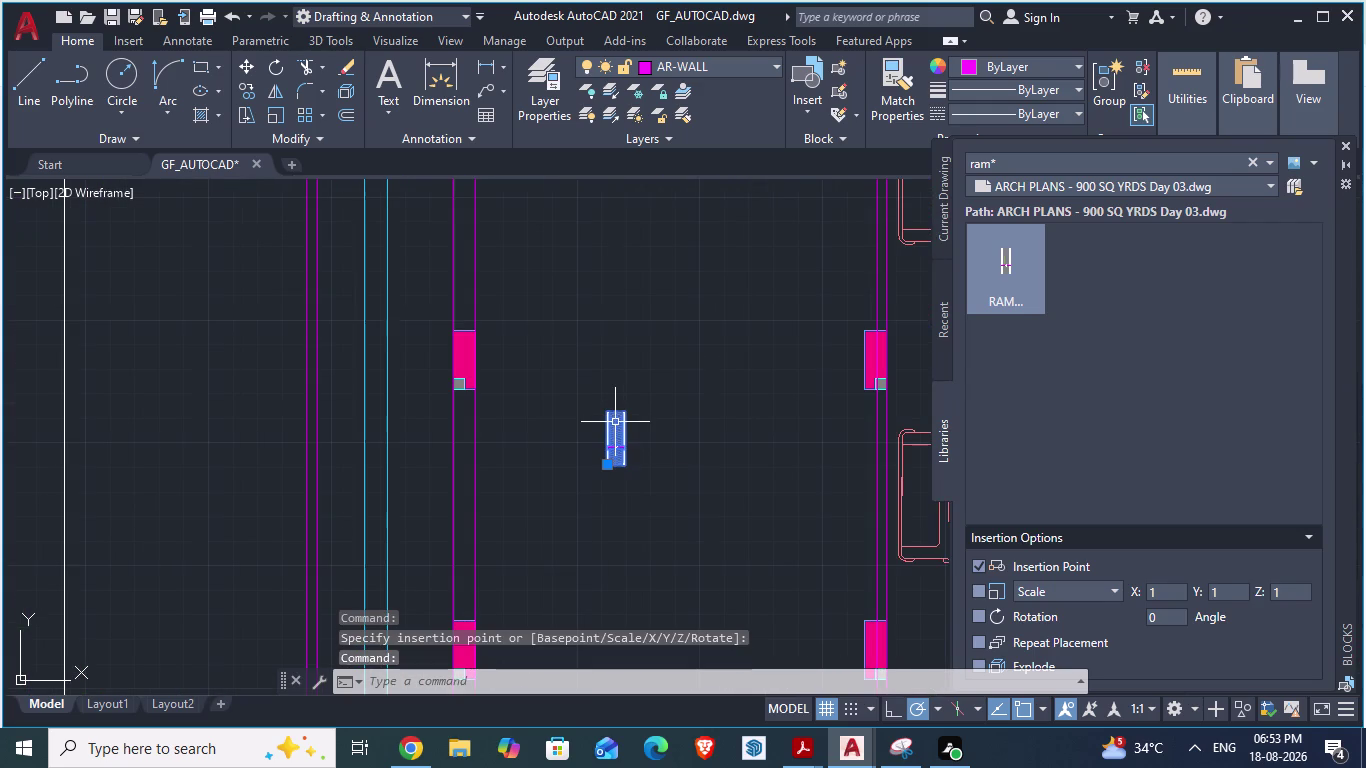
key(Return)
scroll(up, 3)
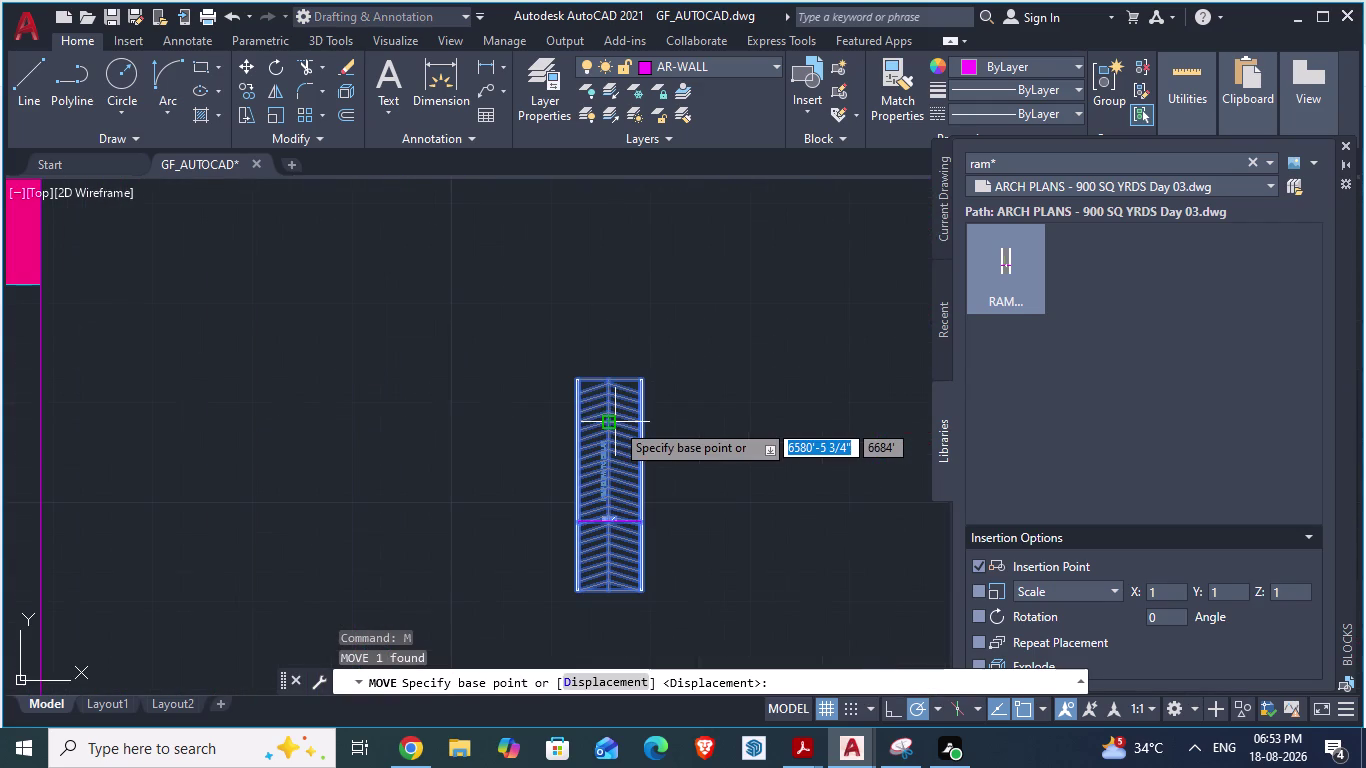
click(578, 383)
scroll(down, 3)
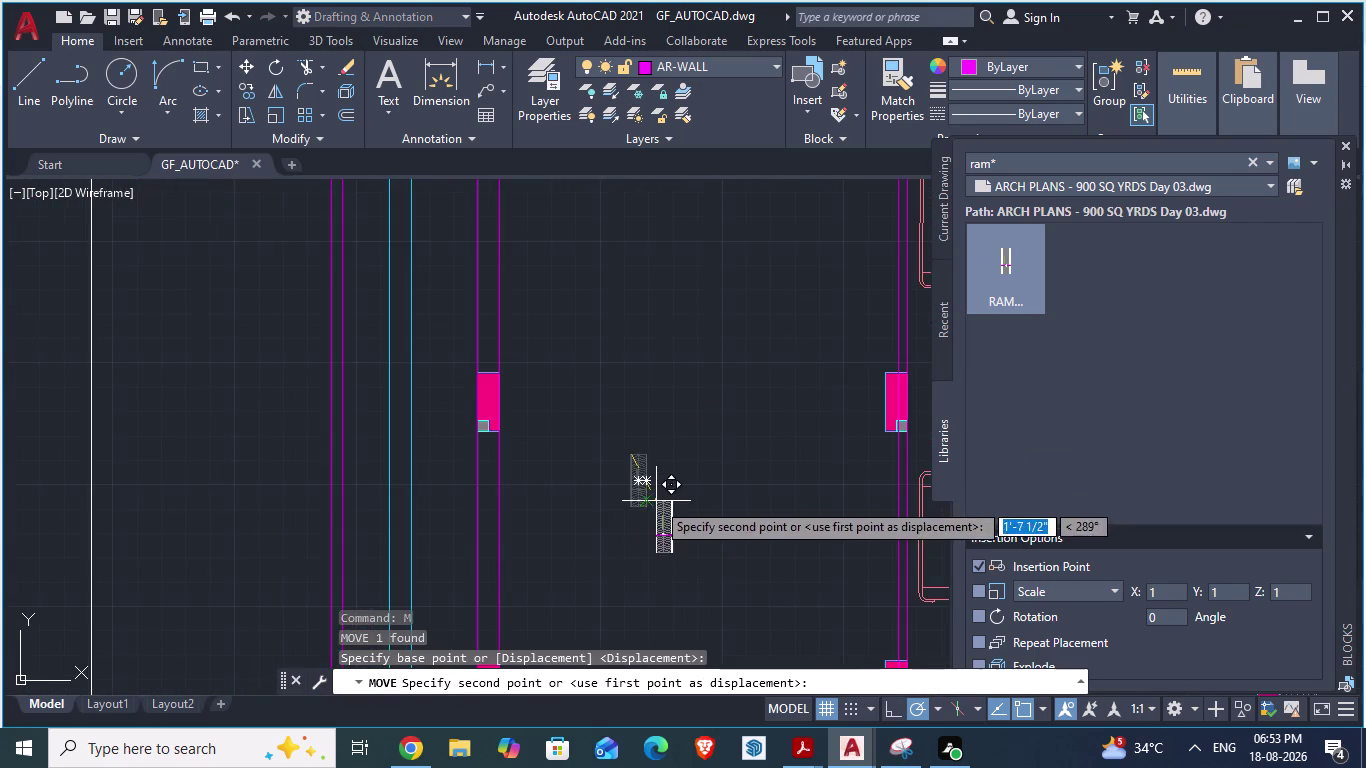
scroll(down, 3)
scroll(up, 3)
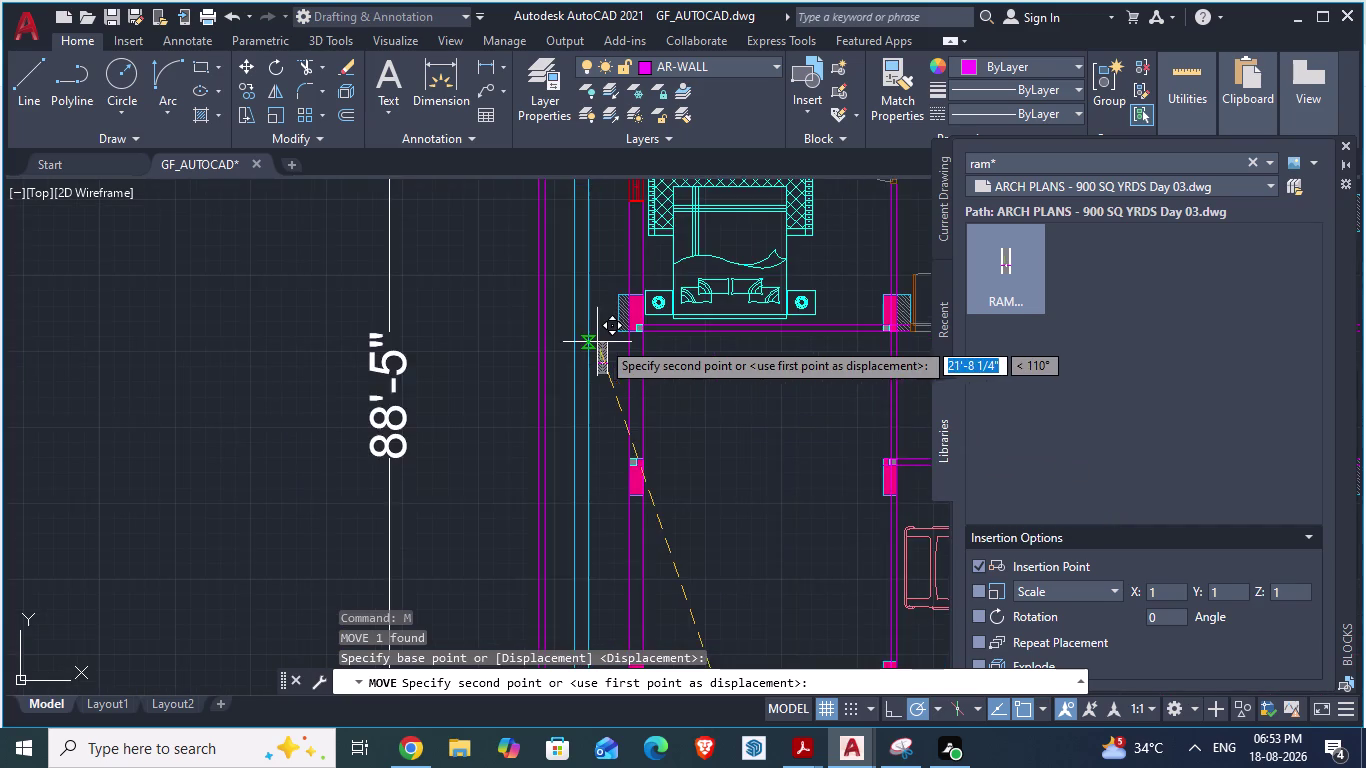
scroll(up, 3)
scroll(up, 3)
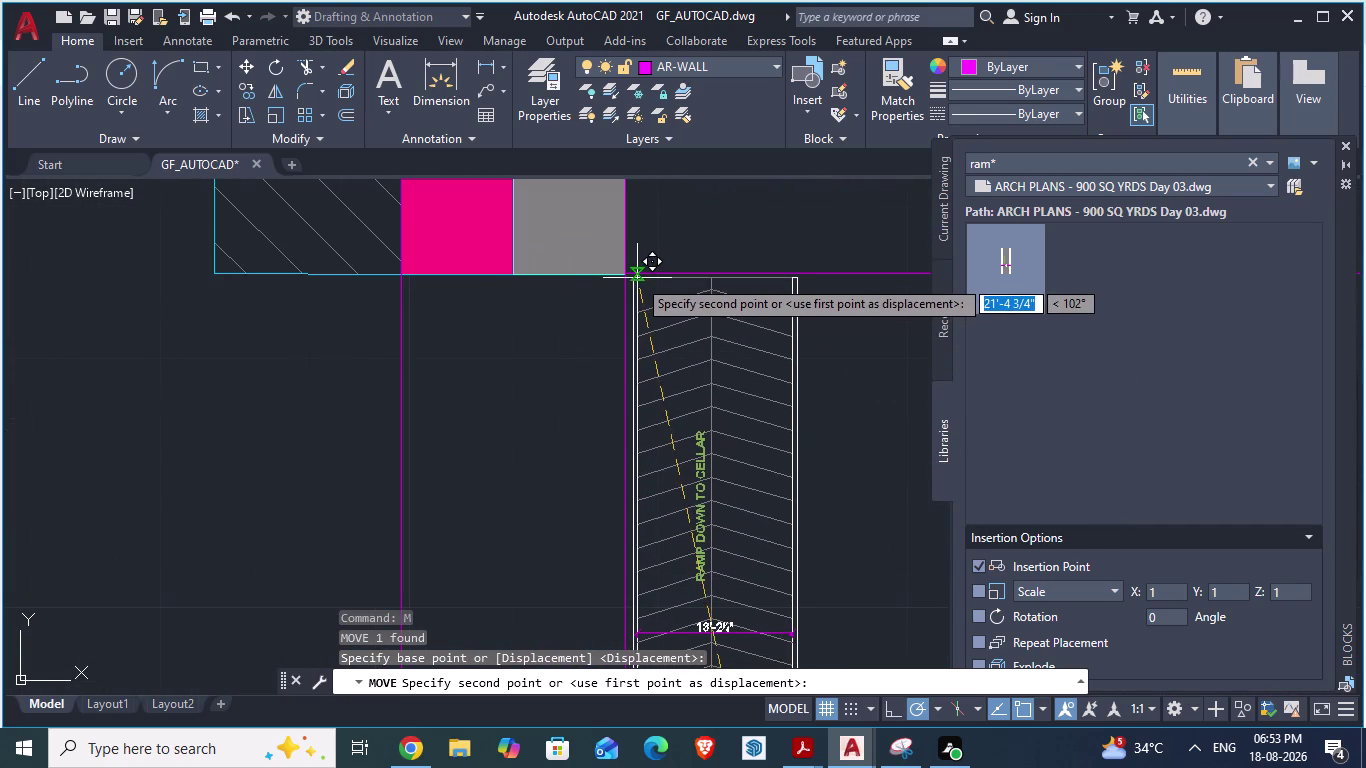
click(630, 277)
scroll(up, 3)
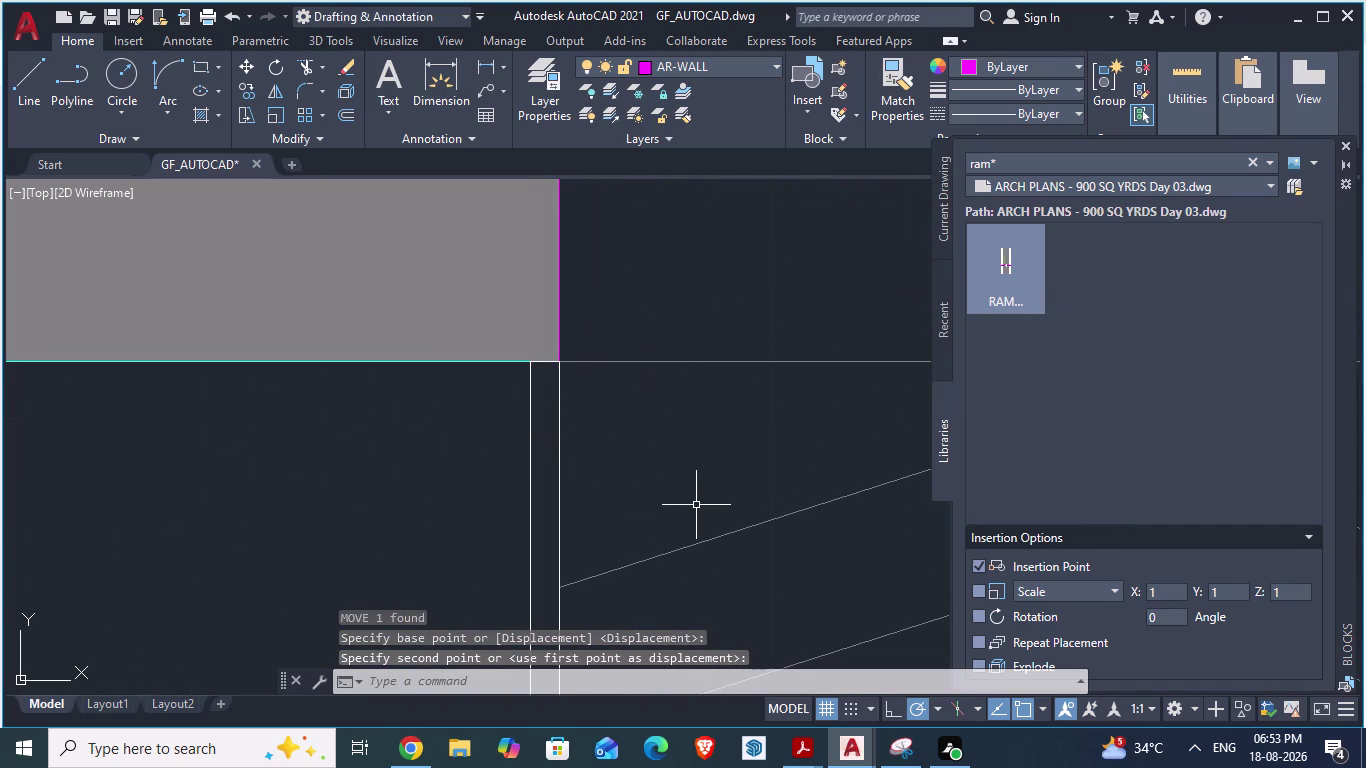
Move the ramp again, snapping its top corner onto the wall corner.
click(701, 543)
scroll(up, 3)
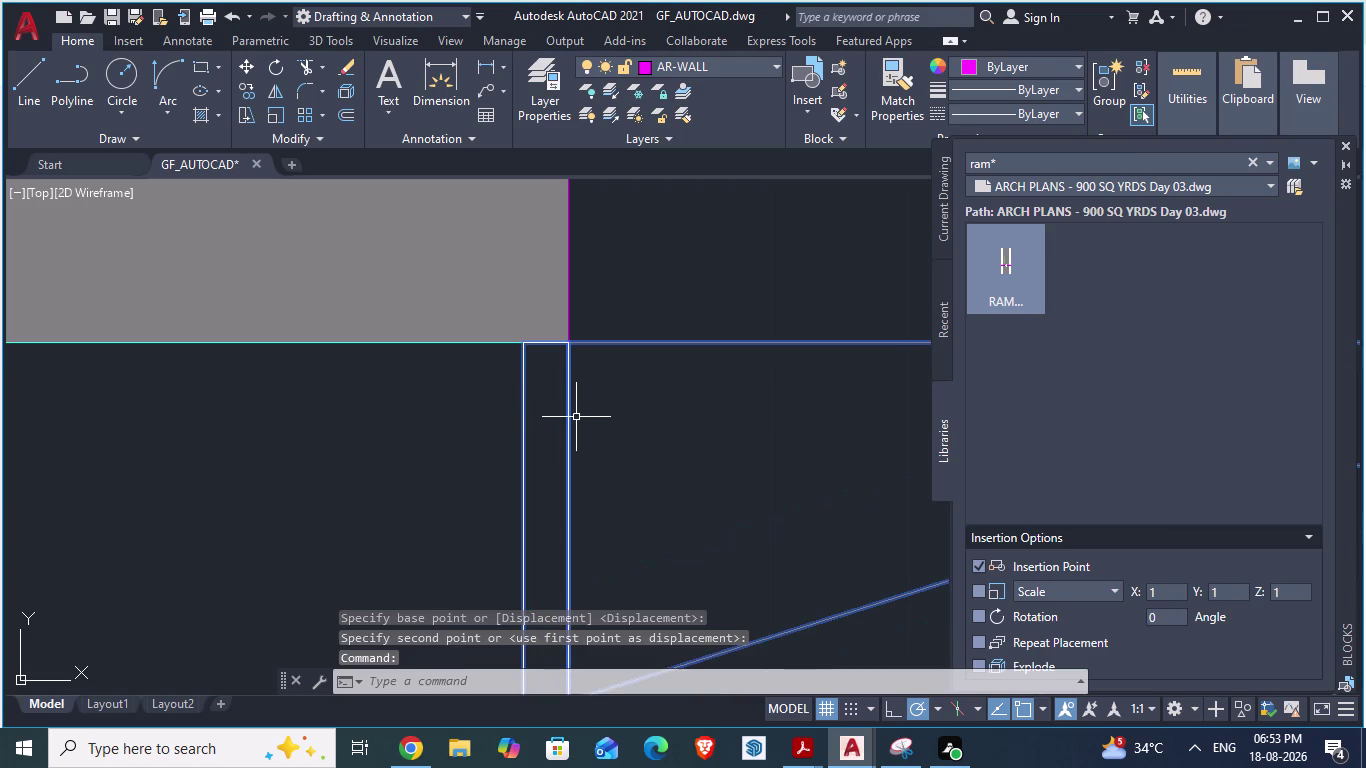
key(m)
key(Return)
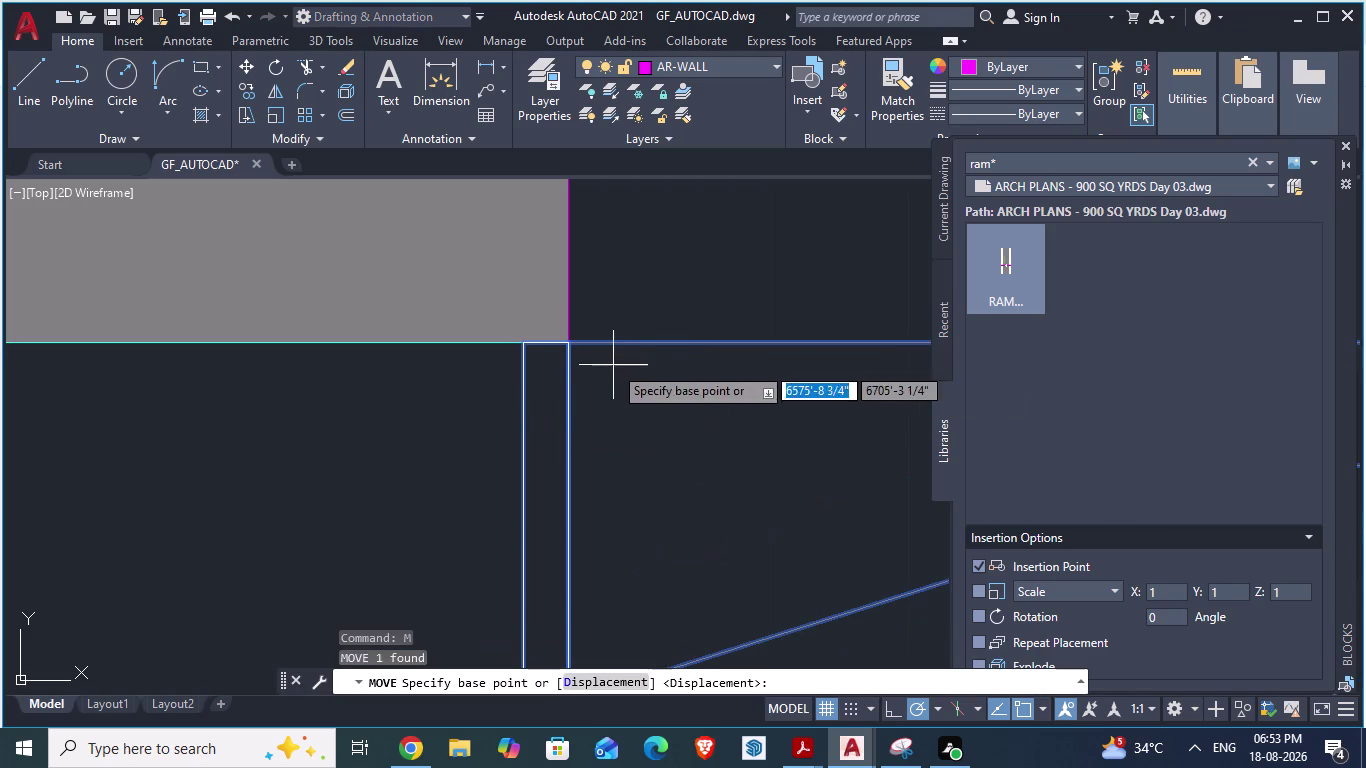
drag(526, 340, 585, 354)
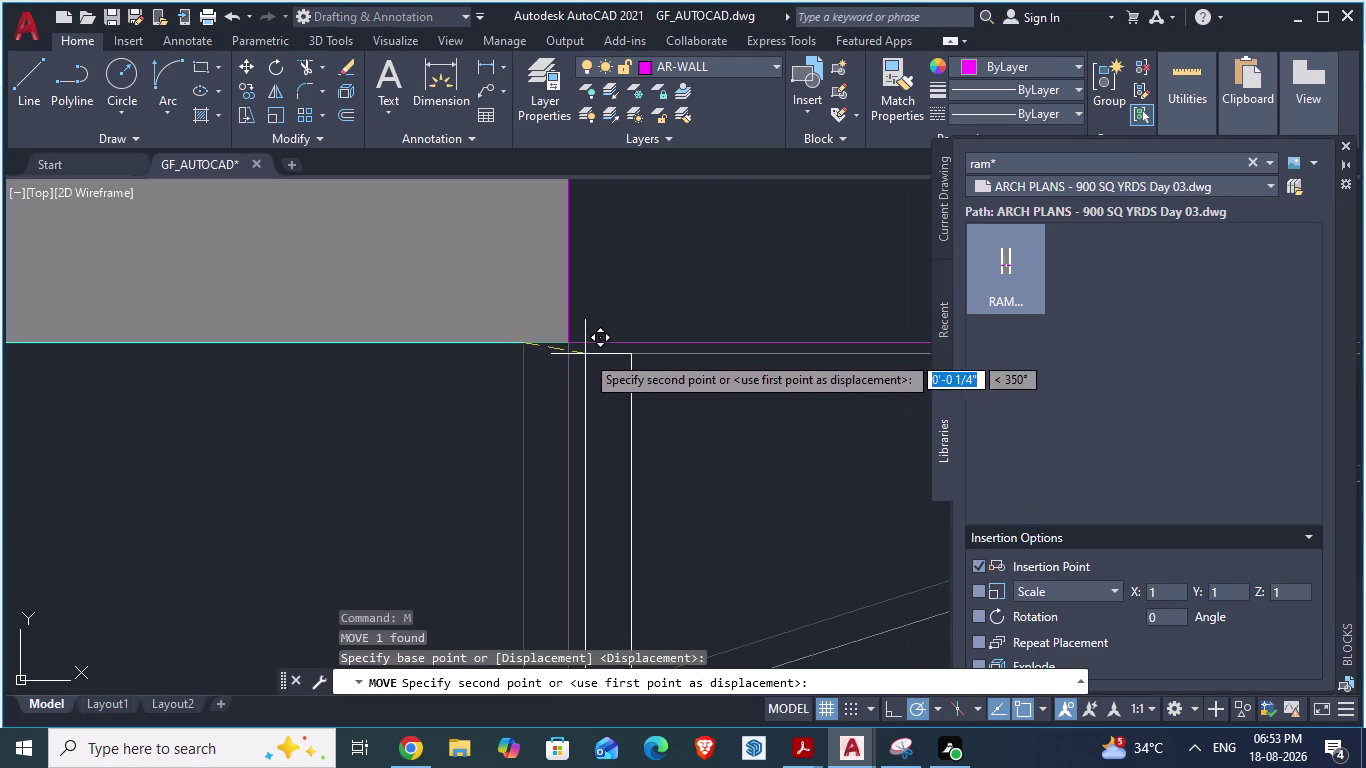
drag(585, 354, 573, 345)
click(573, 345)
Close the Blocks palette.
scroll(down, 3)
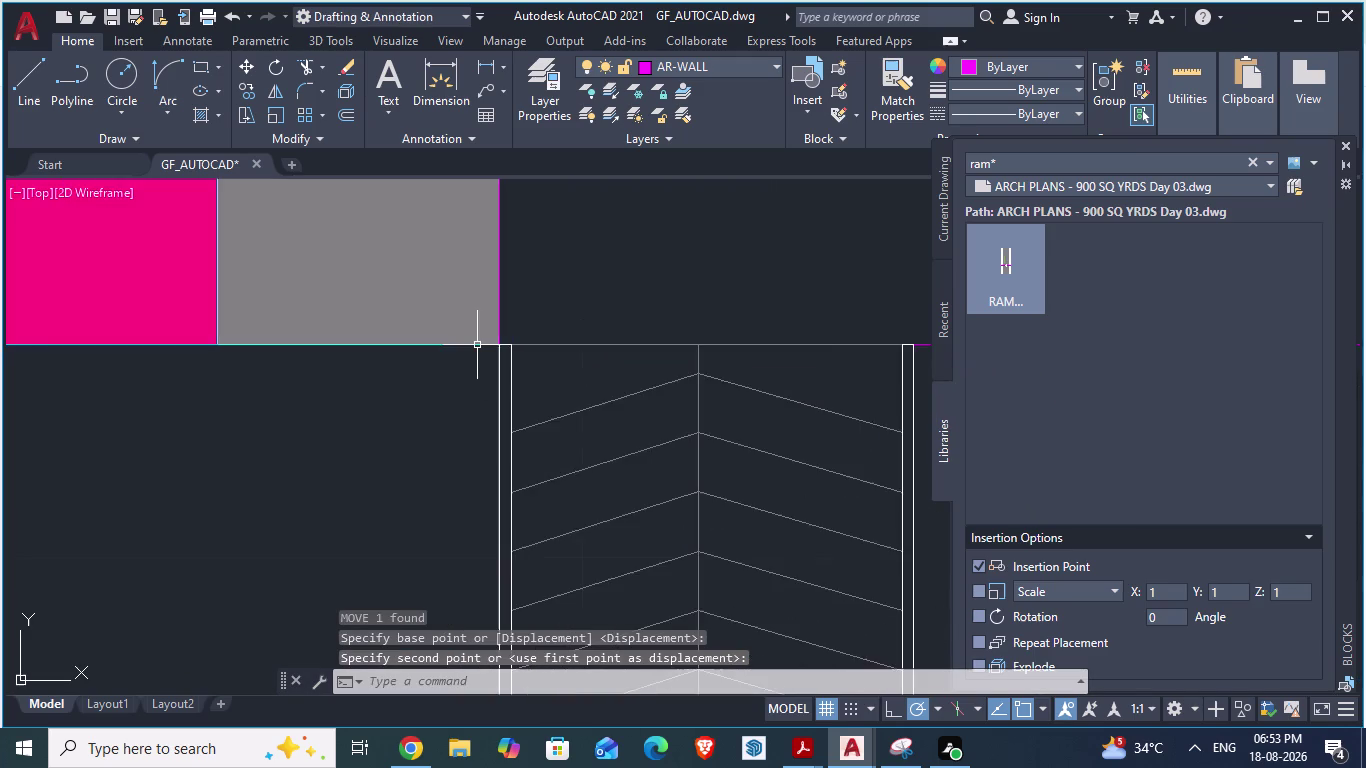
scroll(down, 3)
scroll(down, 3)
scroll(down, 3)
scroll(down, 3)
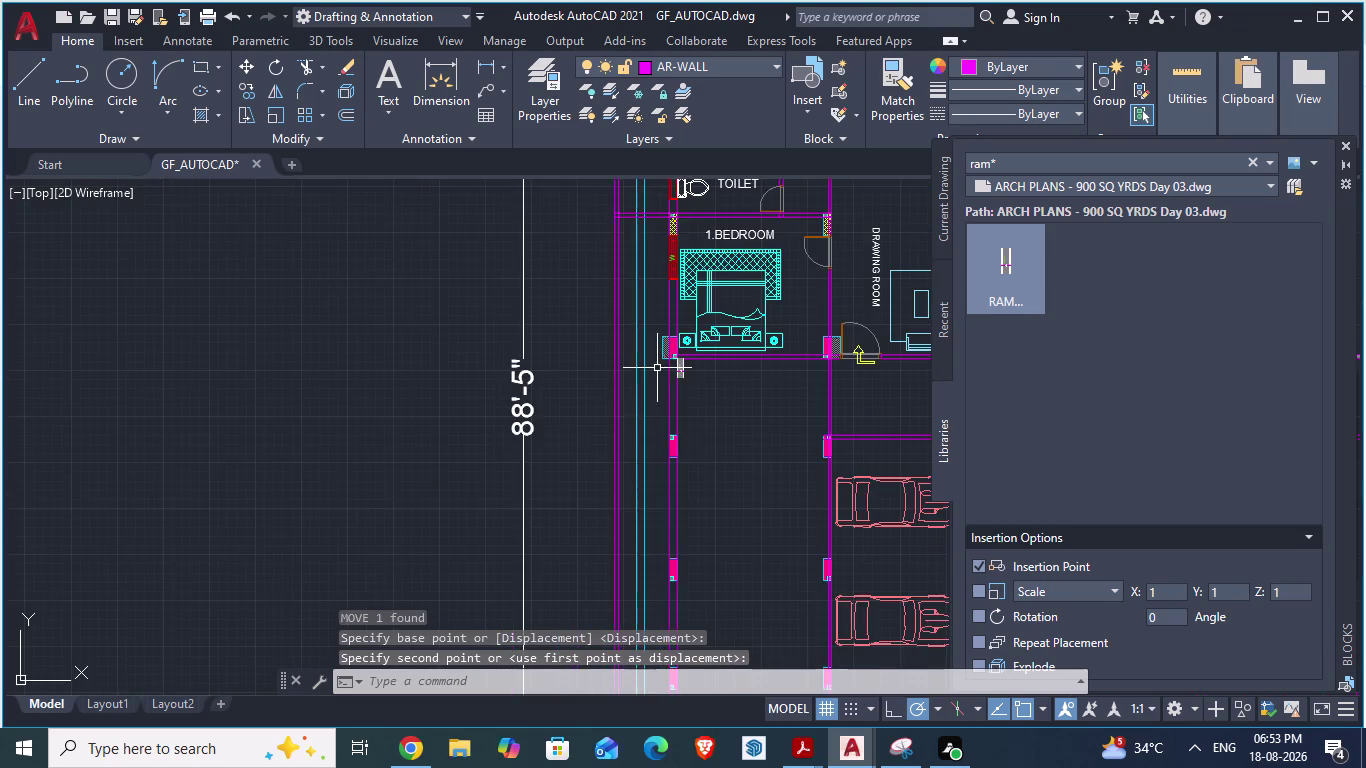
scroll(up, 3)
click(1342, 146)
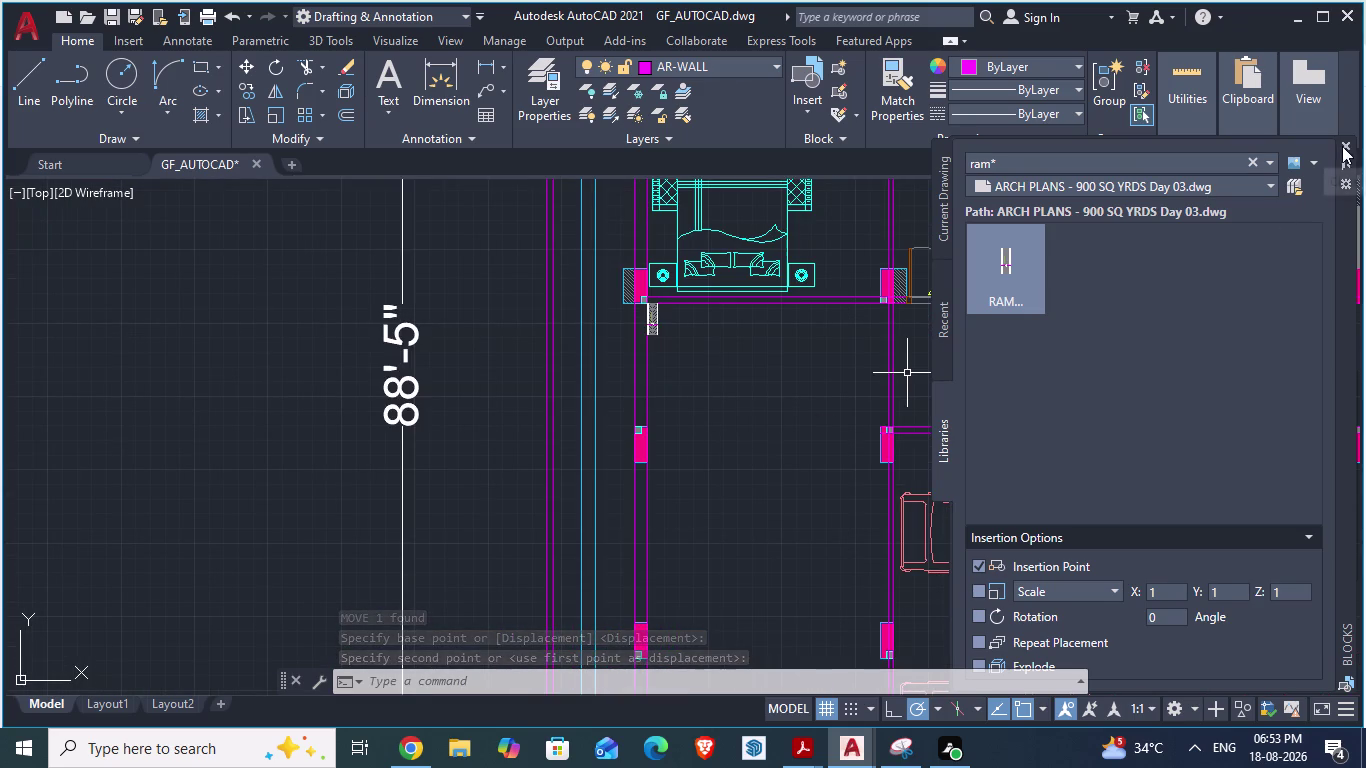
scroll(up, 3)
click(665, 336)
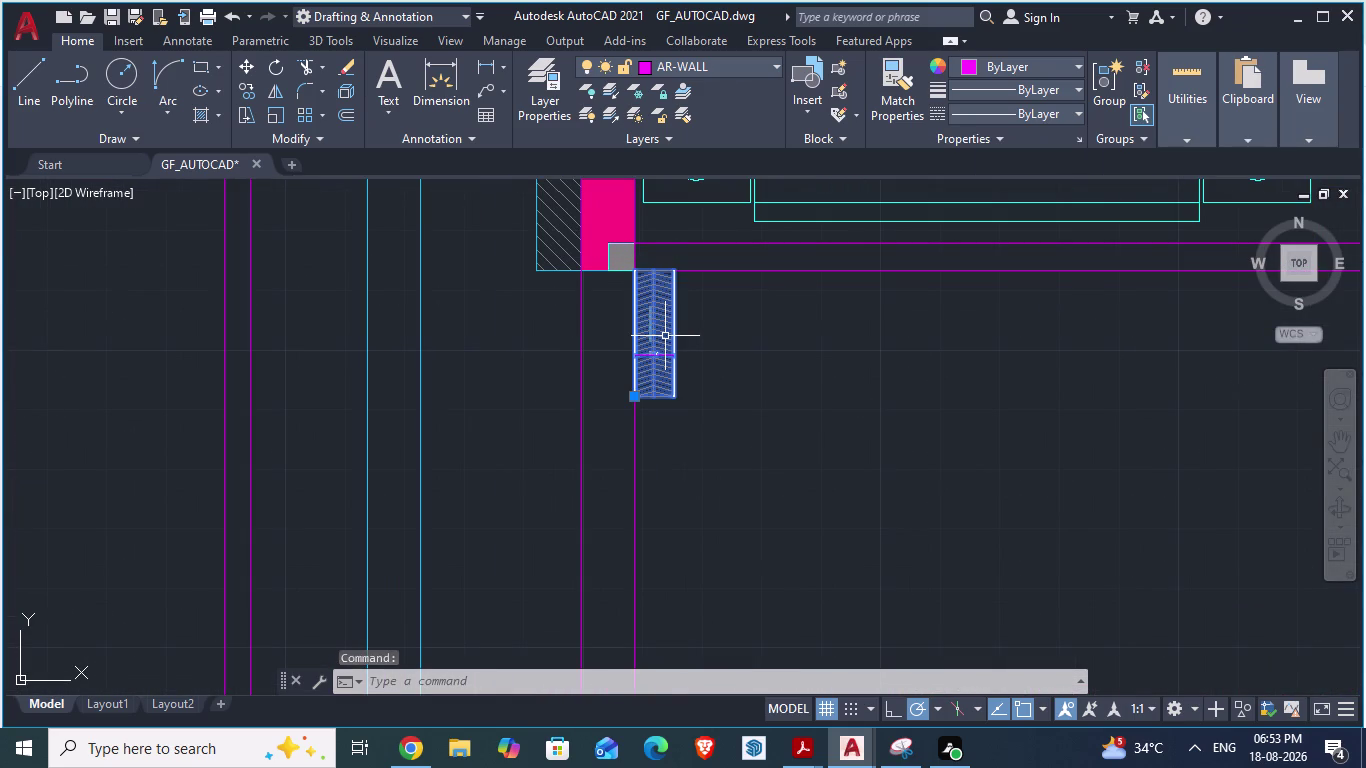
Scale the ramp chevron hatch from the wall-corner base point to fit the ramp strip.
text(sca)
key(Return)
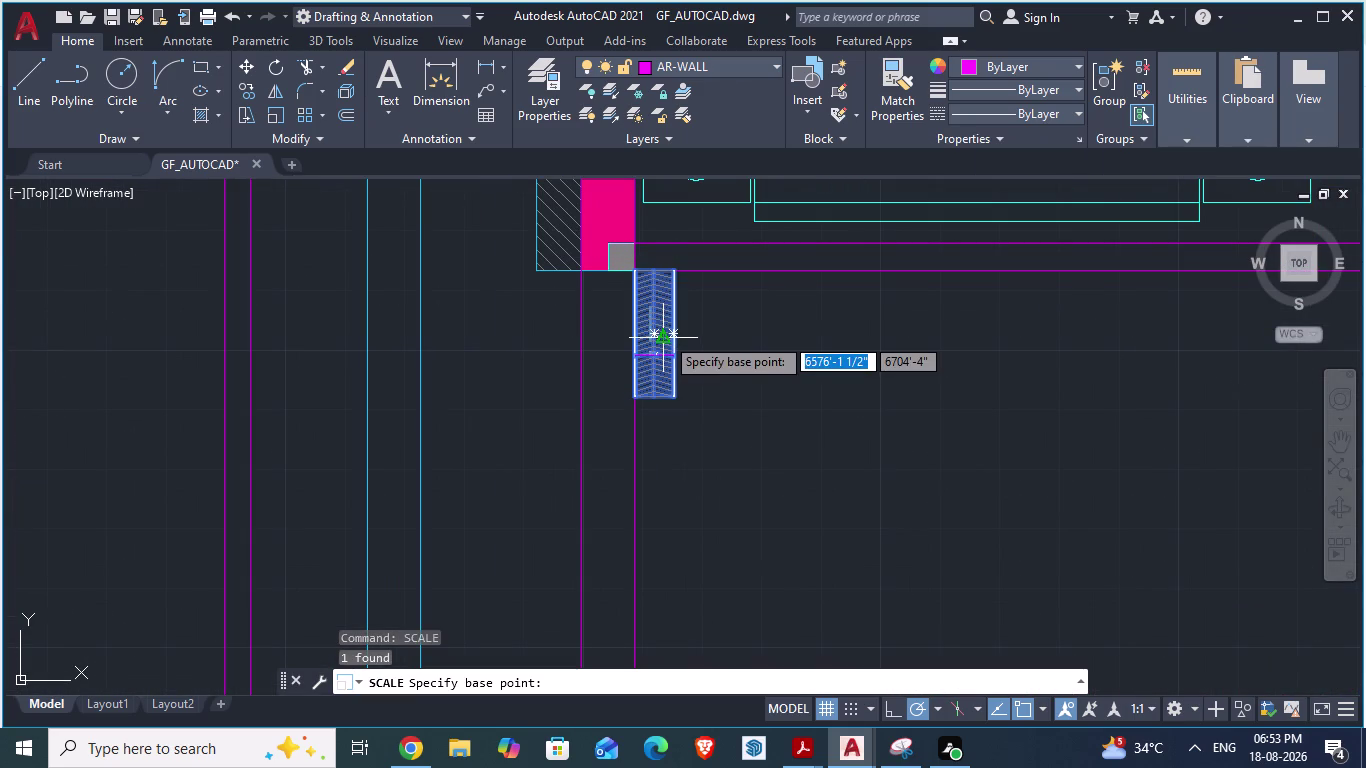
scroll(up, 3)
scroll(up, 3)
scroll(up, 3)
scroll(up, 3)
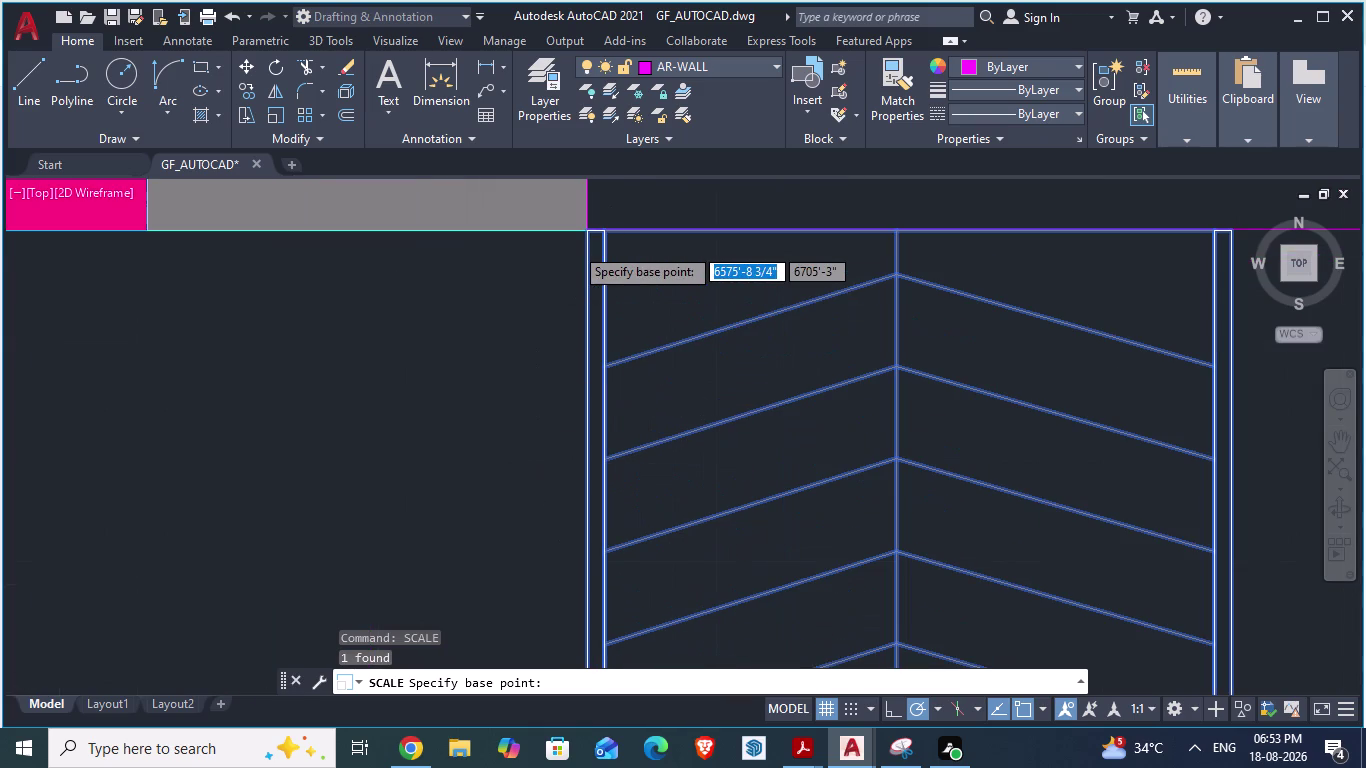
scroll(up, 3)
click(589, 264)
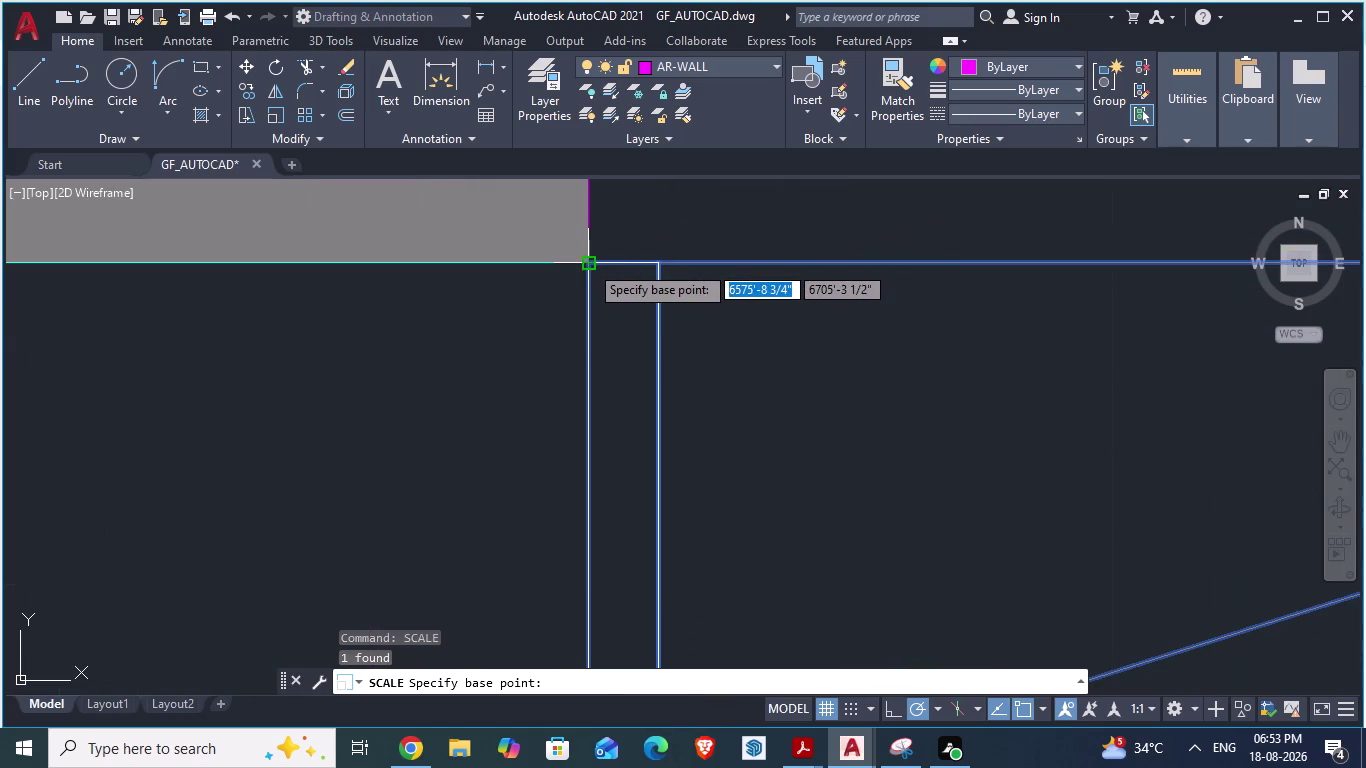
scroll(down, 3)
scroll(down, 3)
scroll(down, 3)
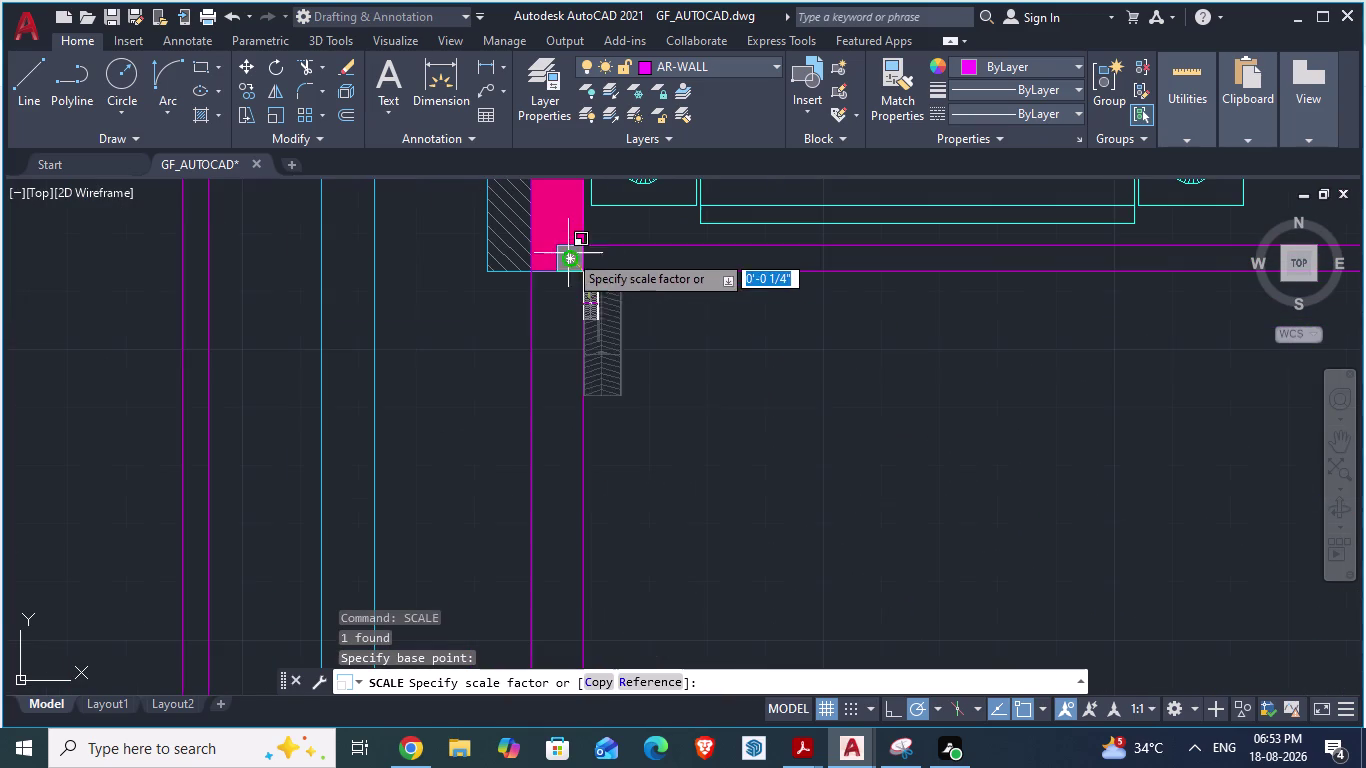
scroll(down, 3)
scroll(down, 3)
scroll(down, 3)
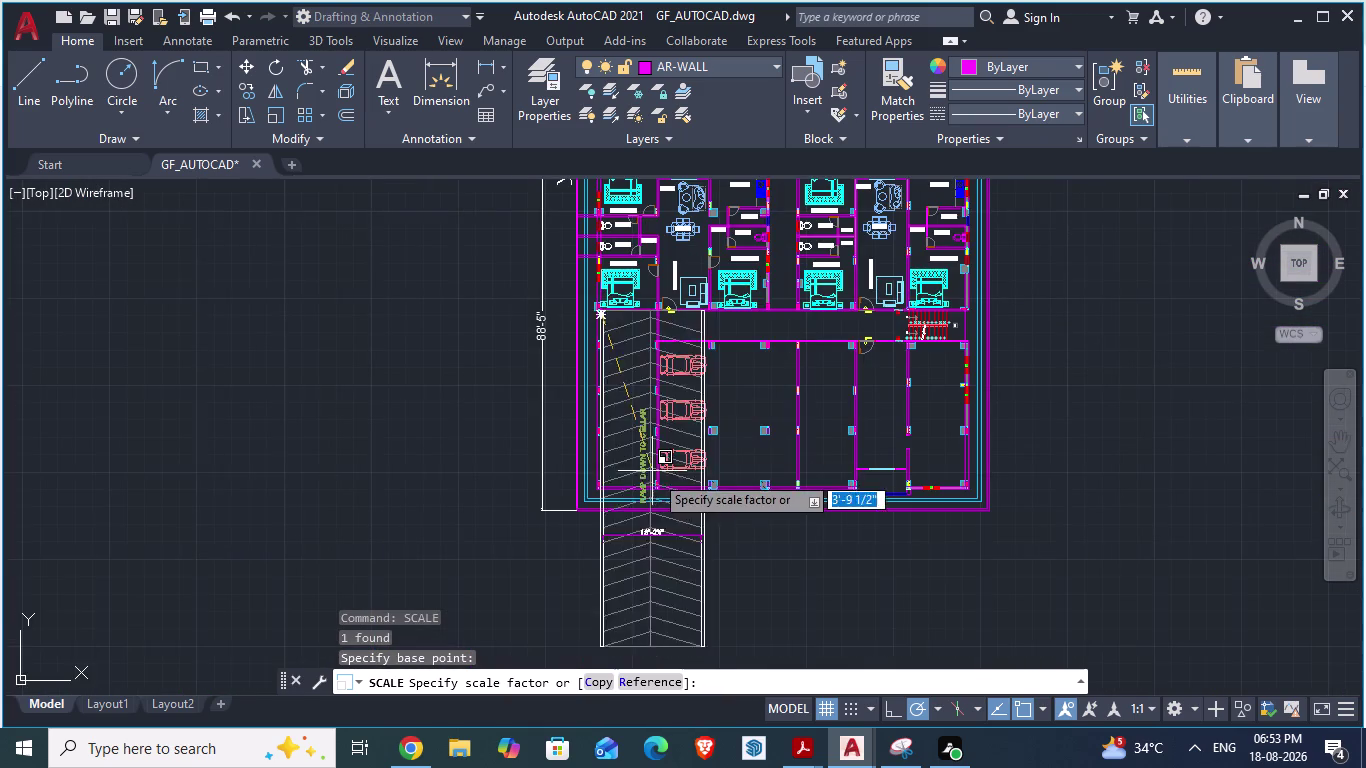
scroll(up, 3)
scroll(up, 3)
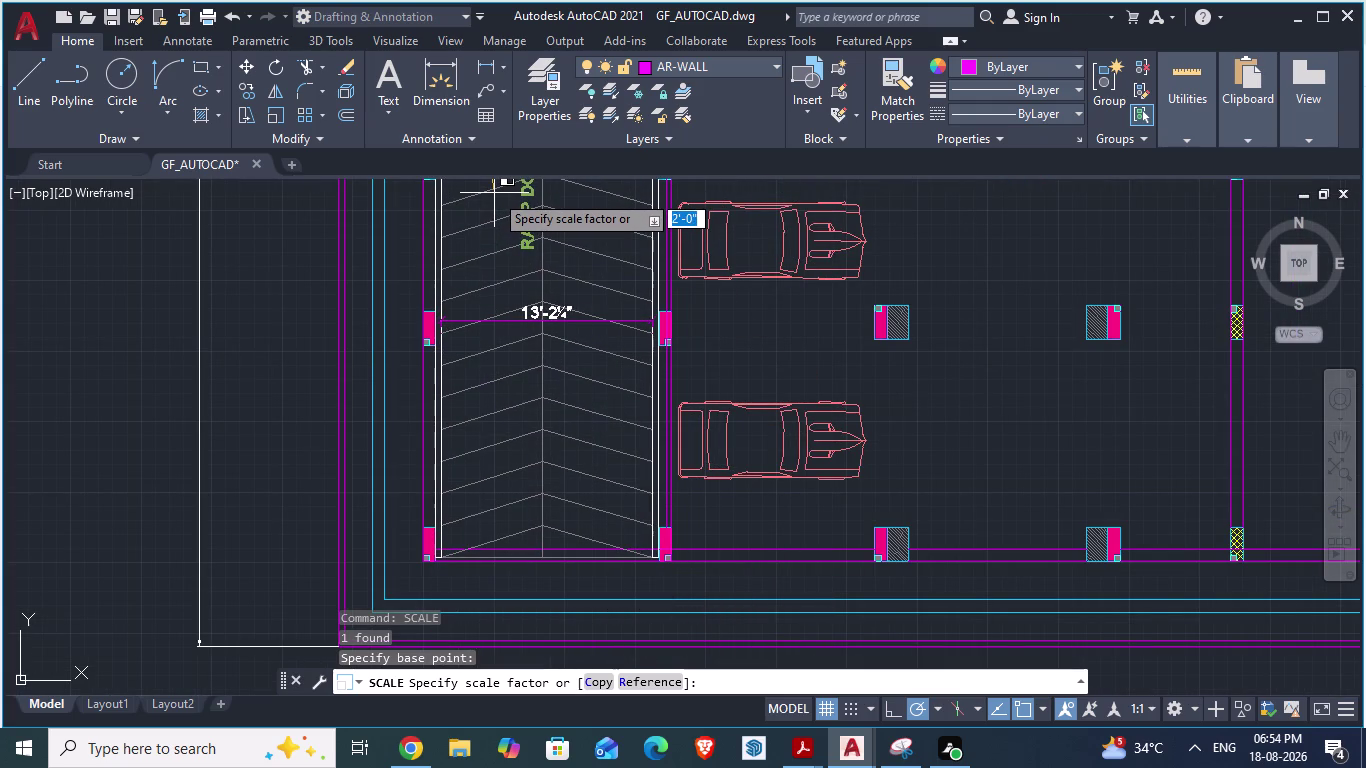
click(498, 195)
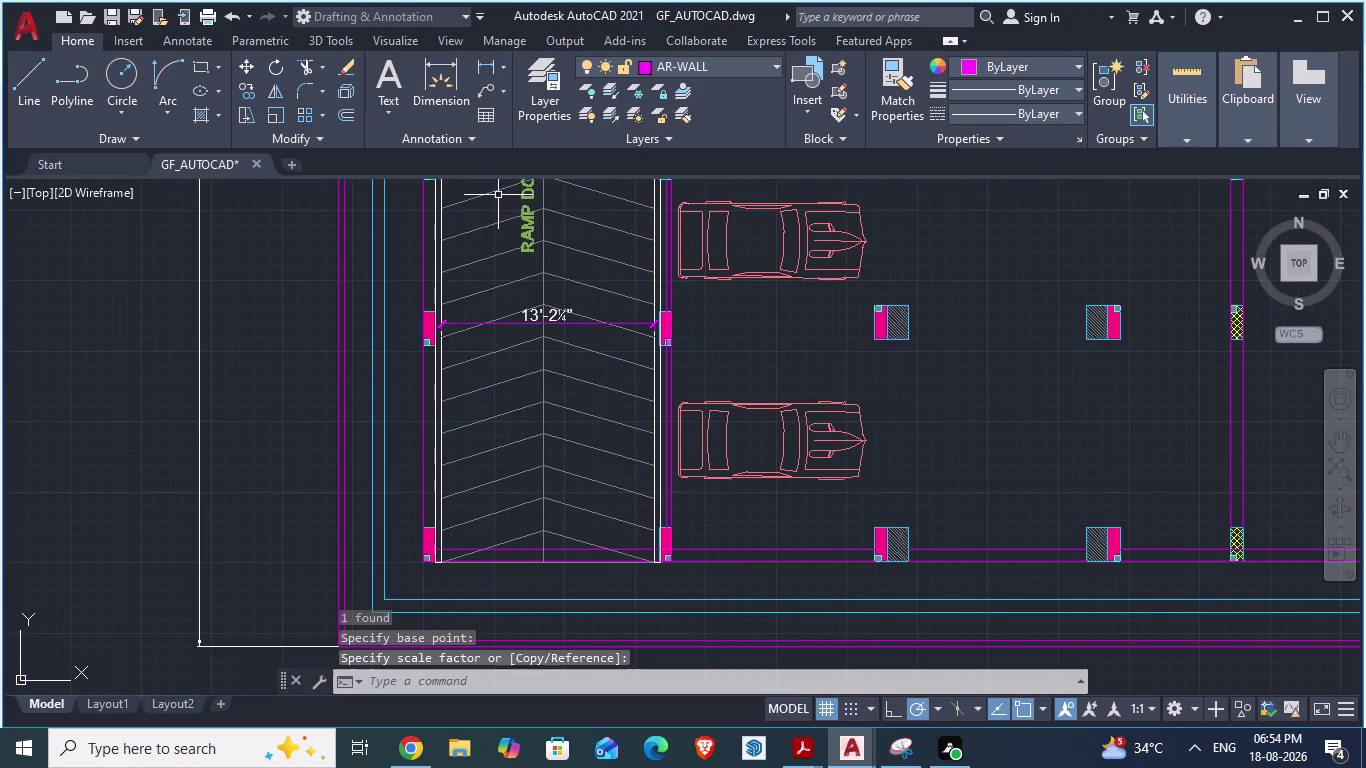
scroll(down, 3)
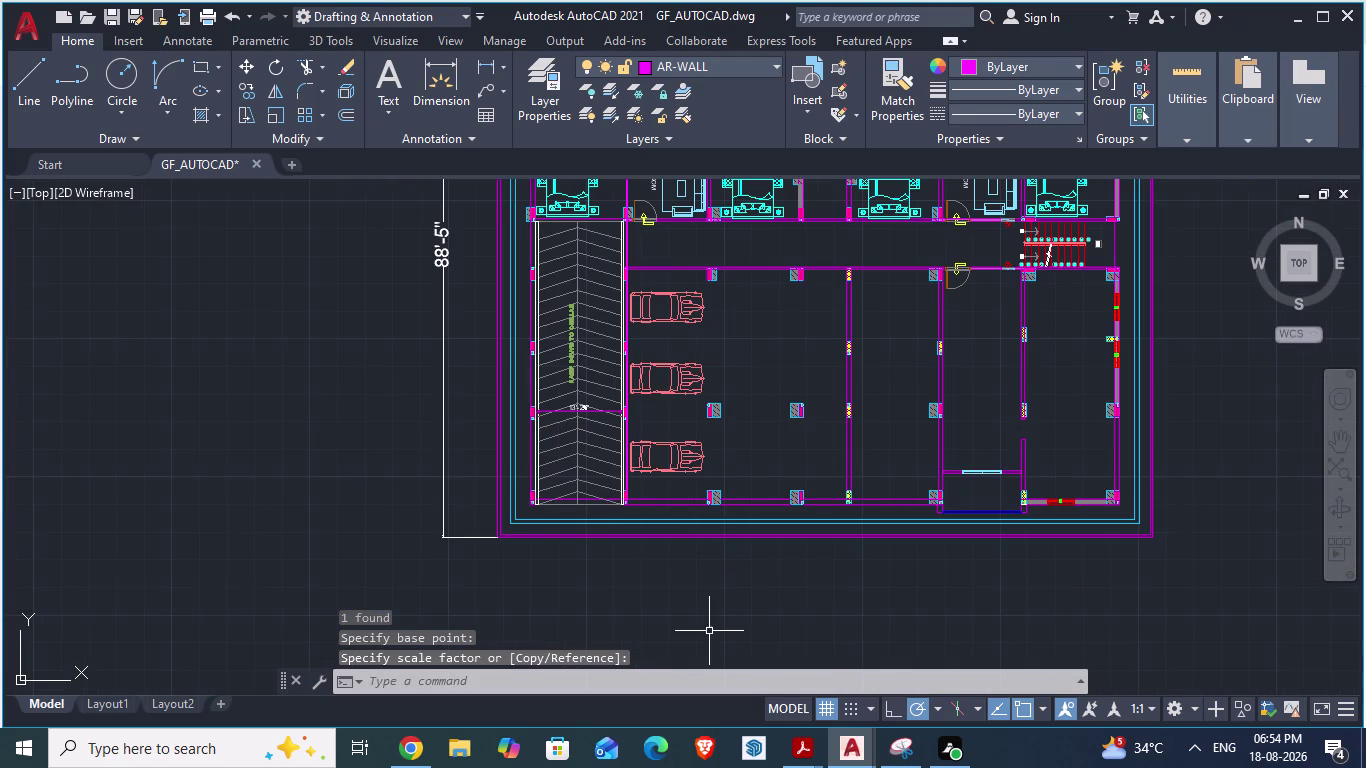
Cancel the leftover command and save the GF_AUTOCAD drawing.
key(Escape)
scroll(down, 3)
scroll(up, 3)
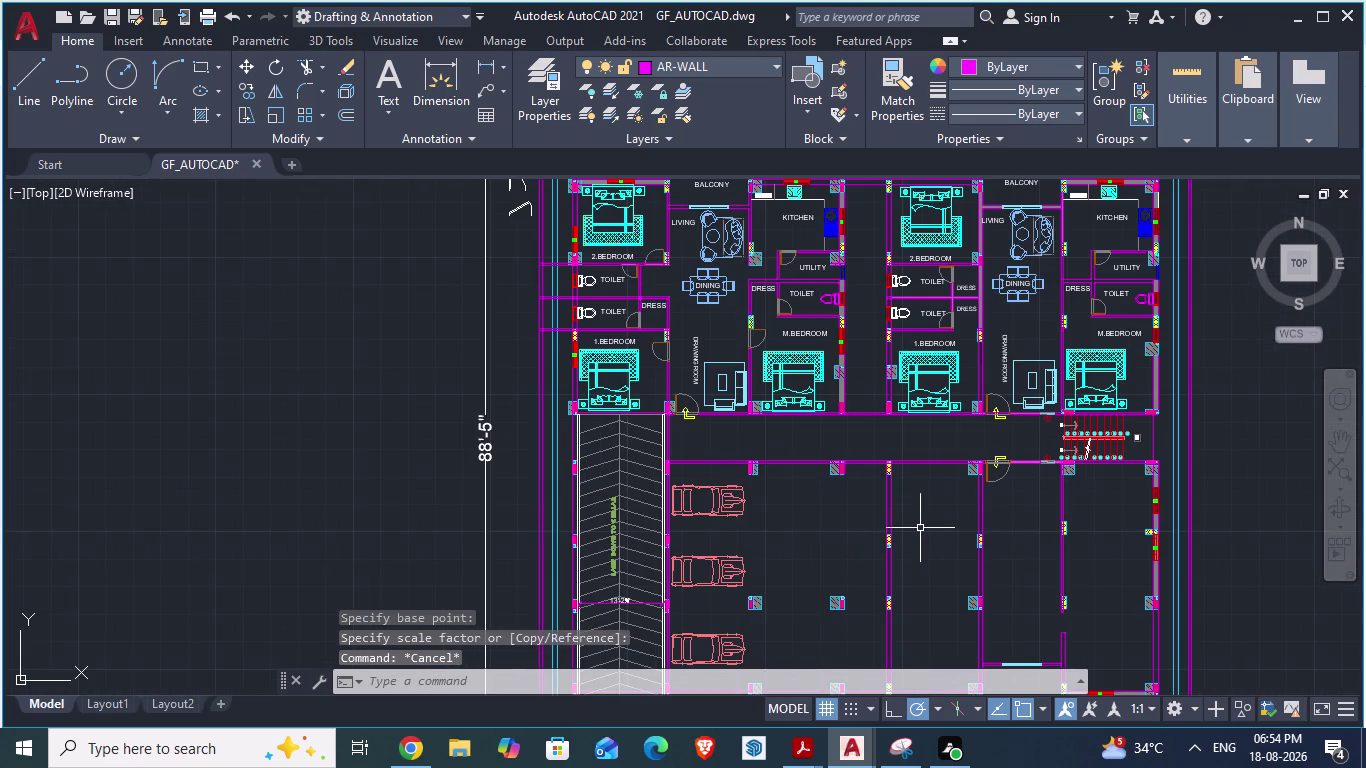
key(ctrl+s)
scroll(up, 3)
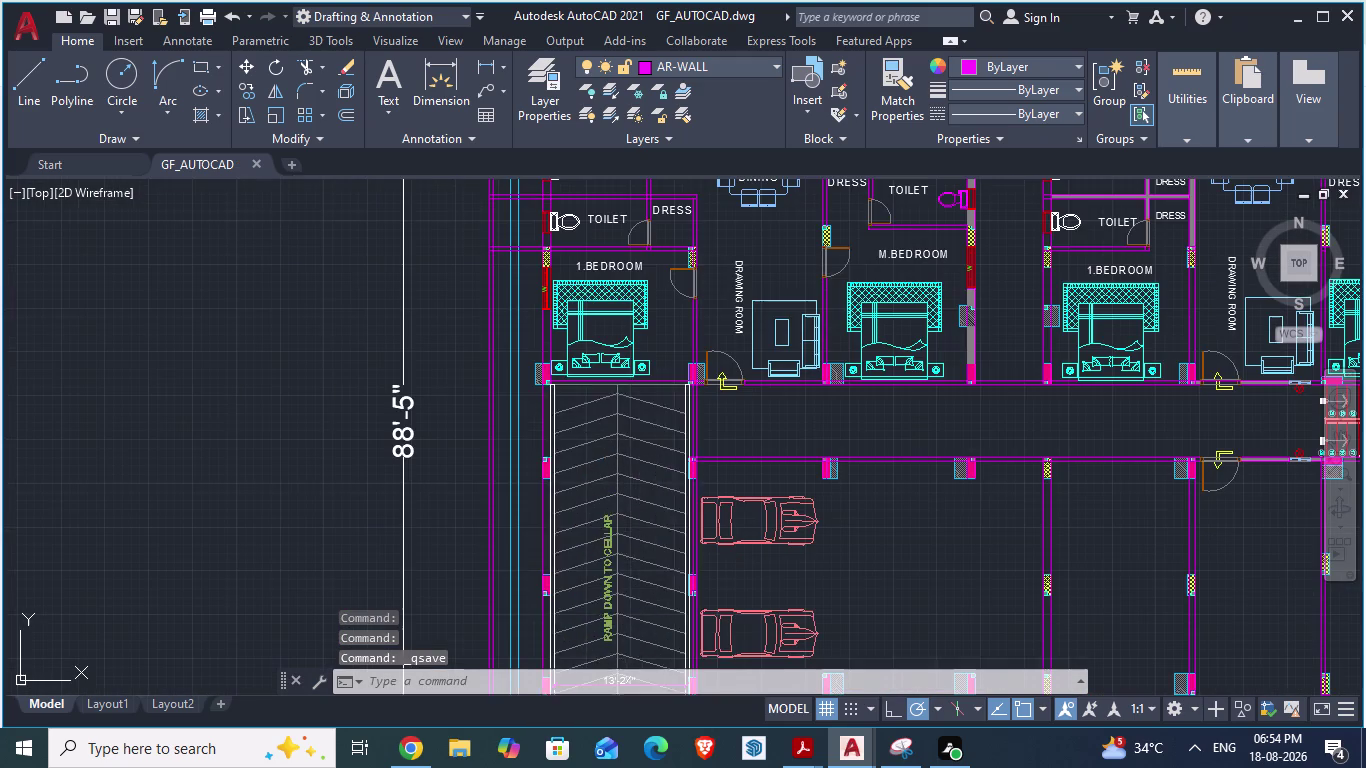
scroll(down, 3)
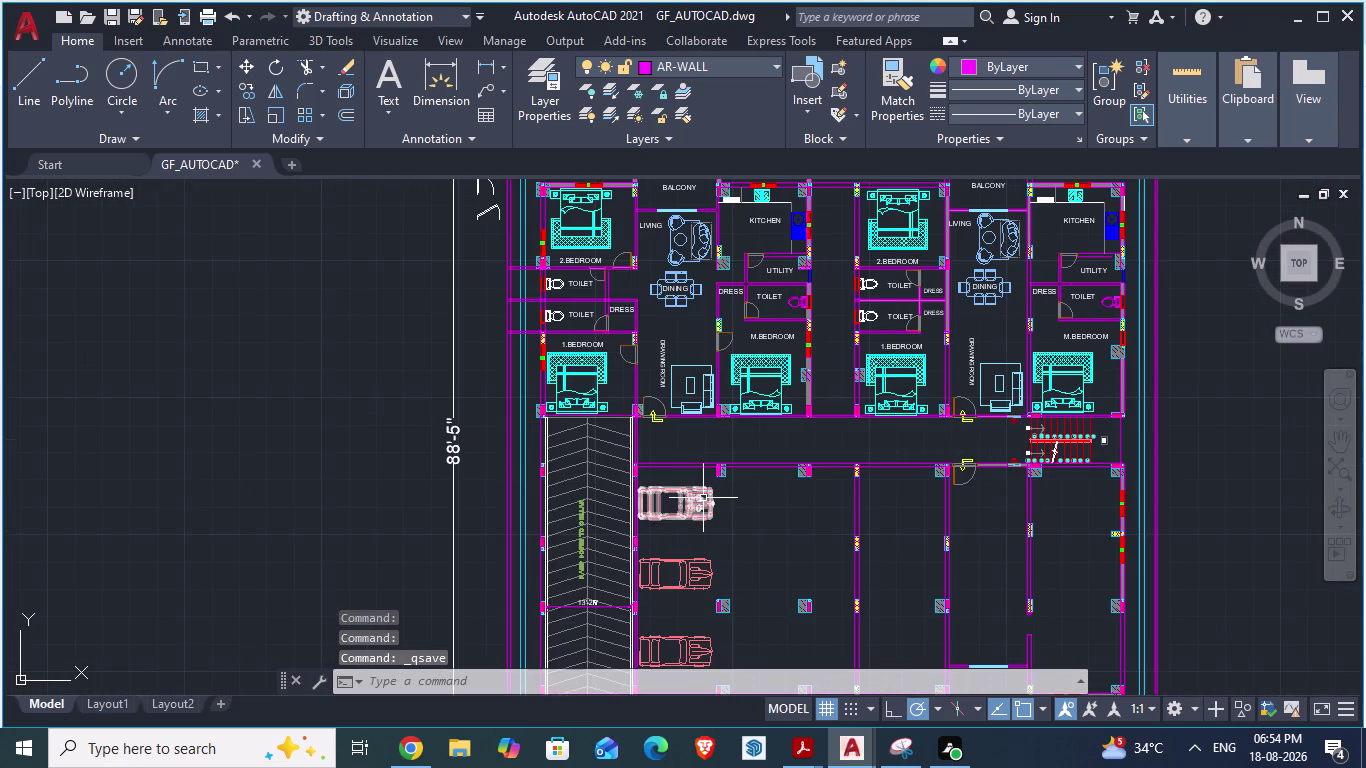
key(alt+Tab)
scroll(up, 3)
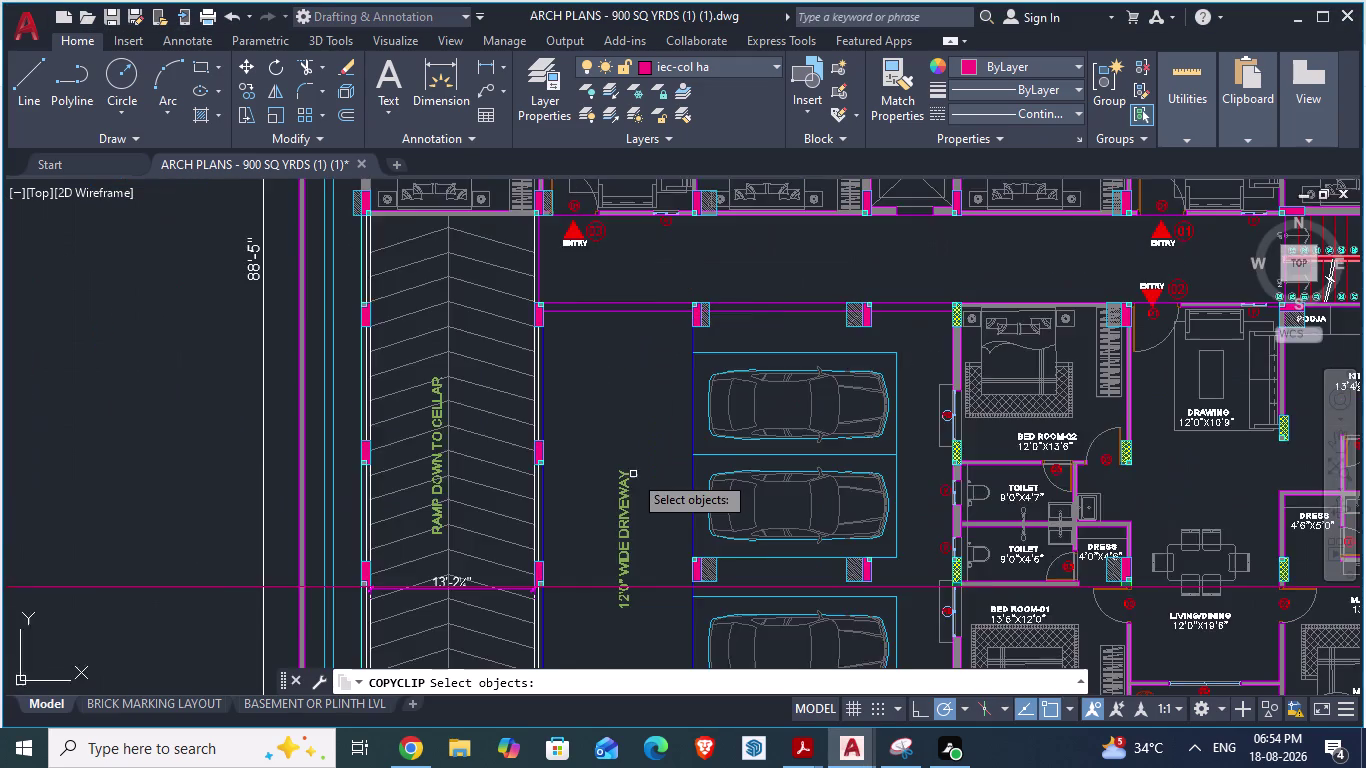
scroll(up, 3)
scroll(down, 3)
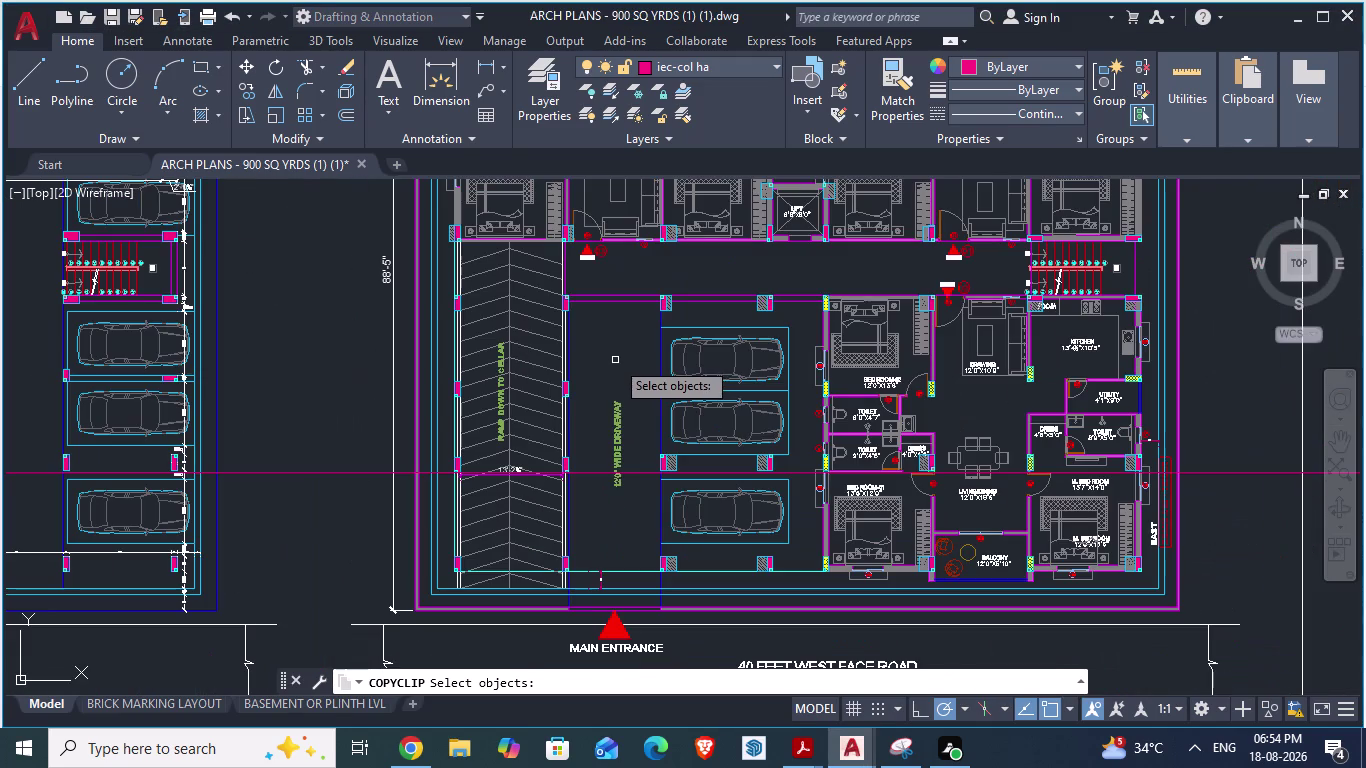
scroll(down, 3)
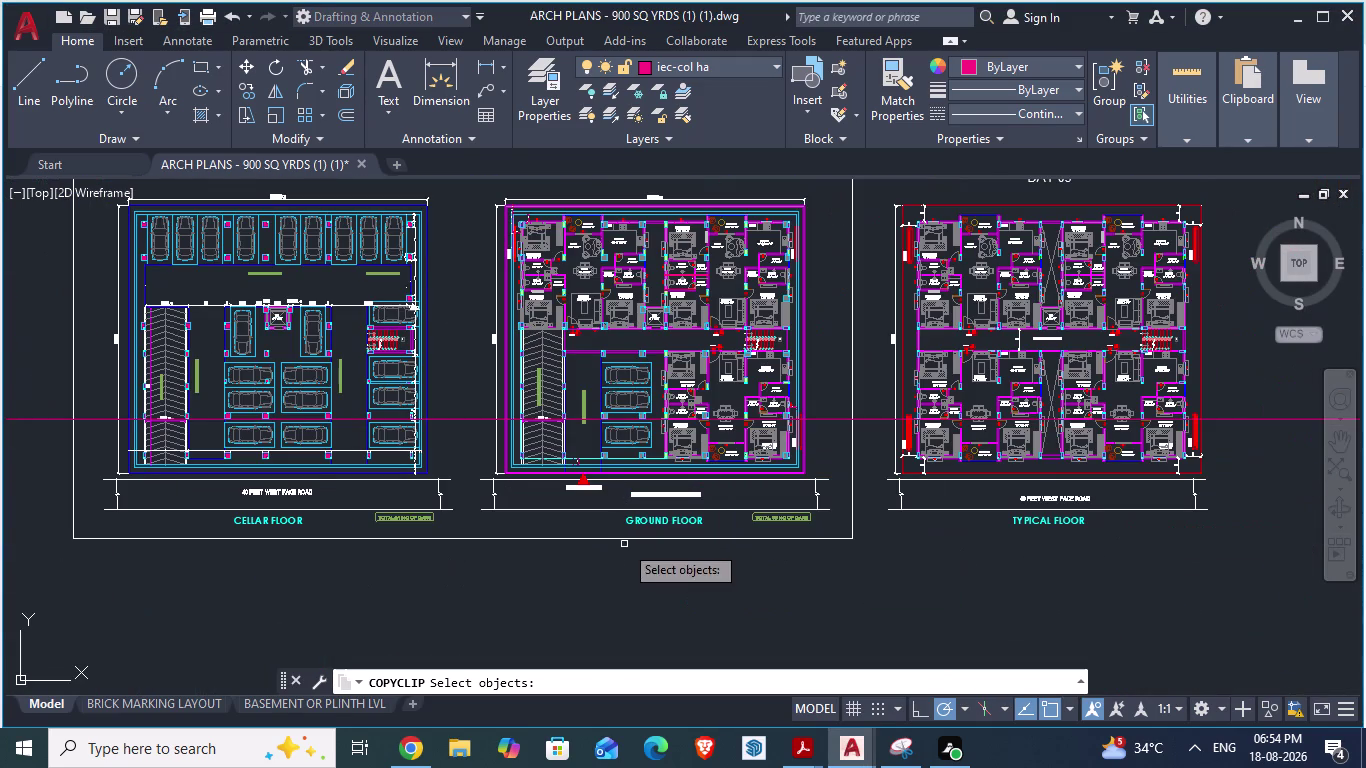
scroll(up, 3)
key(alt+Tab)
scroll(down, 3)
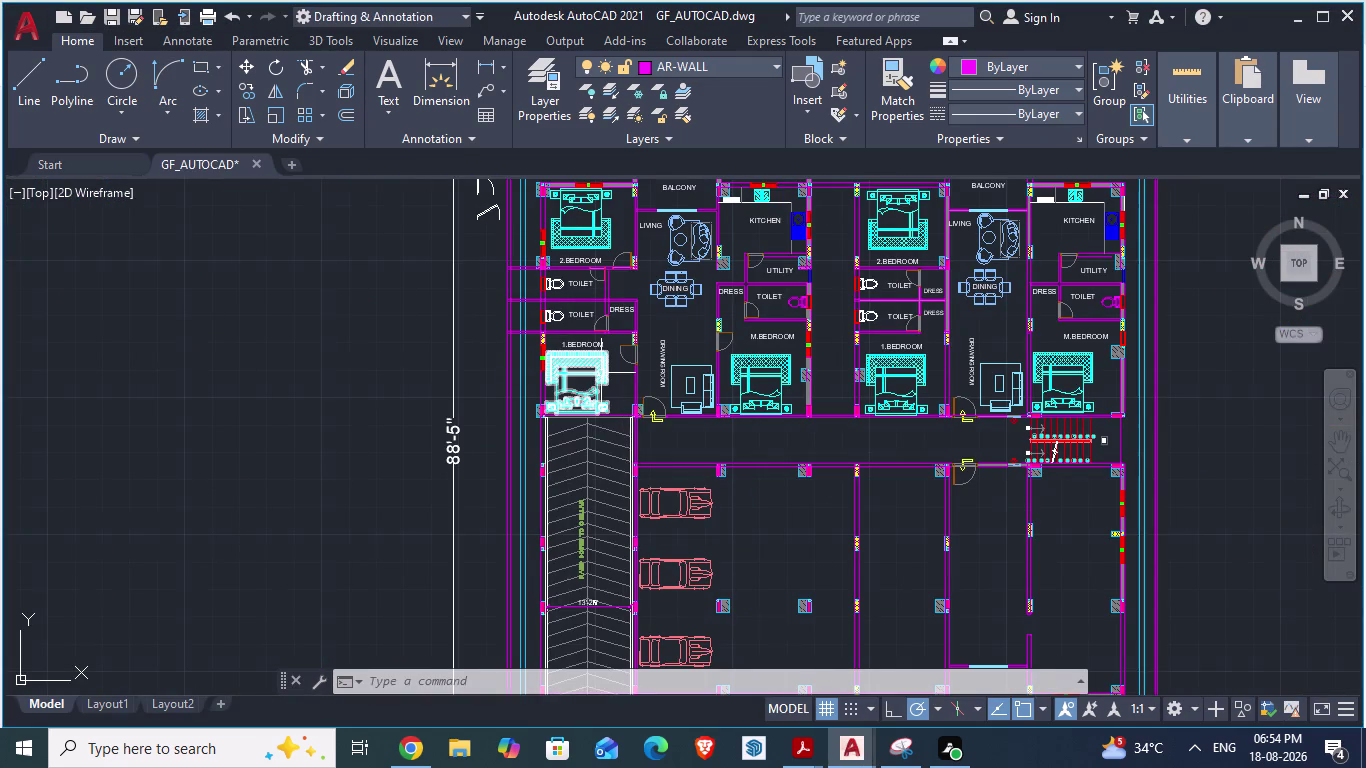
scroll(down, 3)
scroll(up, 3)
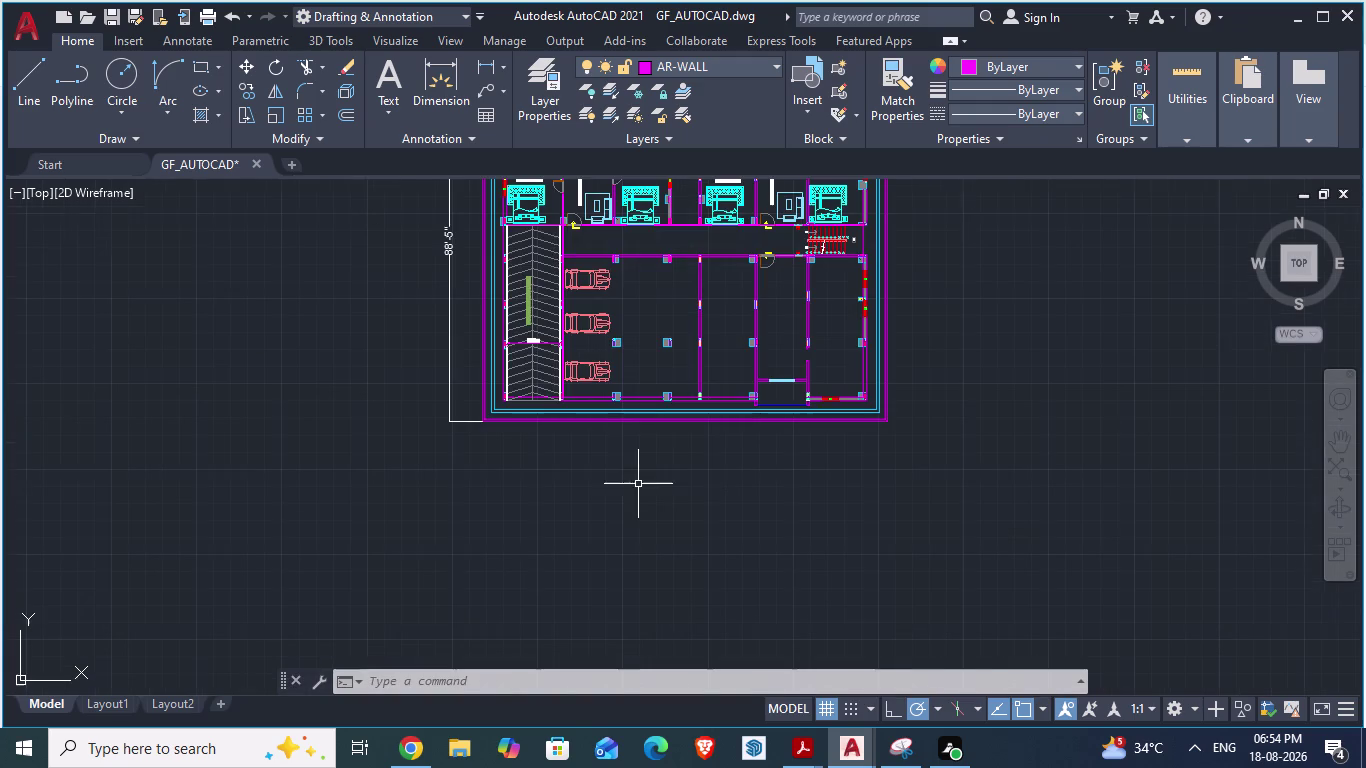
key(alt+Tab)
scroll(down, 3)
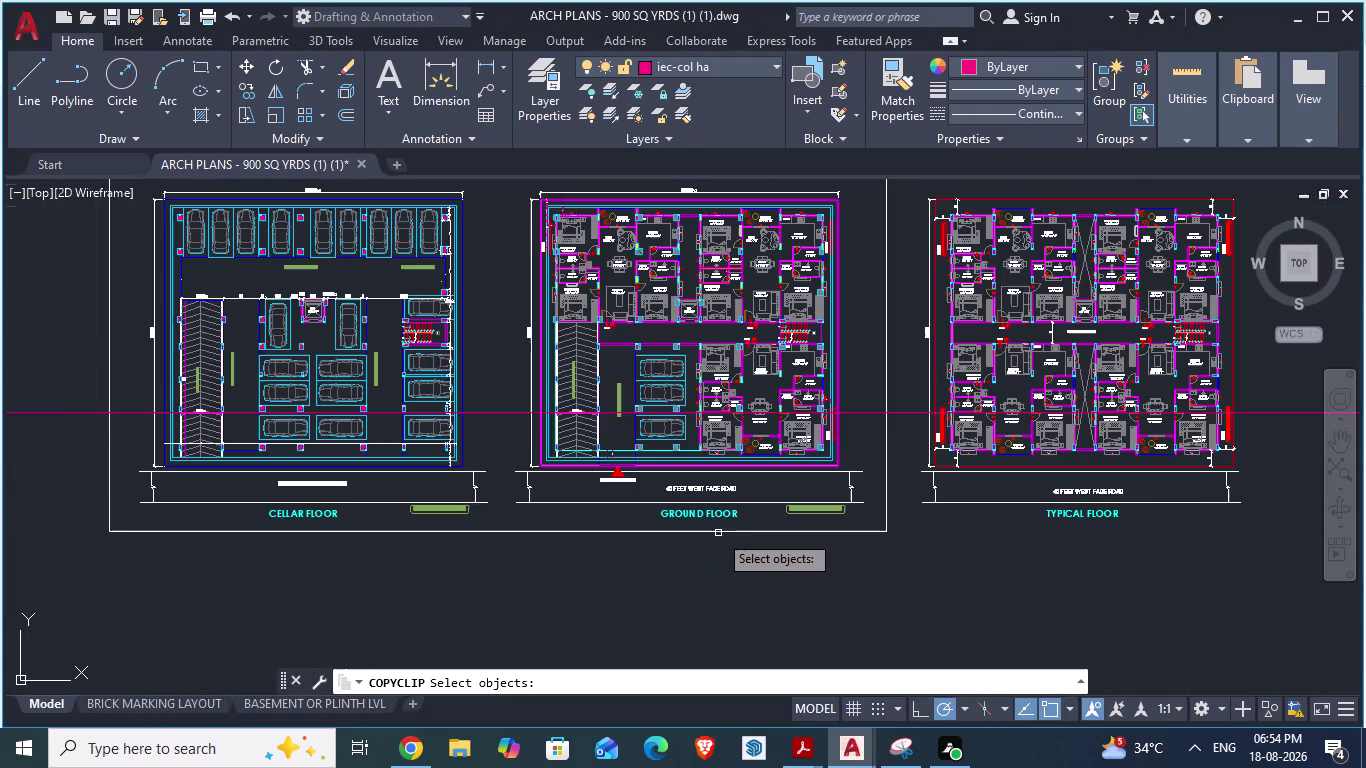
scroll(up, 3)
scroll(up, 3)
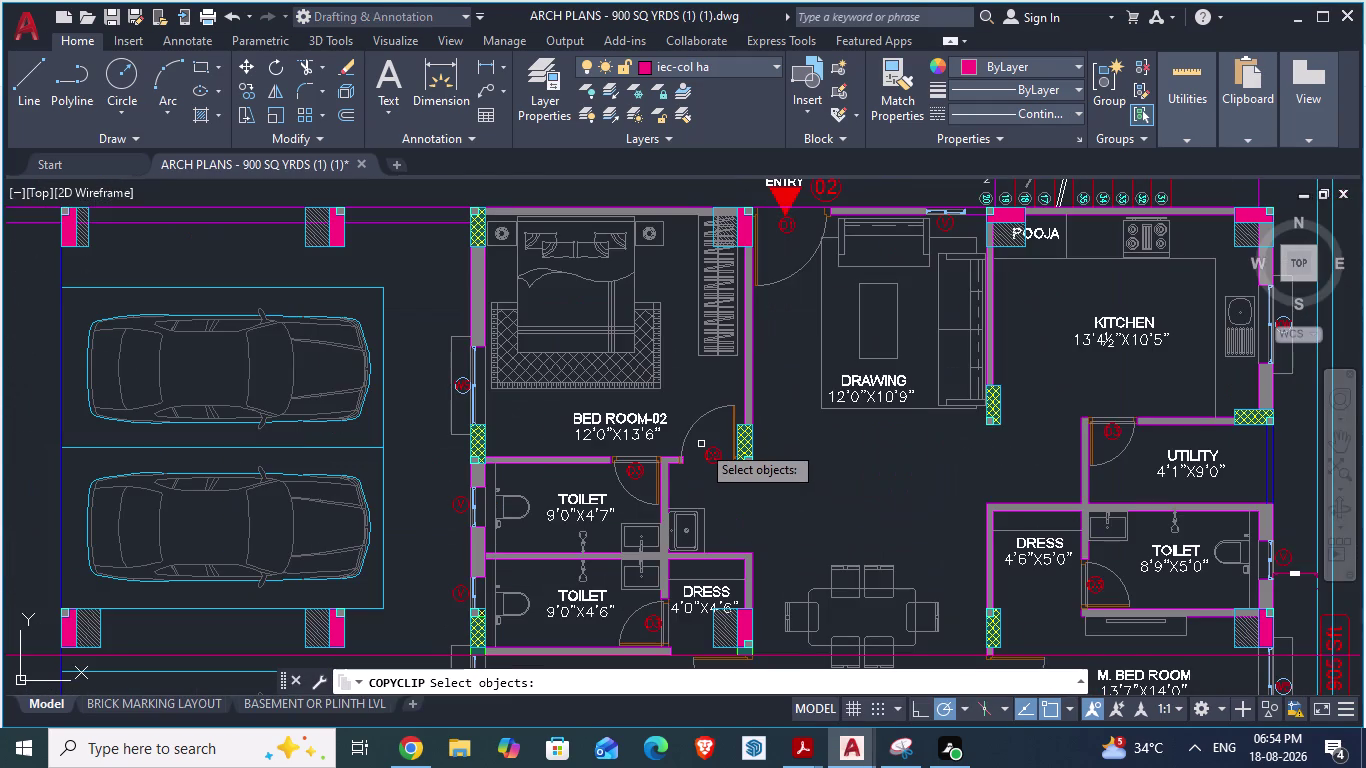
key(alt+Tab)
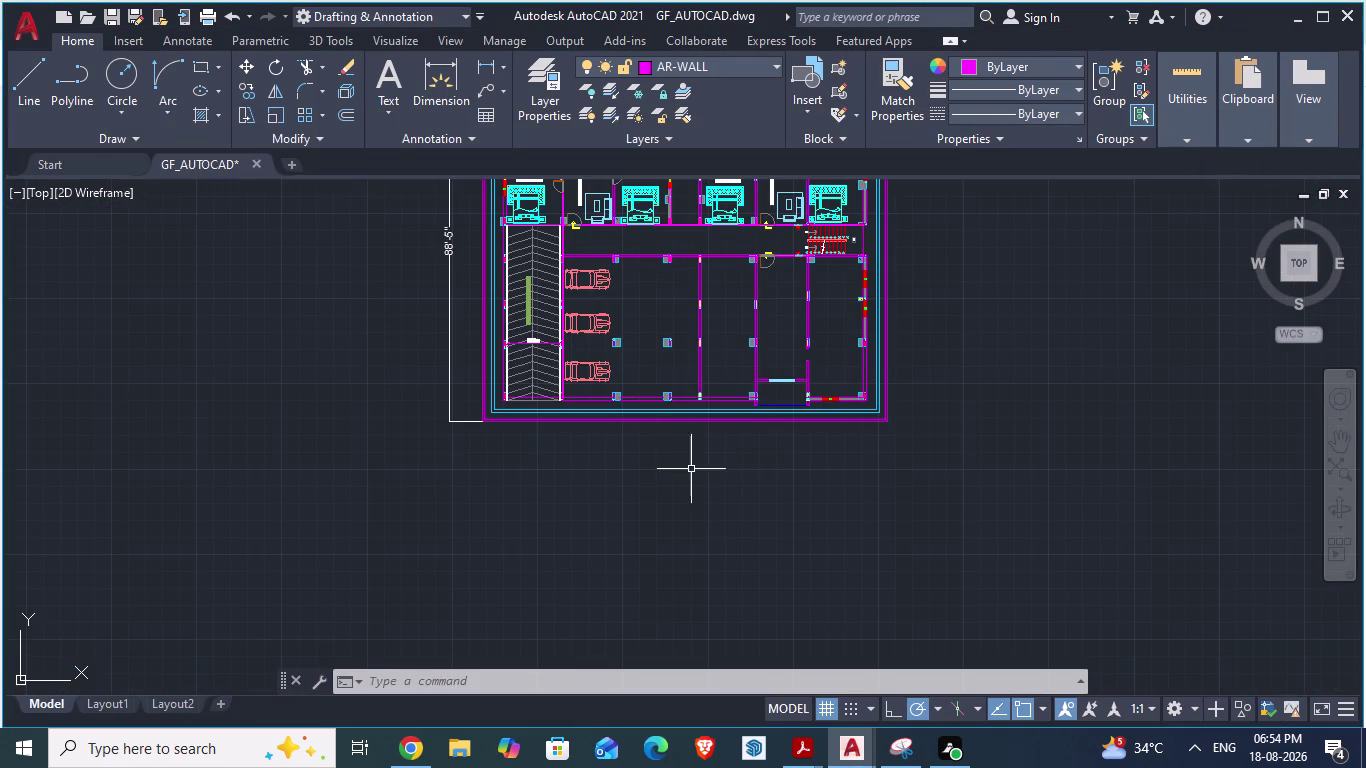
key(alt+Tab)
scroll(down, 3)
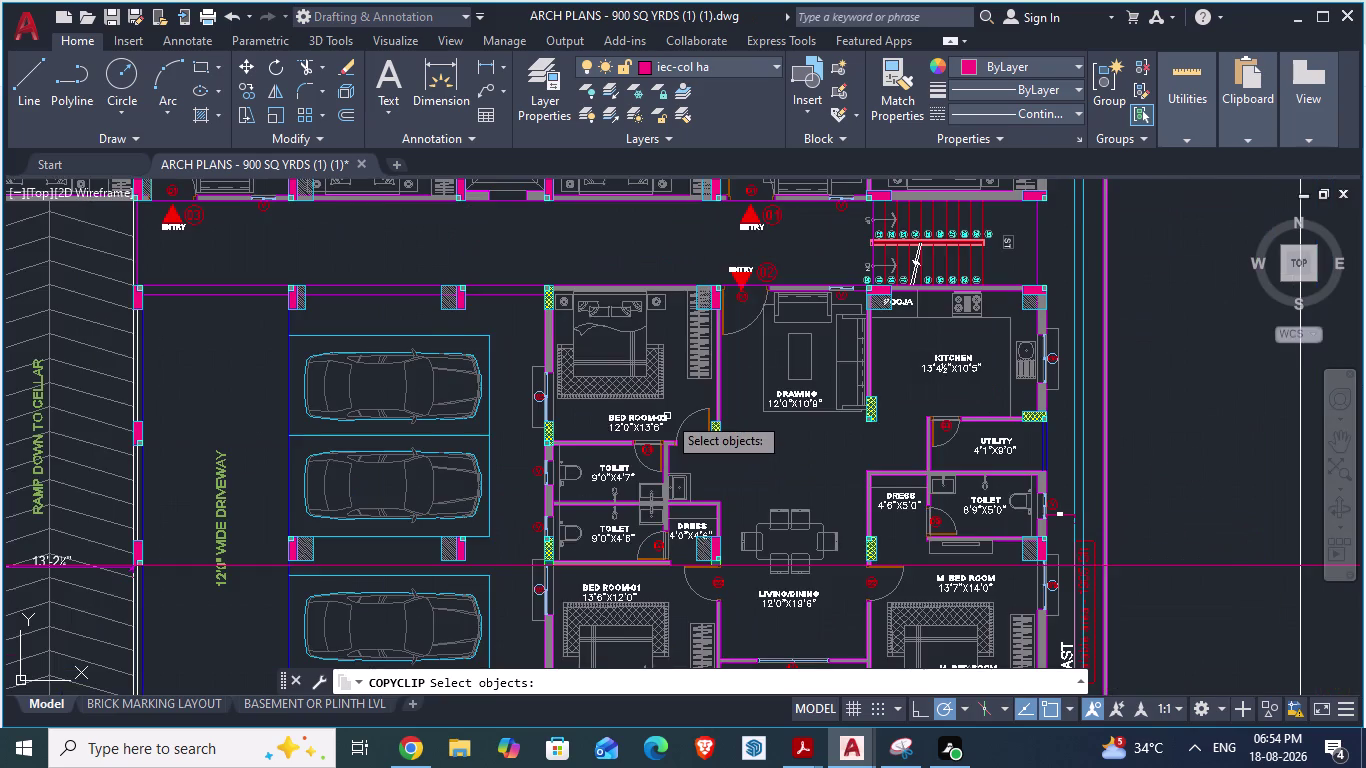
key(alt+Tab)
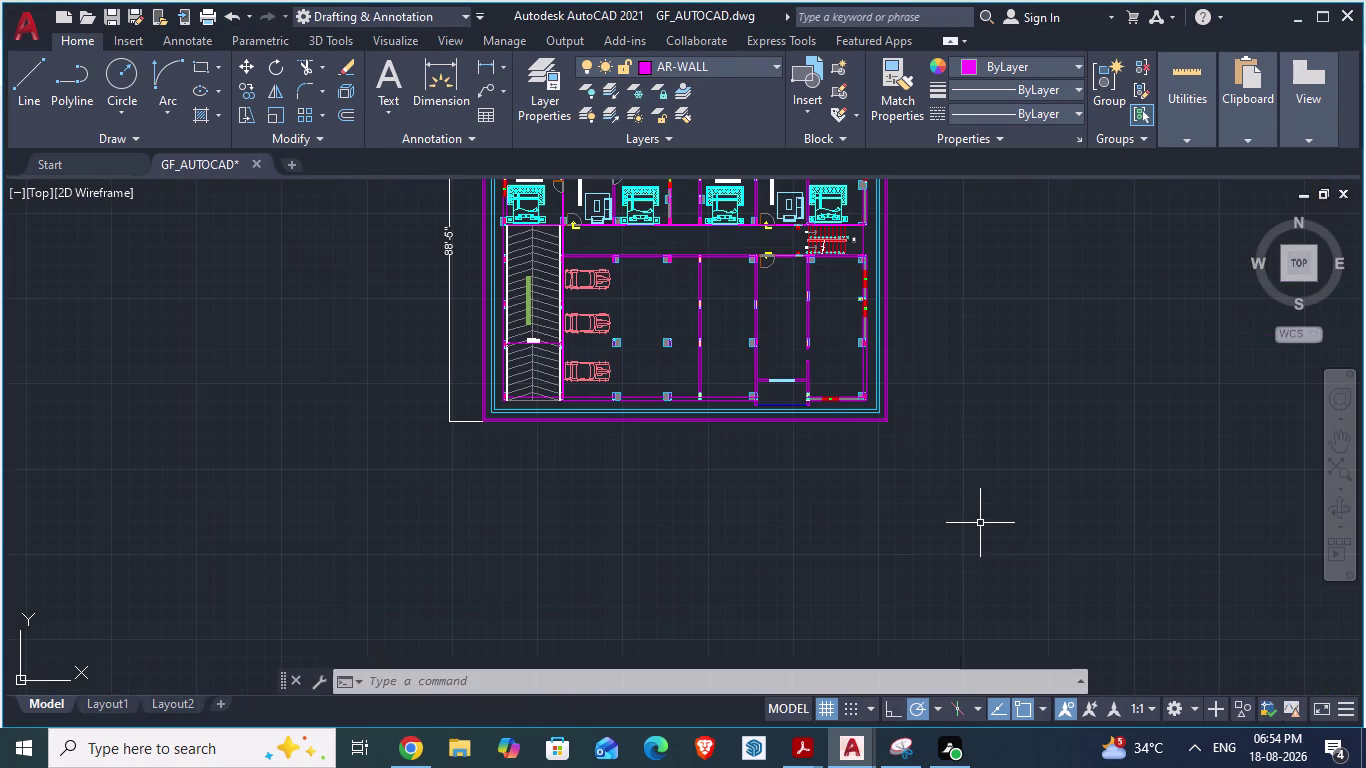
key(alt+Tab)
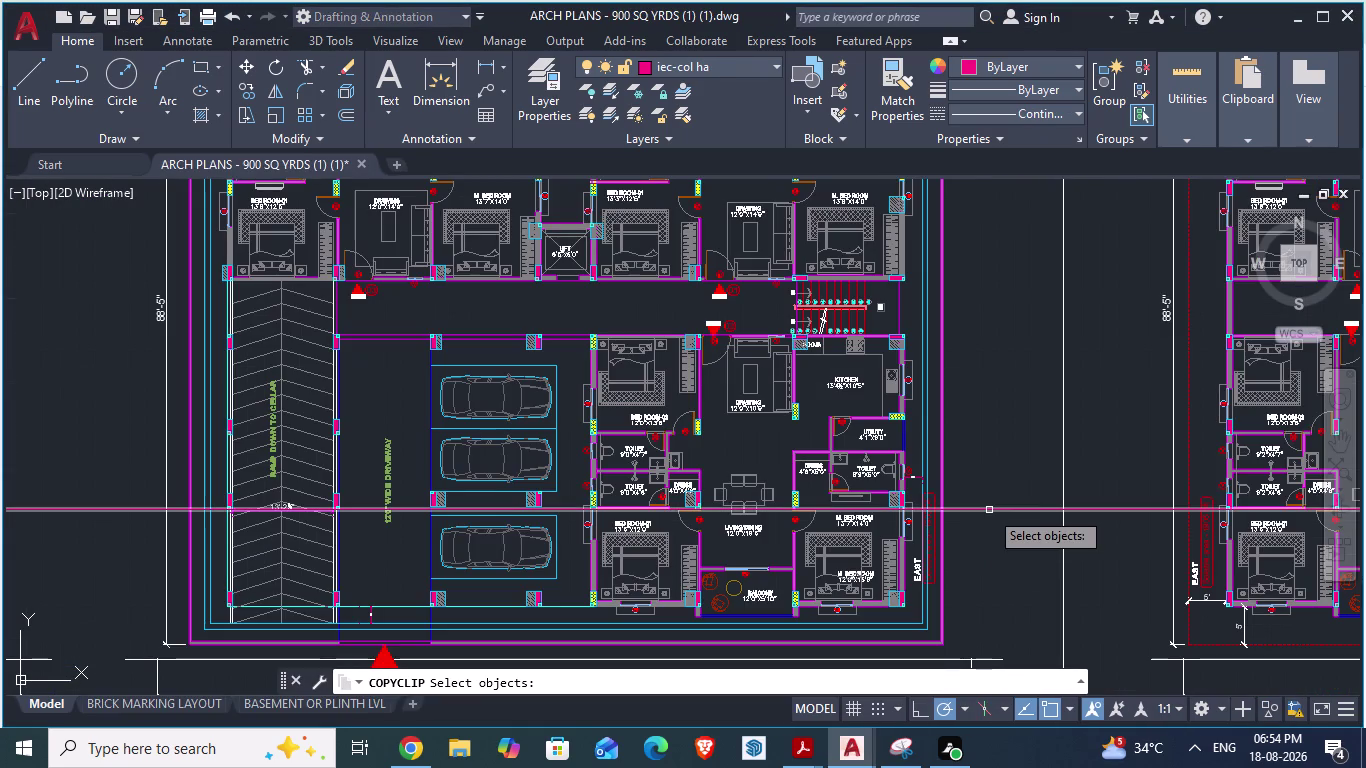
key(alt+Tab)
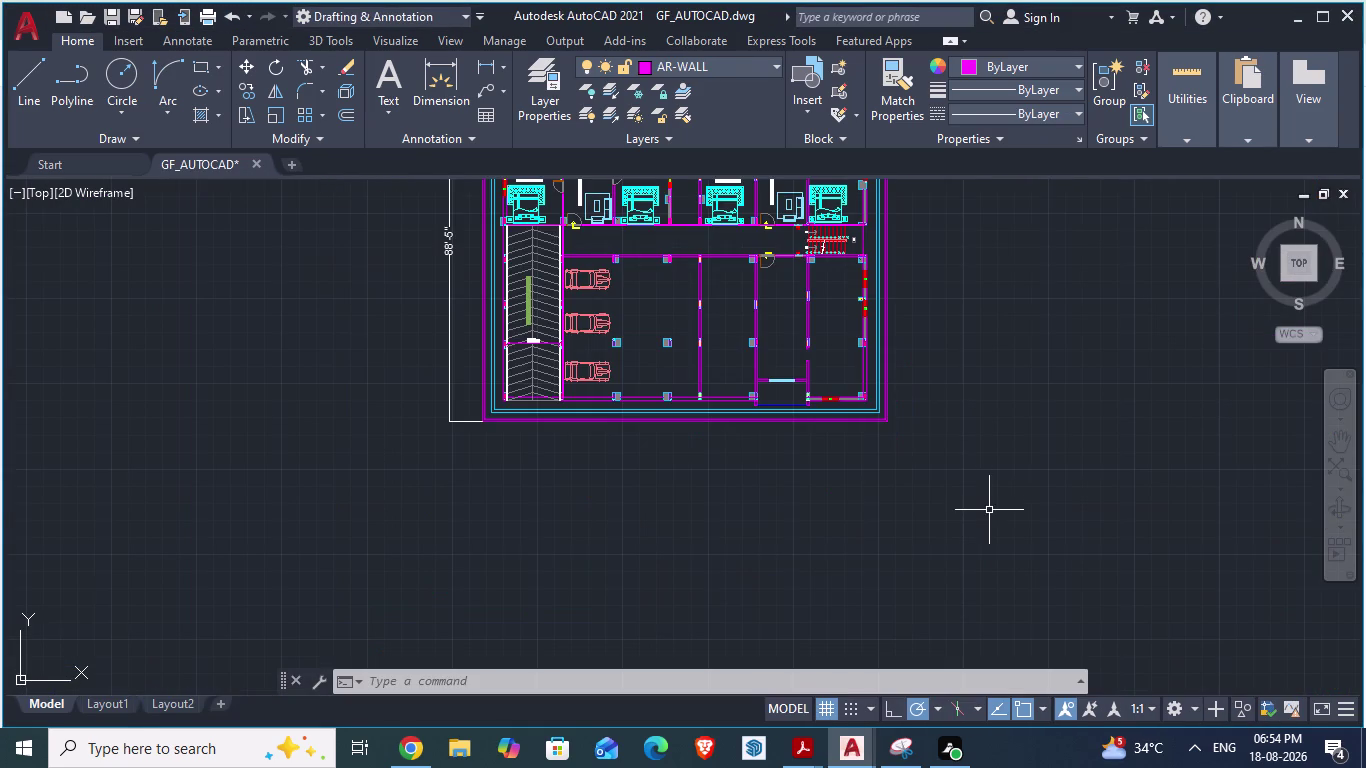
scroll(up, 3)
scroll(up, 3)
click(671, 342)
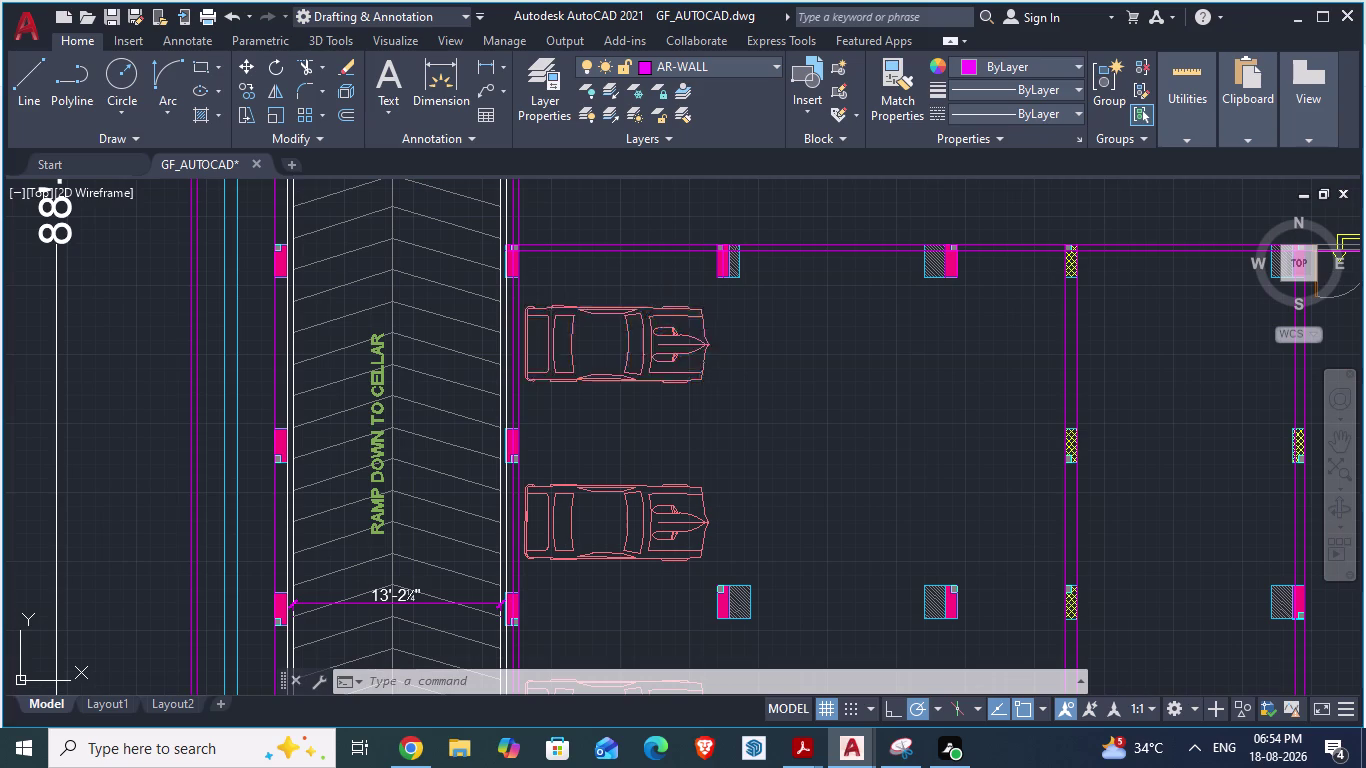
click(649, 532)
scroll(down, 3)
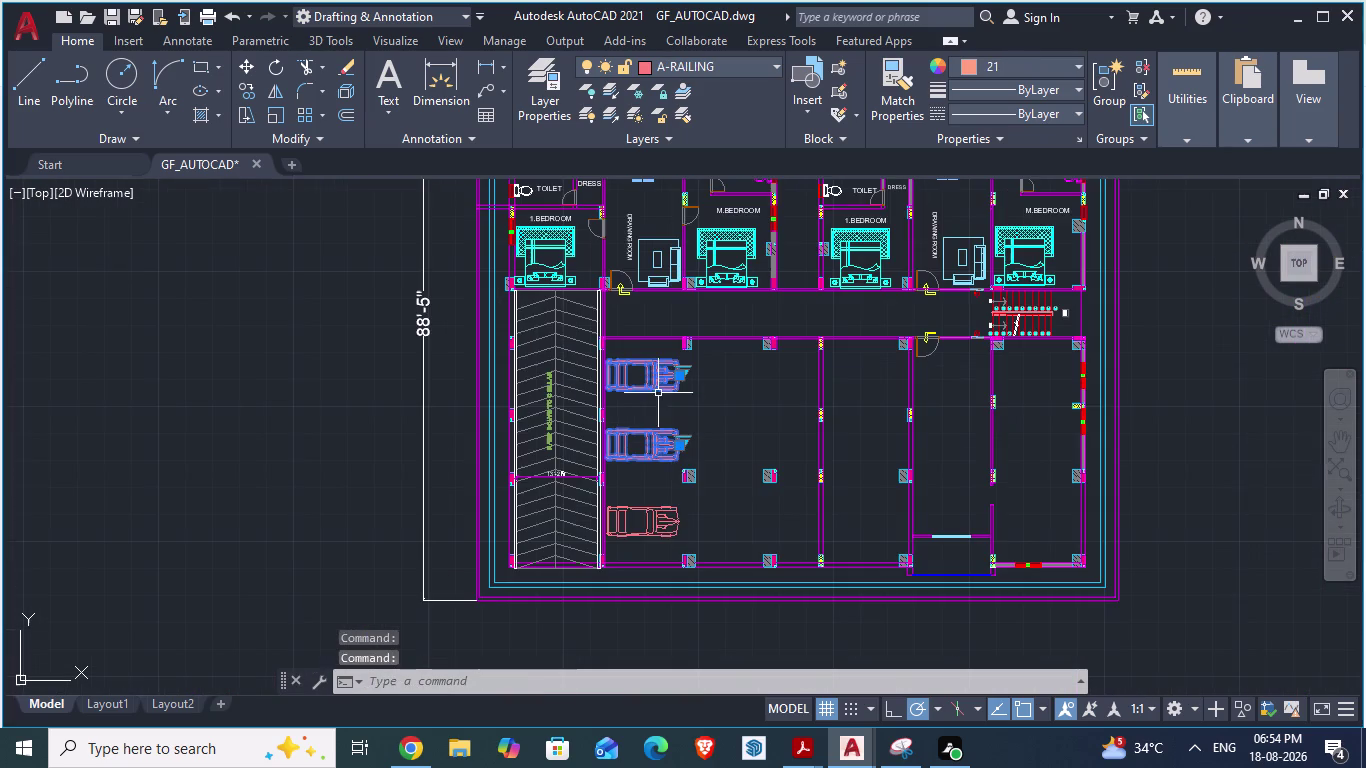
Add the third car and move all three car blocks right into the parking bay.
click(652, 520)
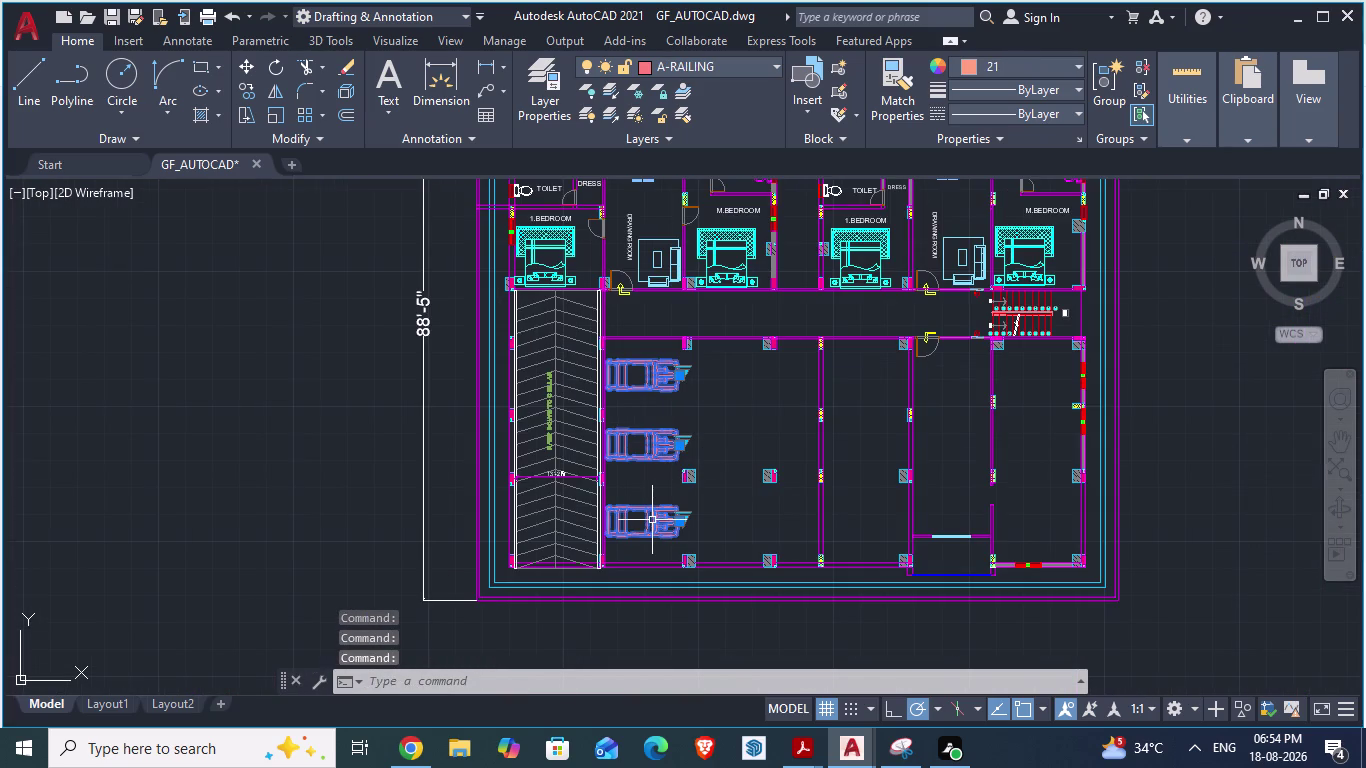
key(m)
key(Return)
scroll(up, 3)
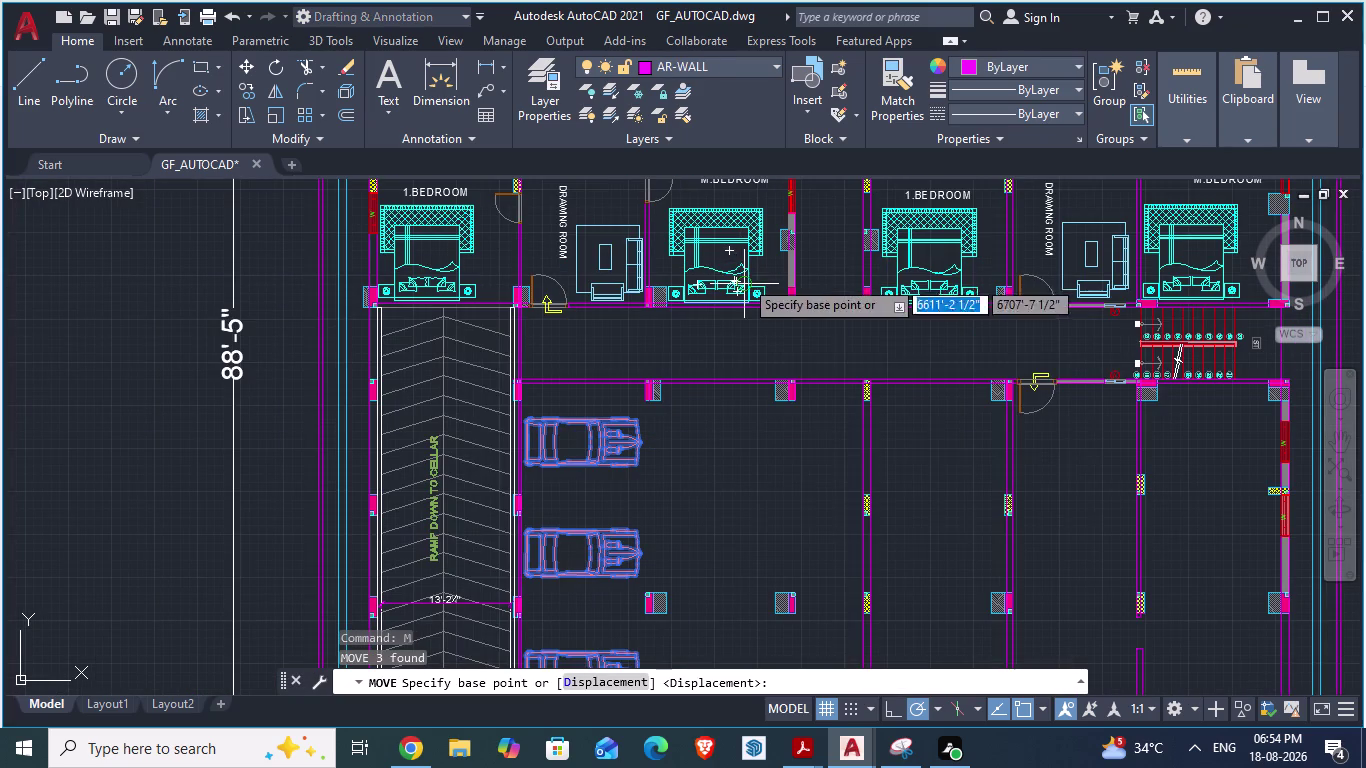
key(alt+Tab)
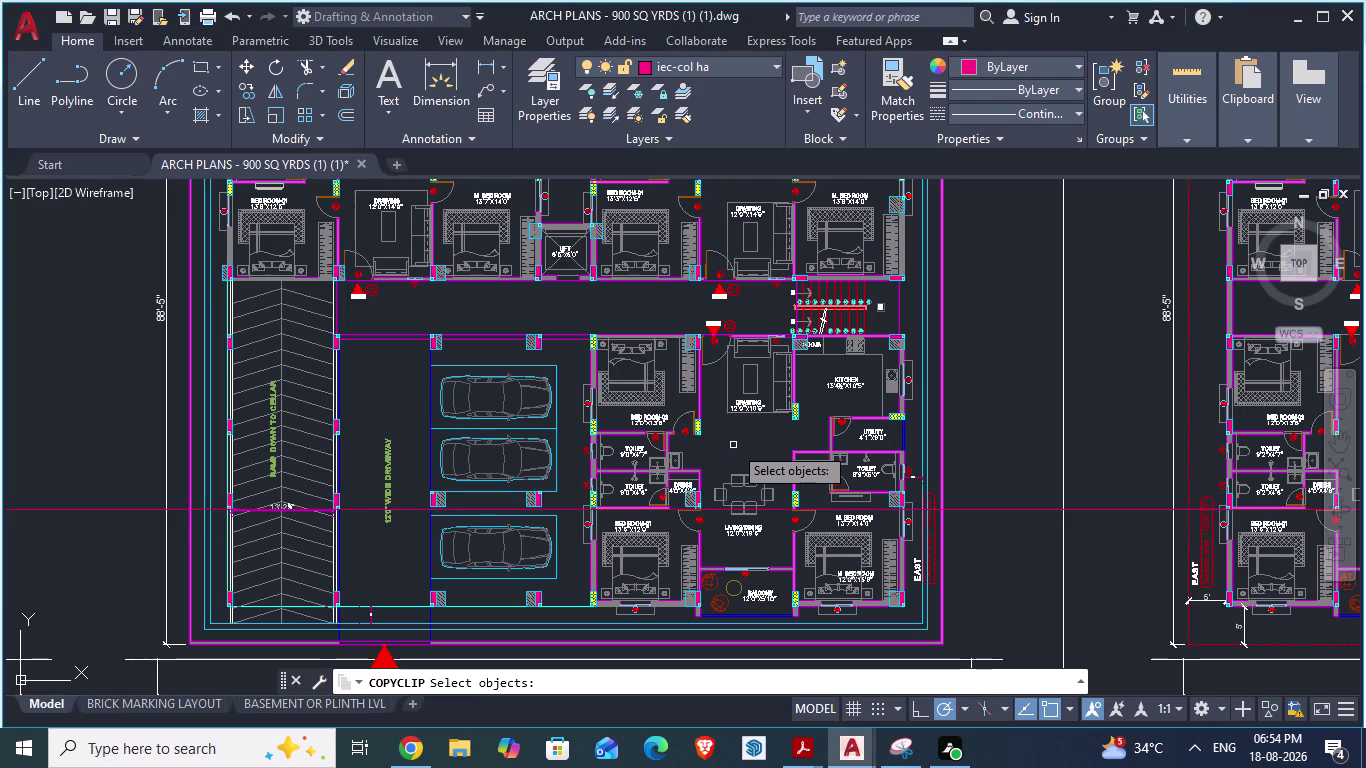
key(alt+Tab)
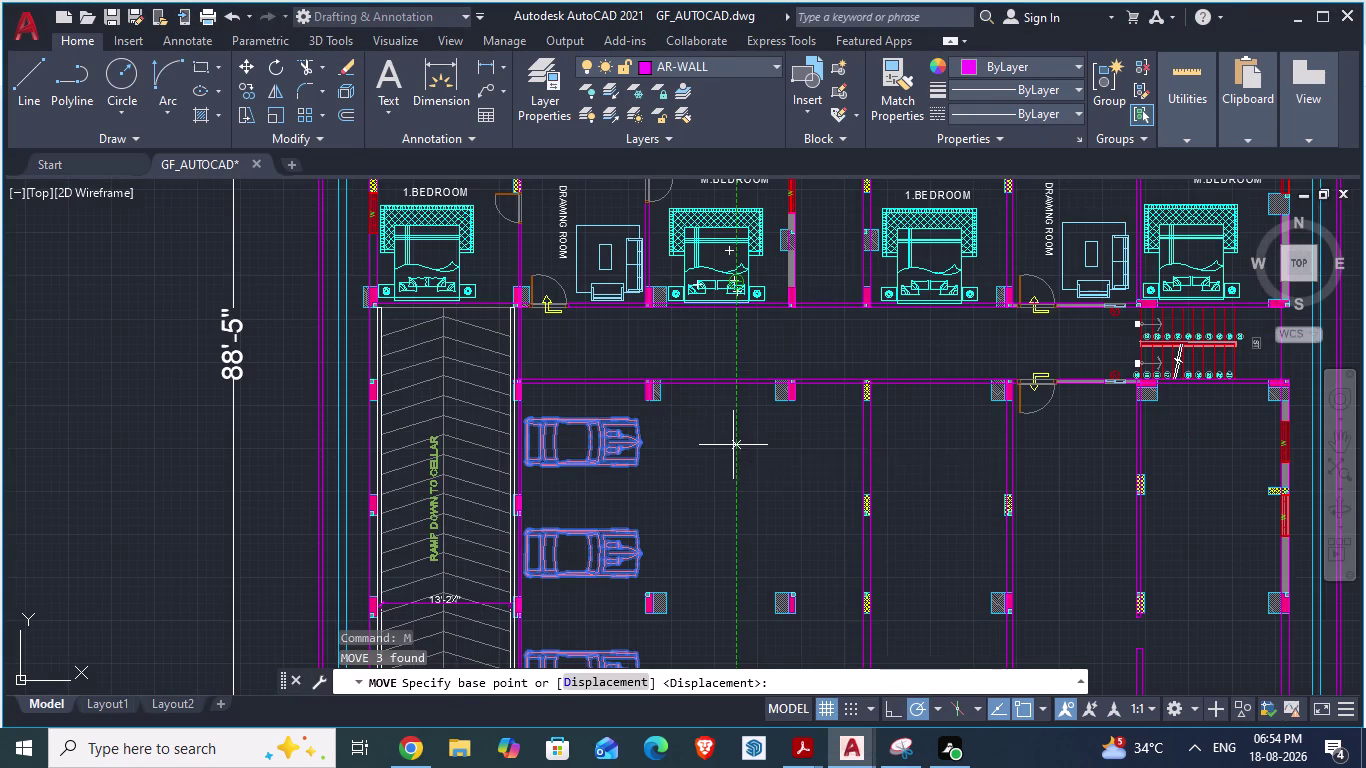
drag(632, 427, 758, 437)
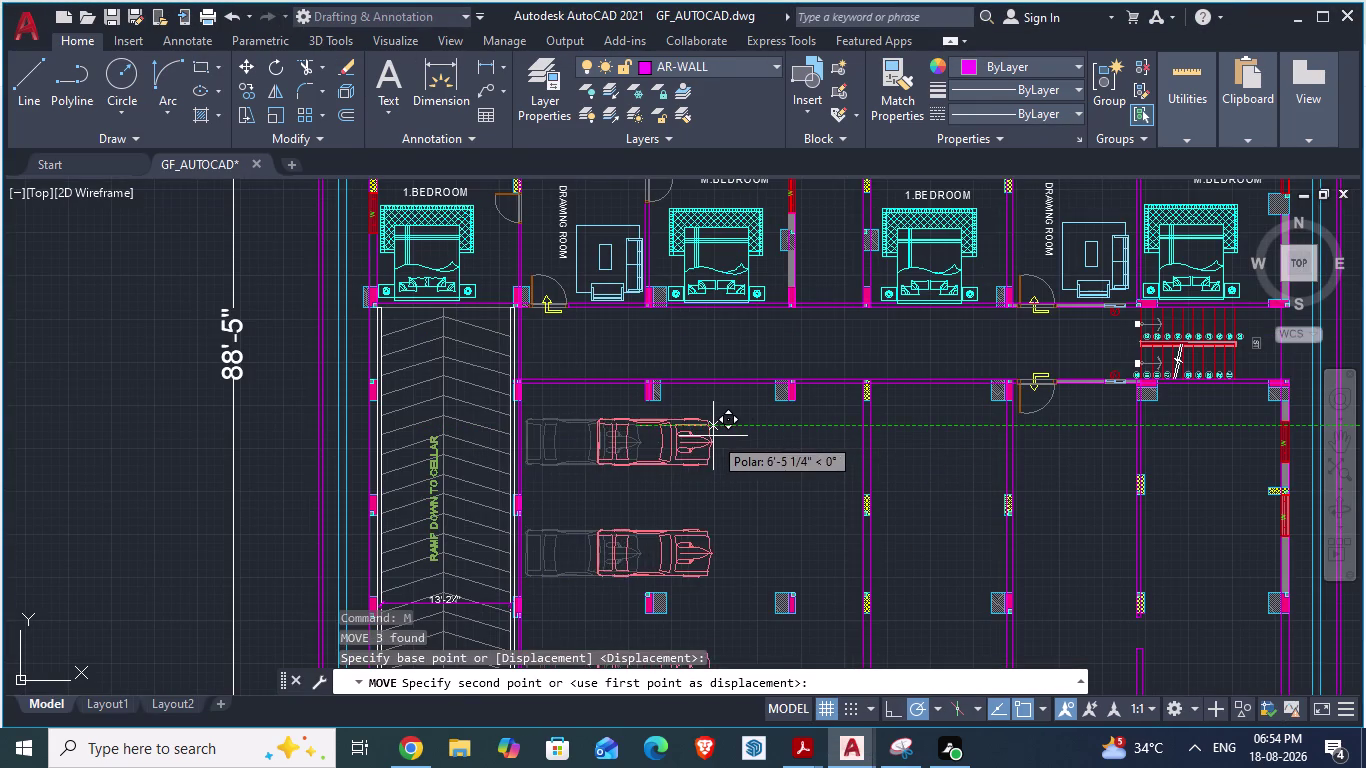
drag(758, 437, 832, 429)
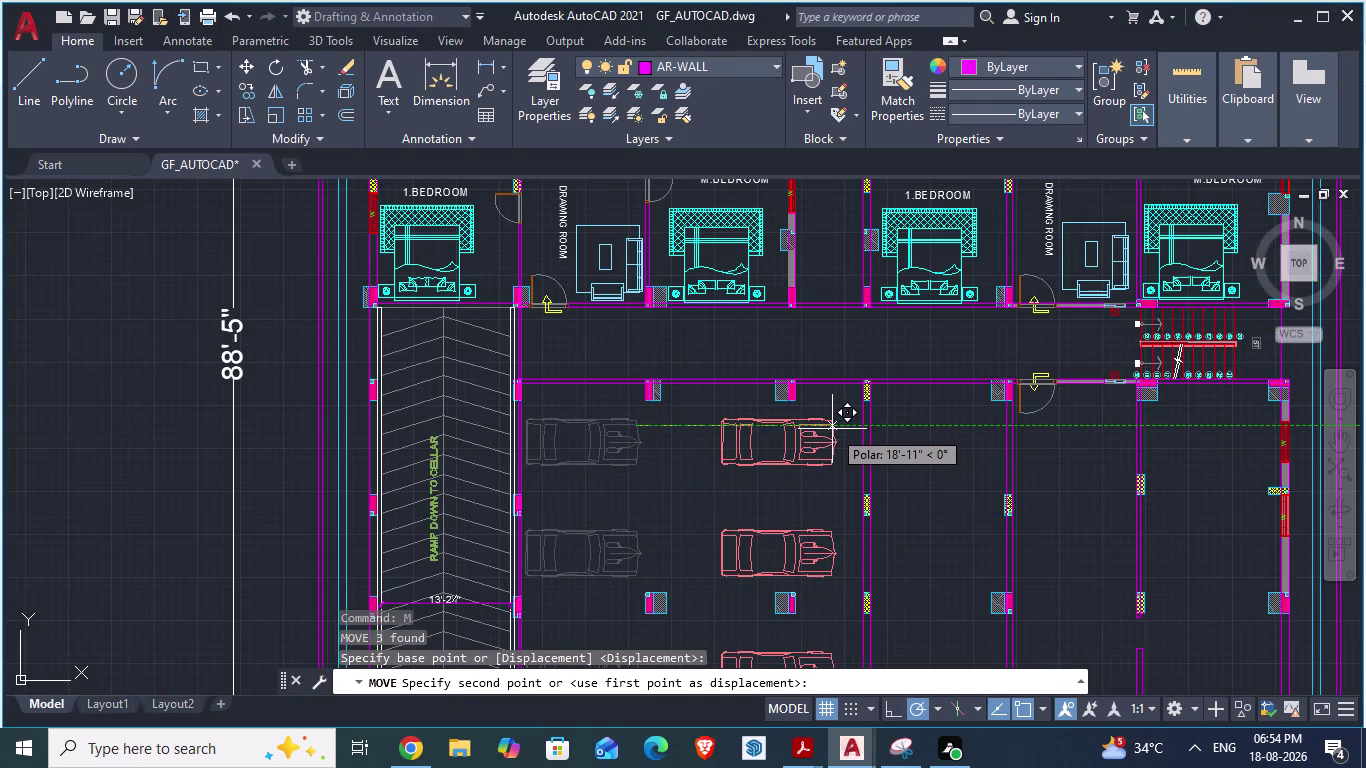
drag(832, 429, 797, 424)
click(795, 425)
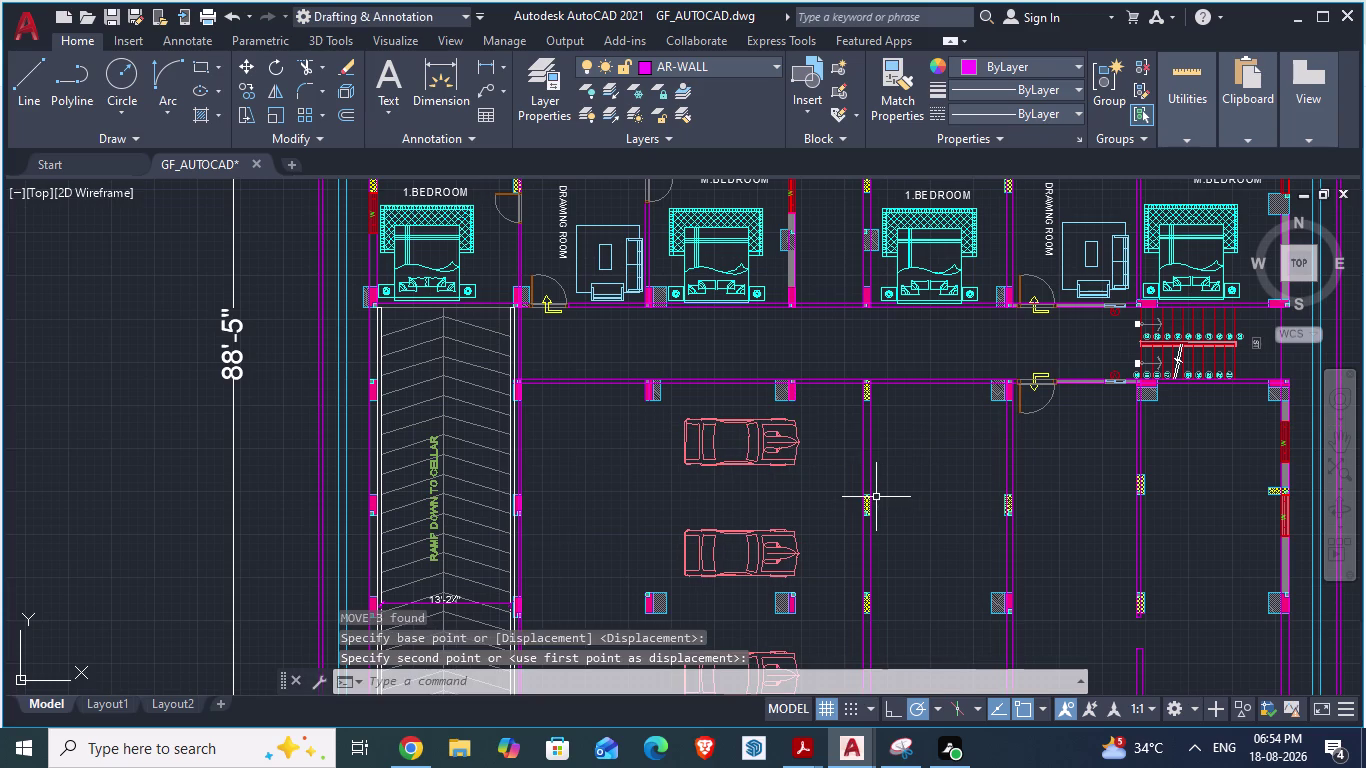
key(alt+Tab)
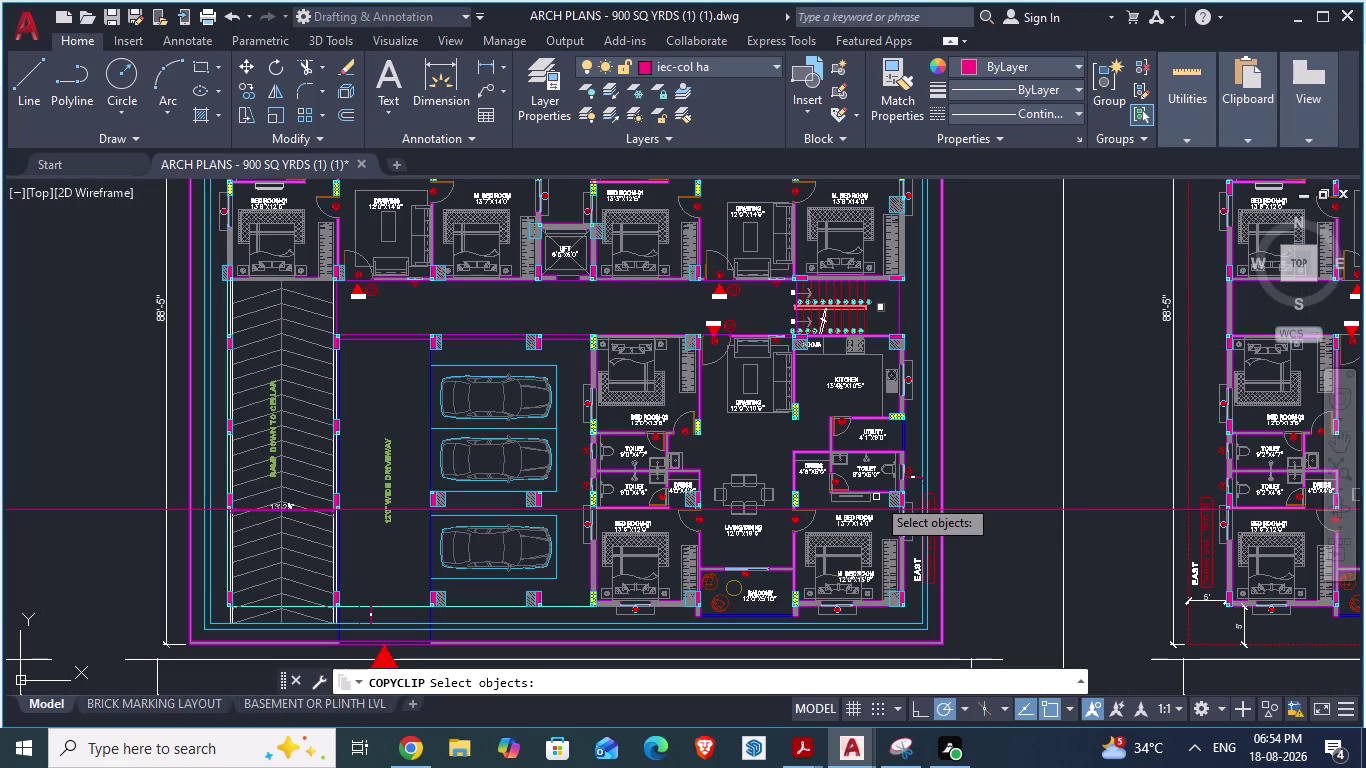
key(alt+Tab)
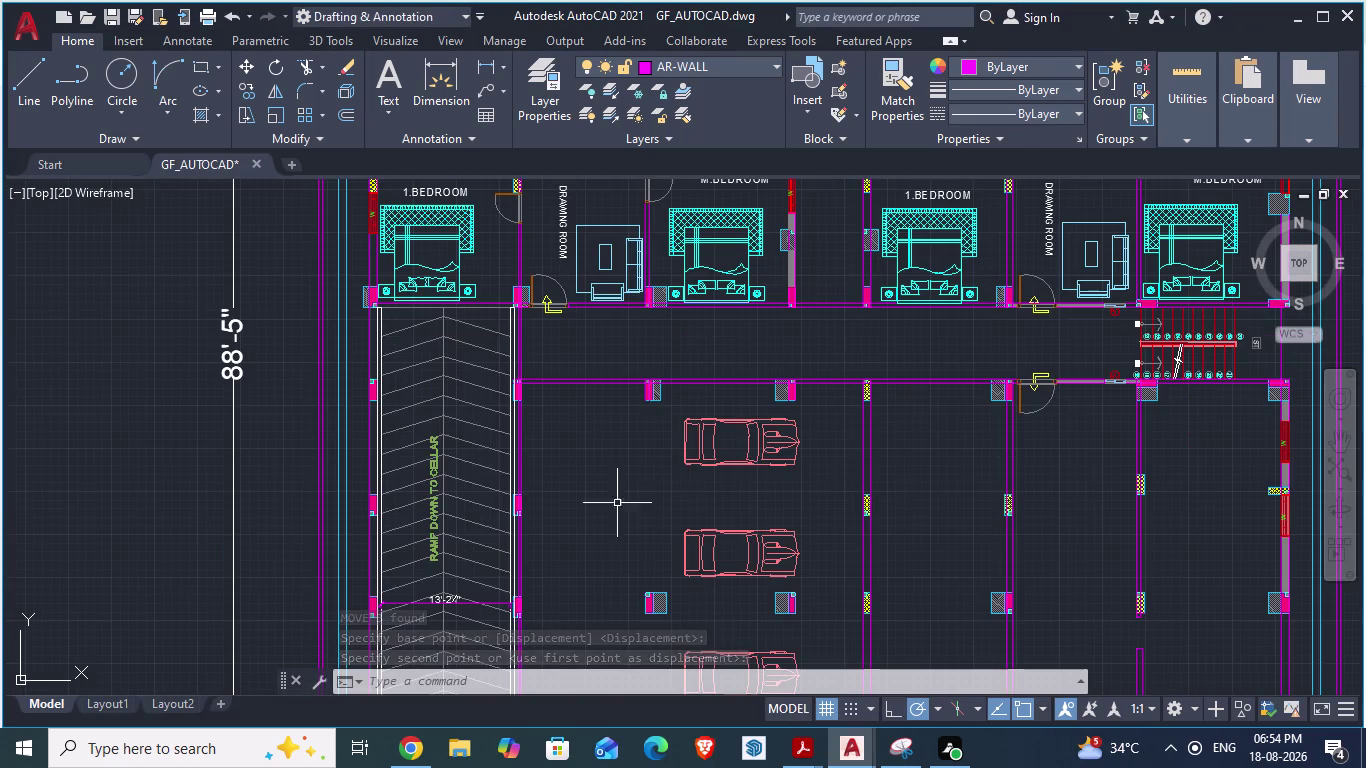
Glance at the reference floor plan and return to the ground-floor drawing.
scroll(up, 3)
key(alt+Tab)
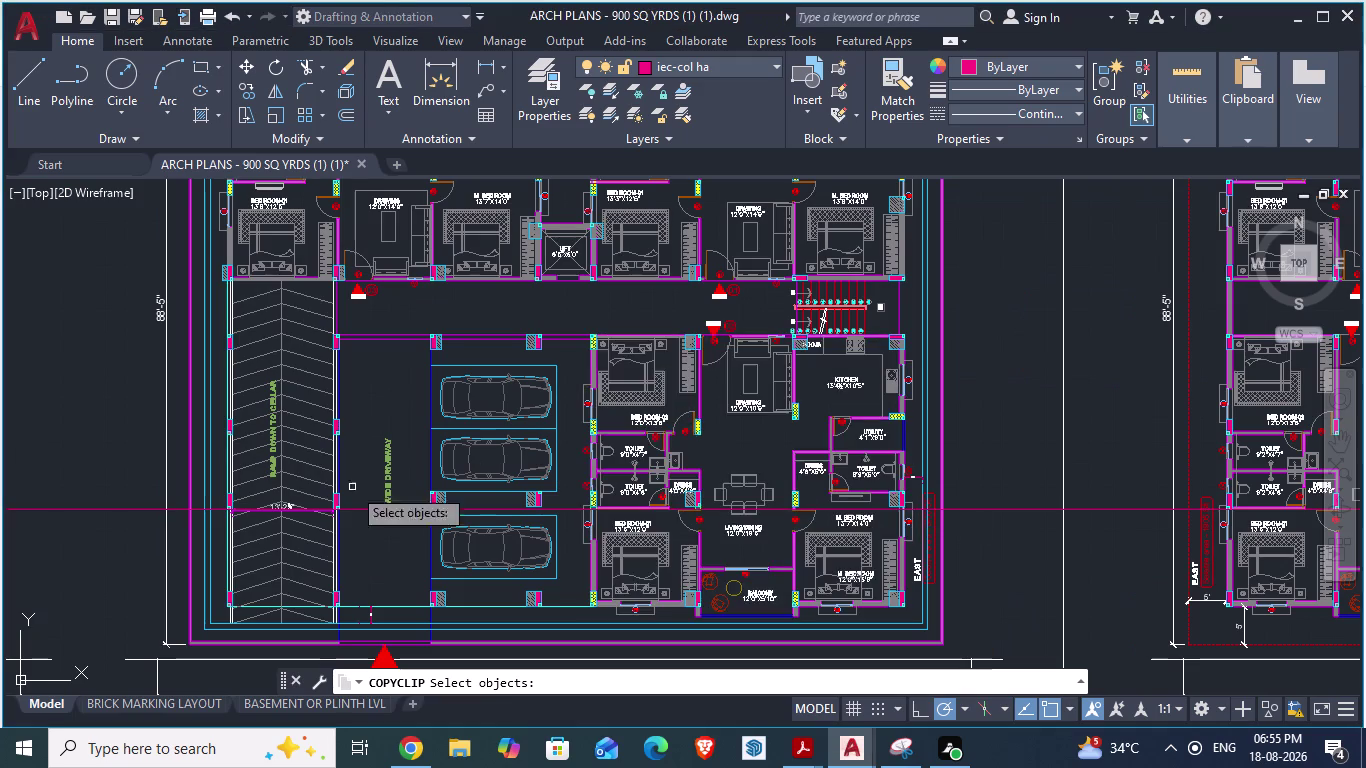
scroll(up, 3)
key(alt+Tab)
scroll(down, 3)
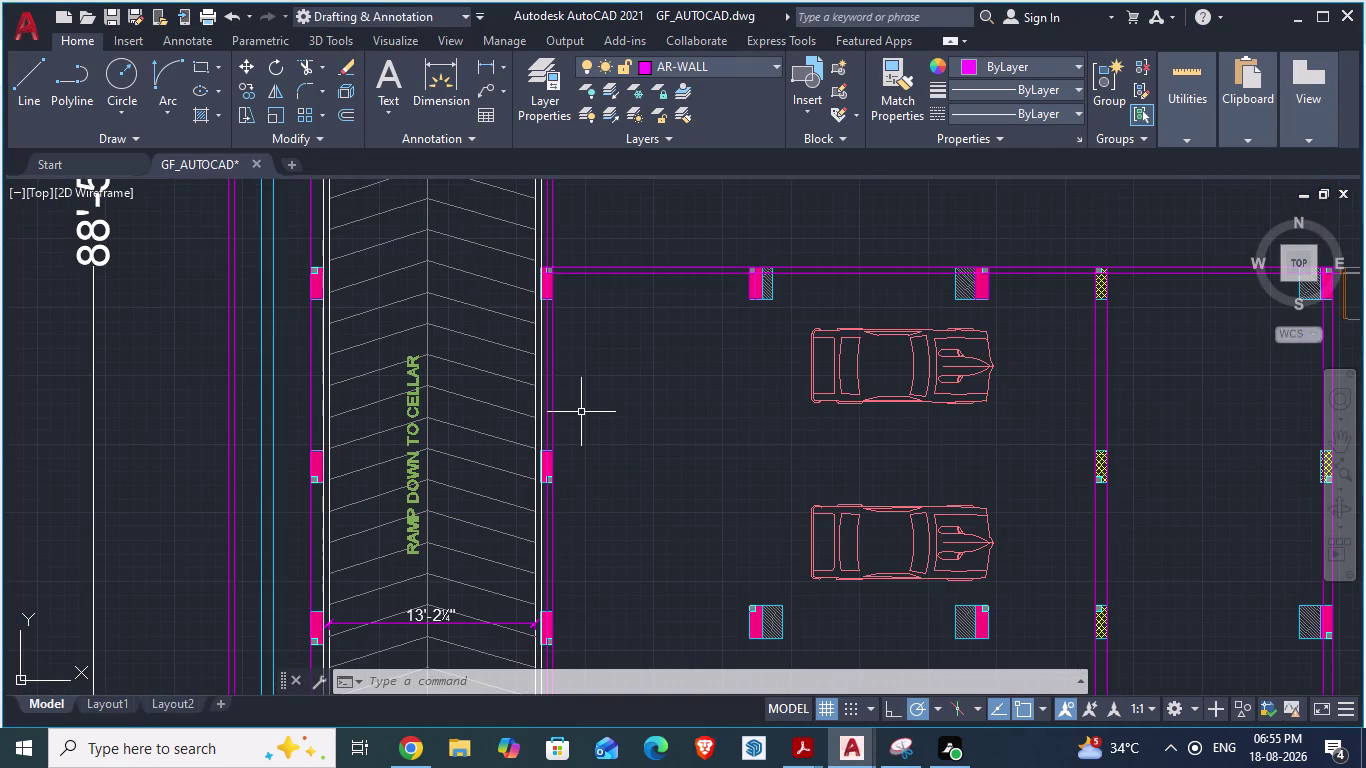
Draw a 12' line from the ramp wall, then delete the unwanted horizontal line.
key(l)
key(Return)
scroll(up, 3)
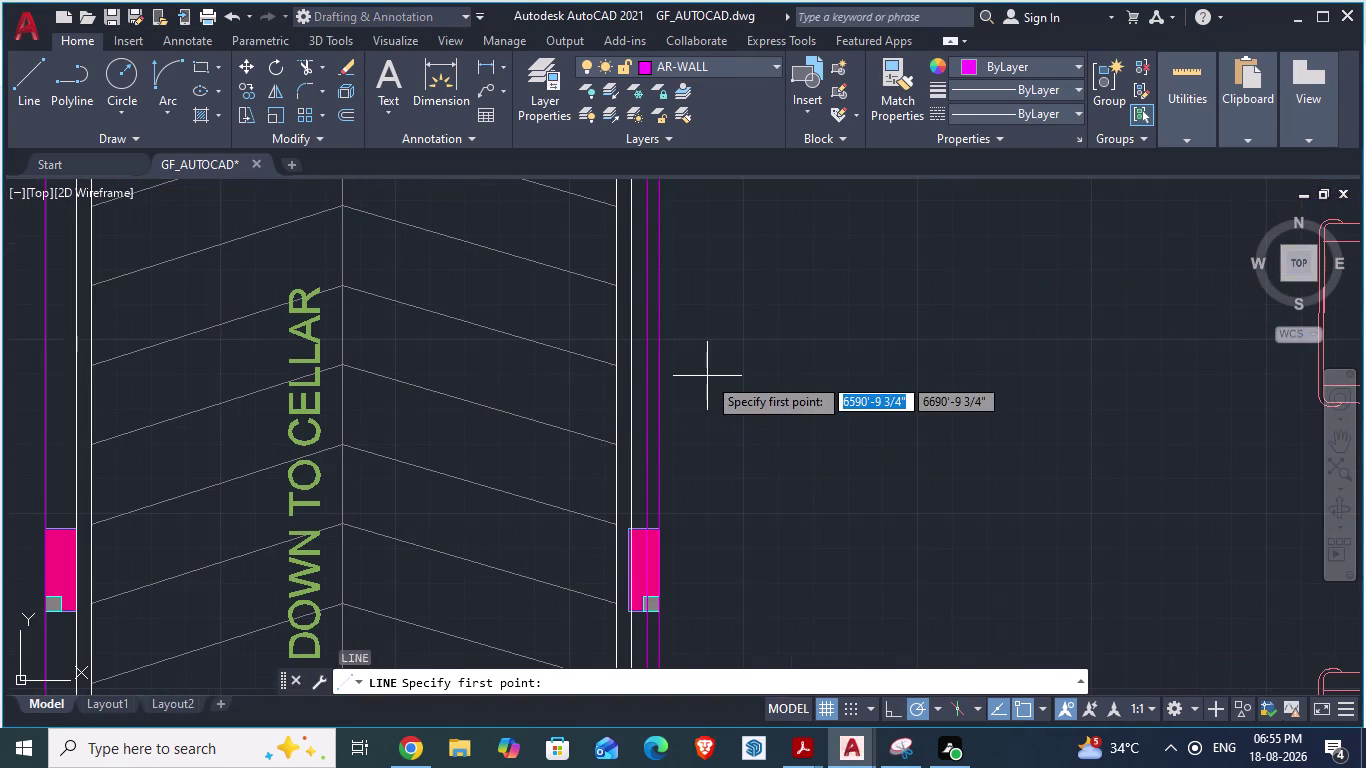
click(662, 381)
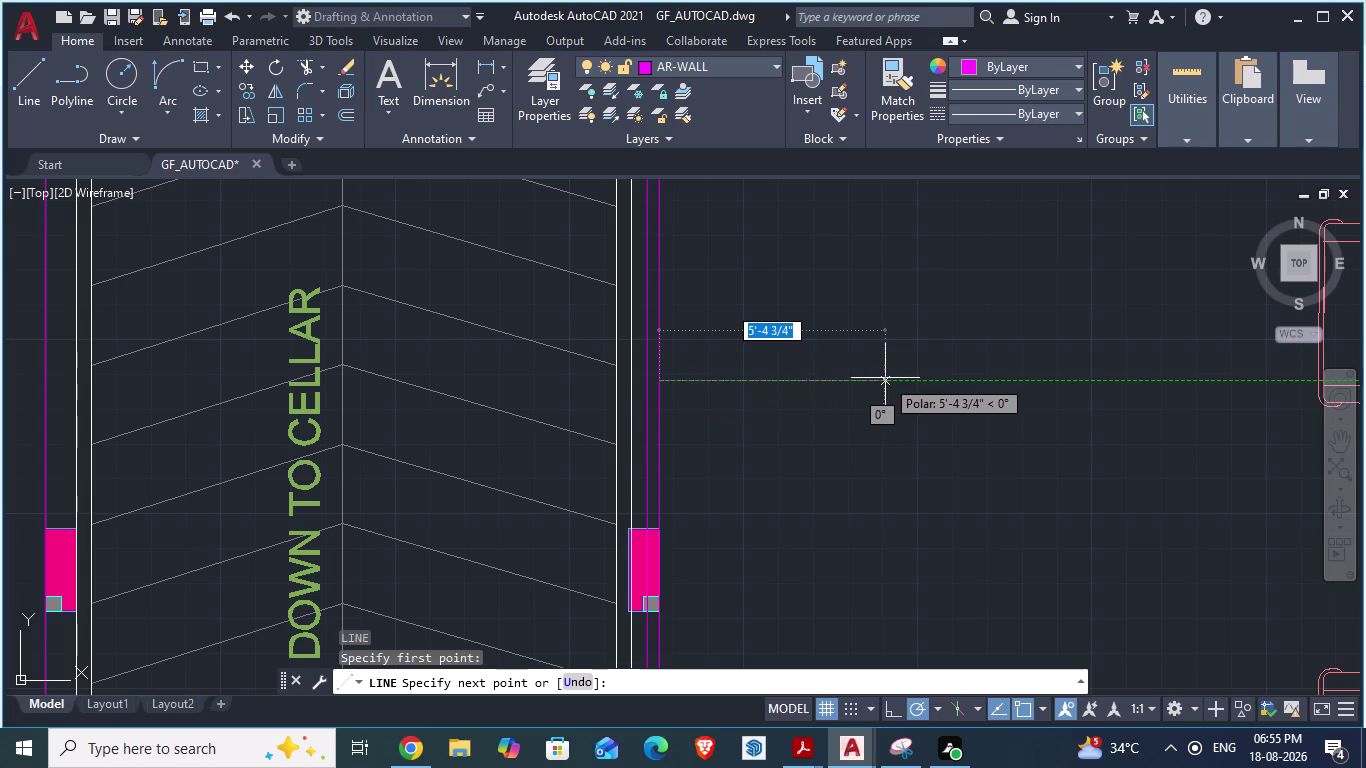
text(12')
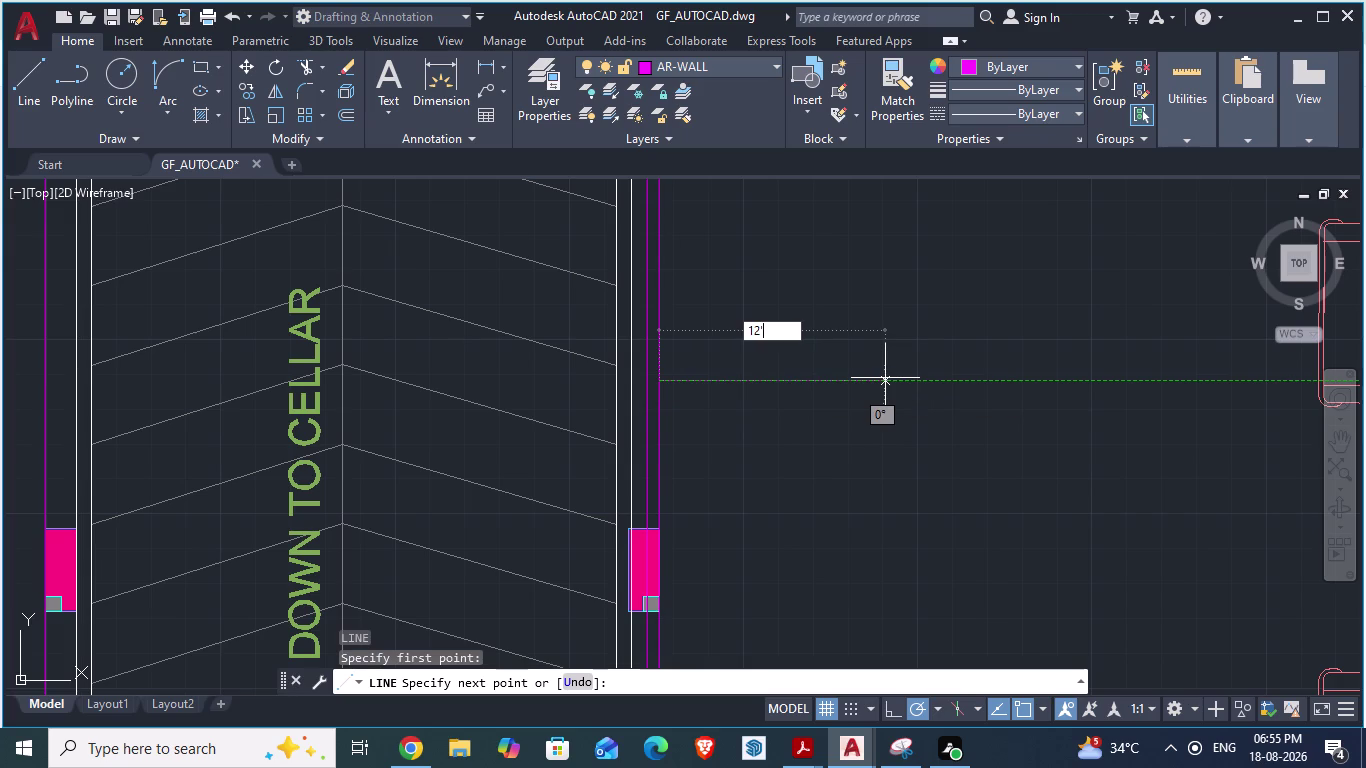
key(Return)
scroll(down, 3)
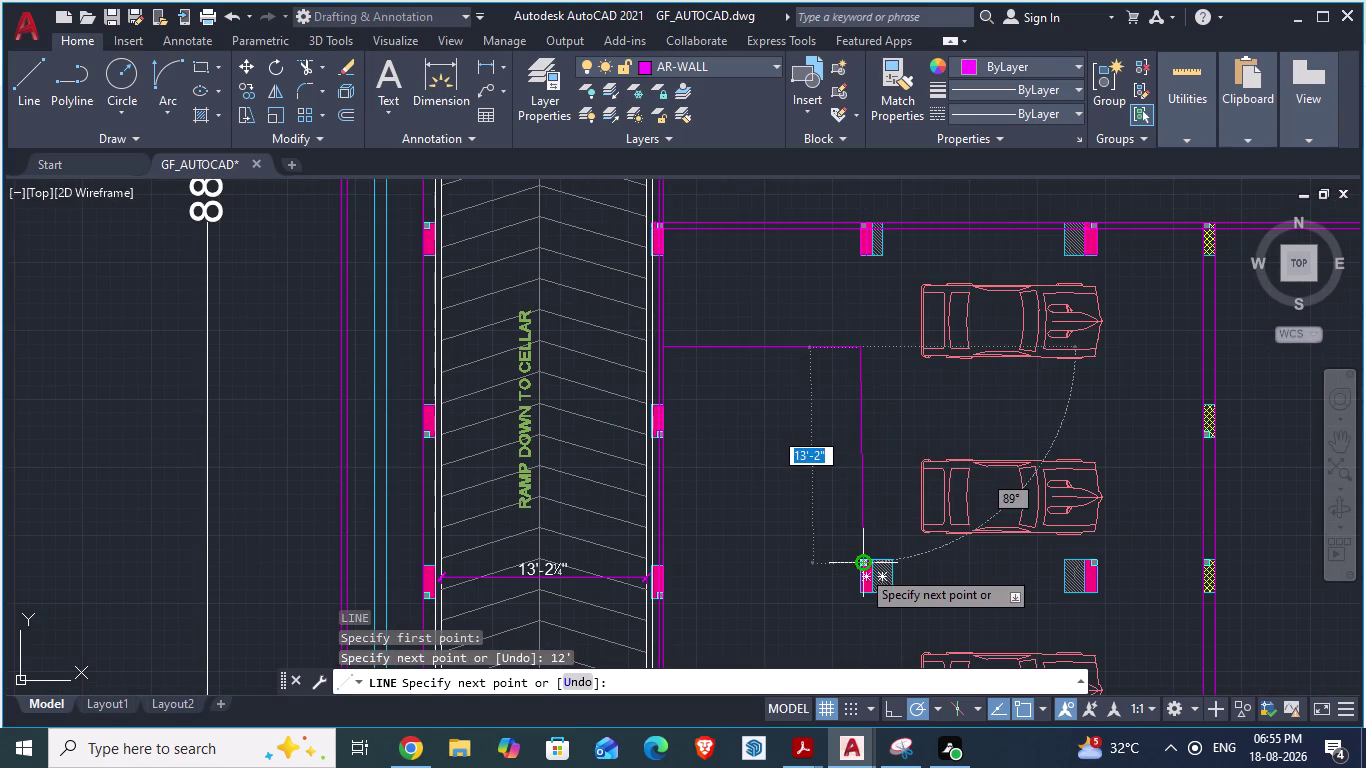
key(Escape)
key(Escape)
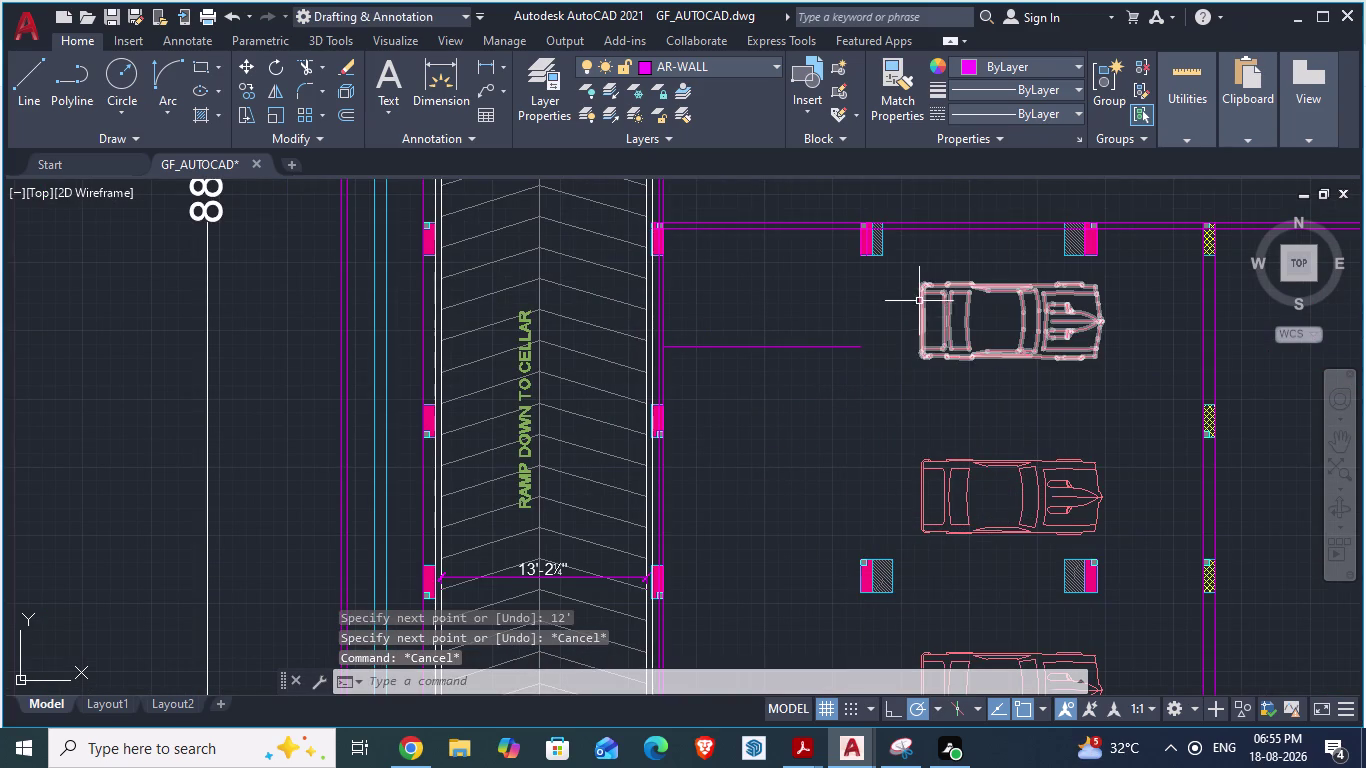
click(828, 348)
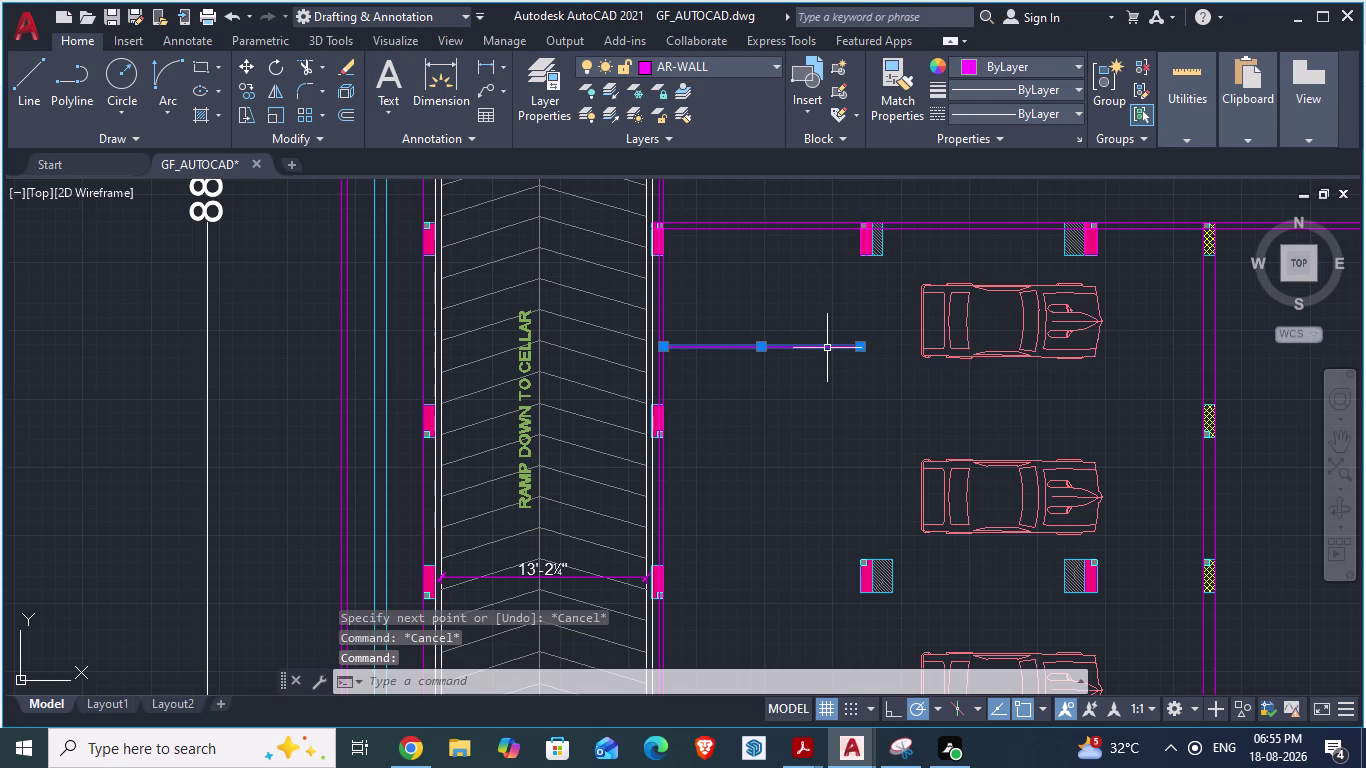
key(Delete)
Start a new line and make layer 0 current after briefly selecting RAILING.
key(alt+Tab)
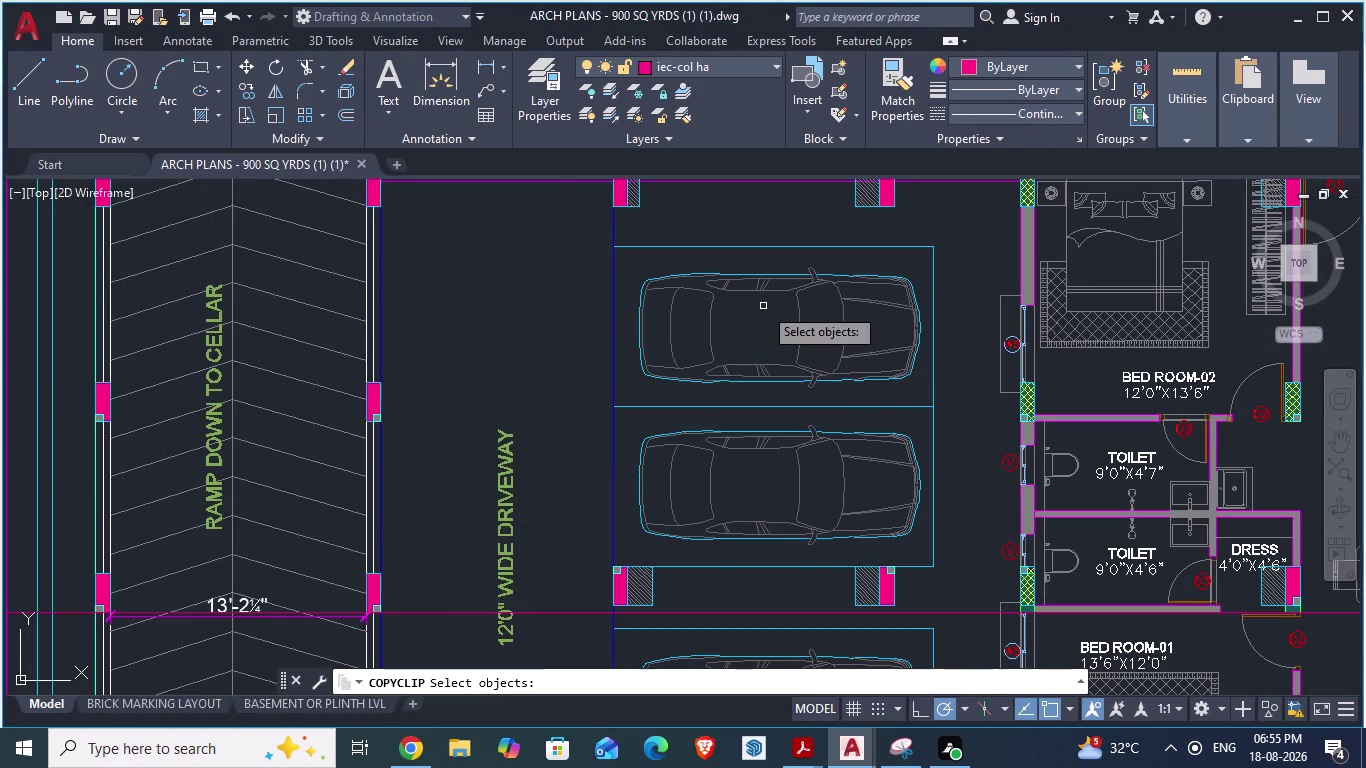
key(alt+Tab)
key(l)
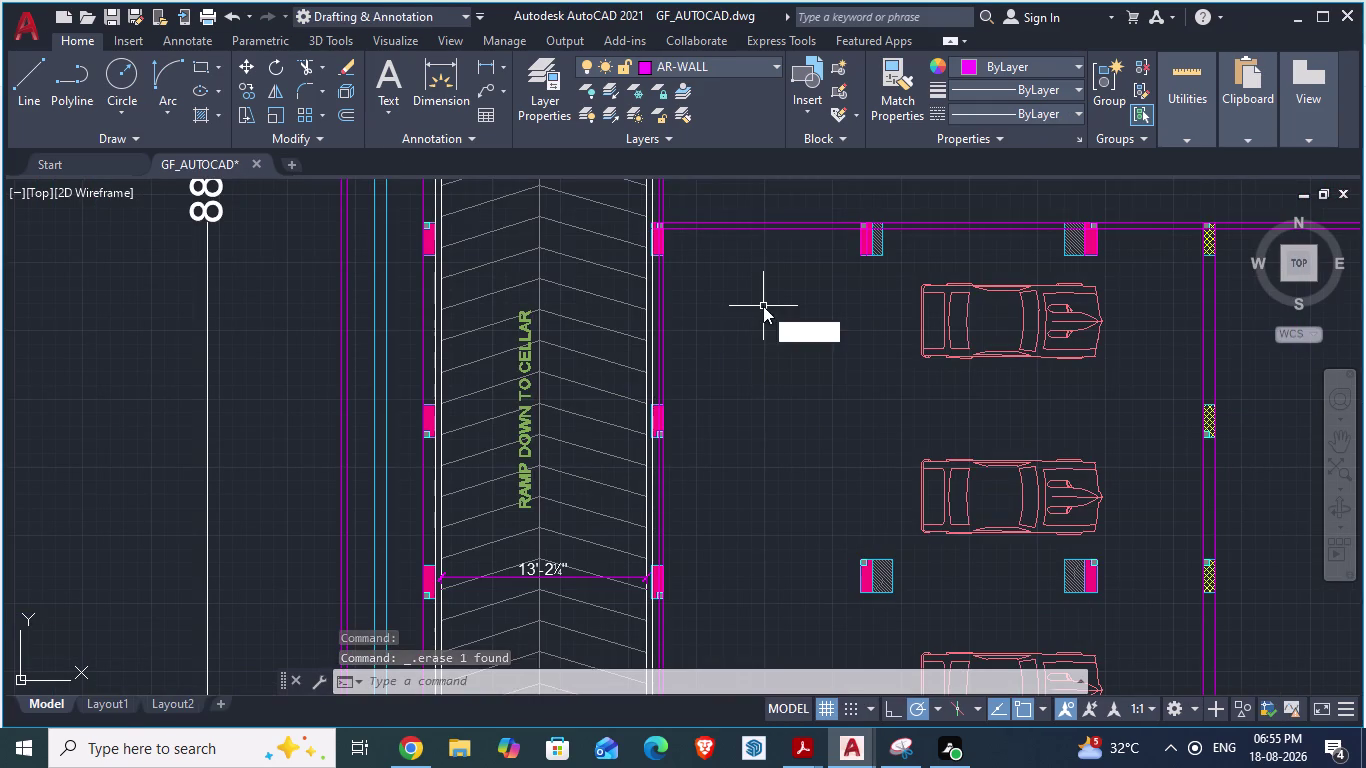
key(Return)
scroll(up, 3)
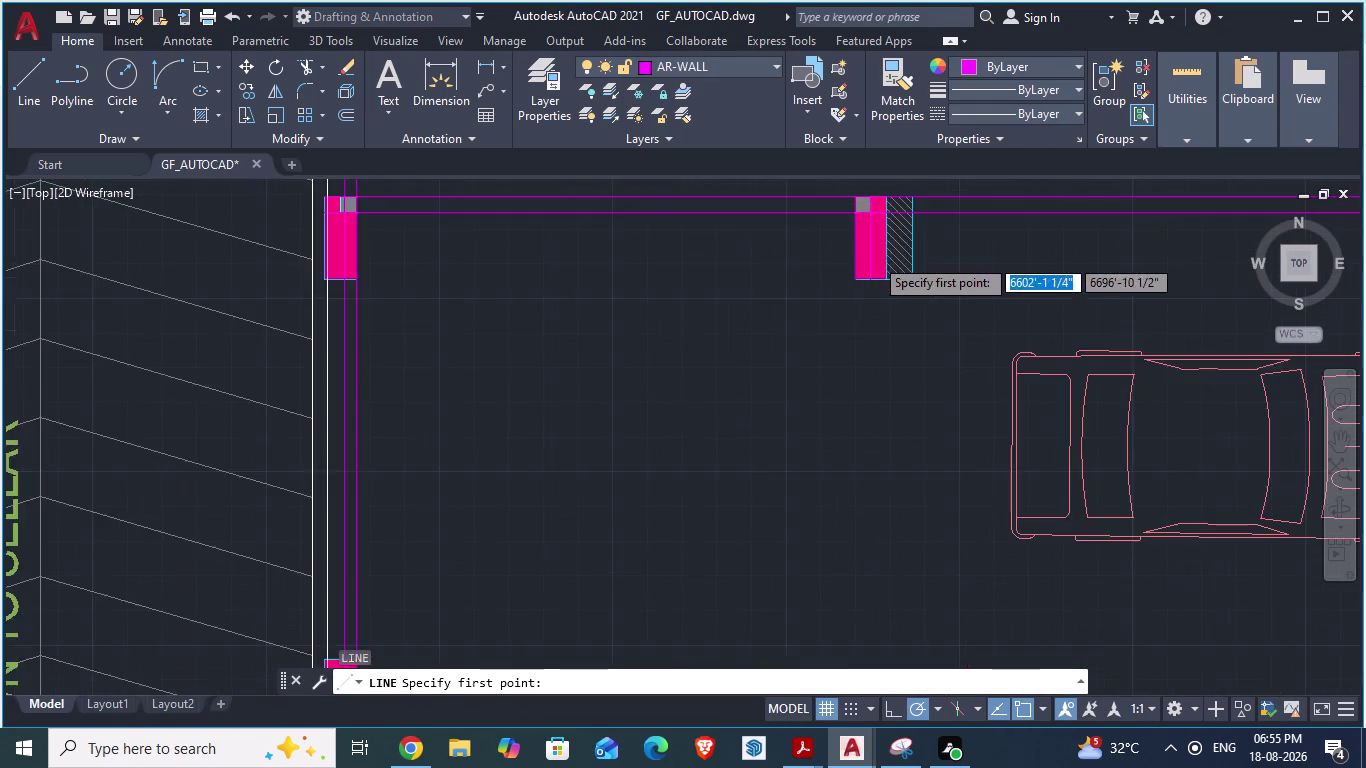
click(706, 64)
click(706, 64)
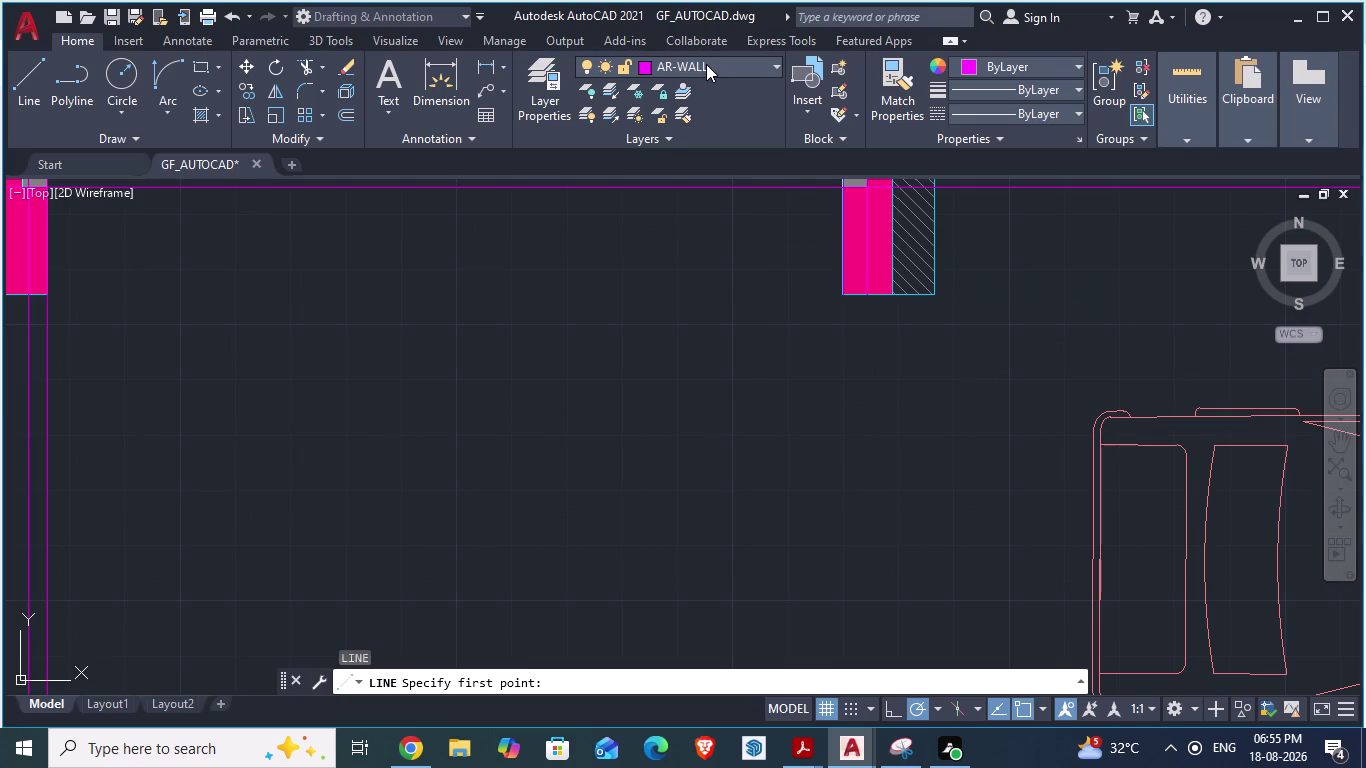
click(710, 64)
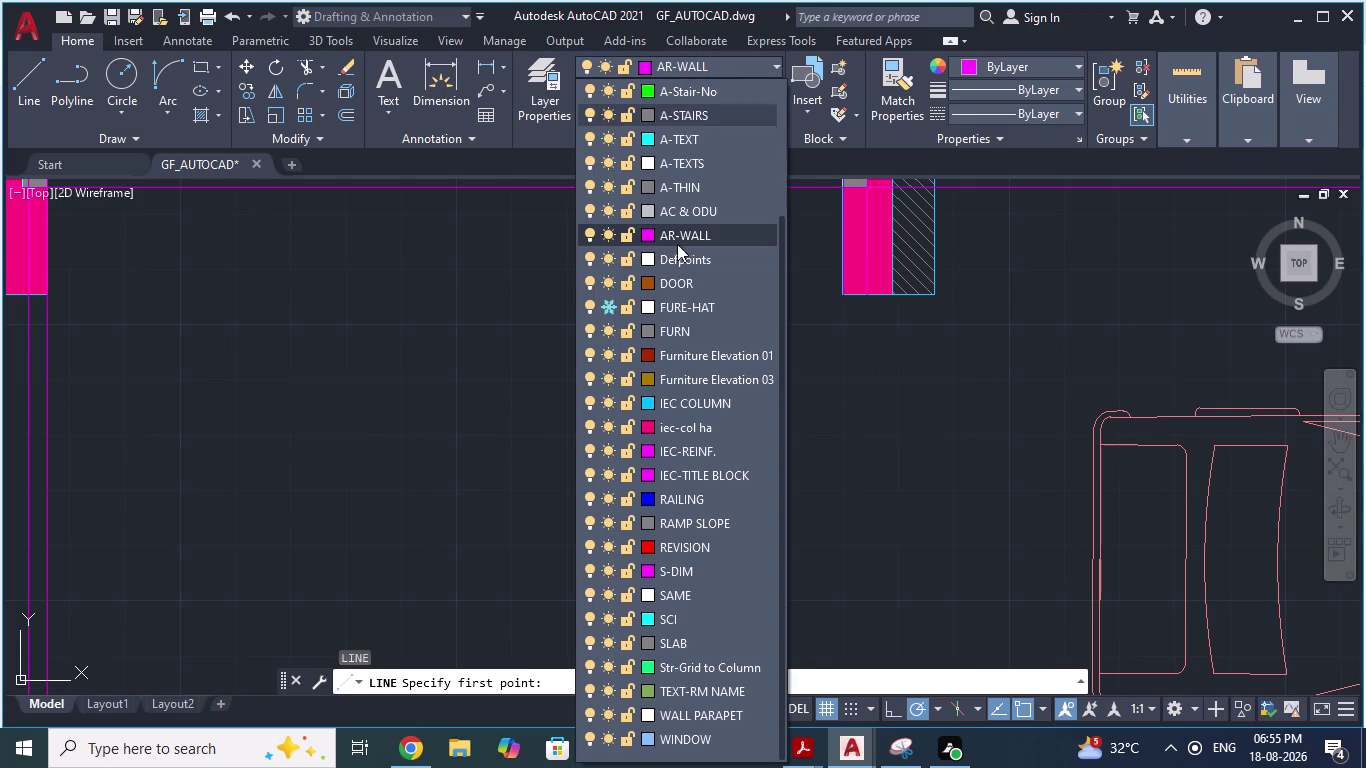
click(672, 497)
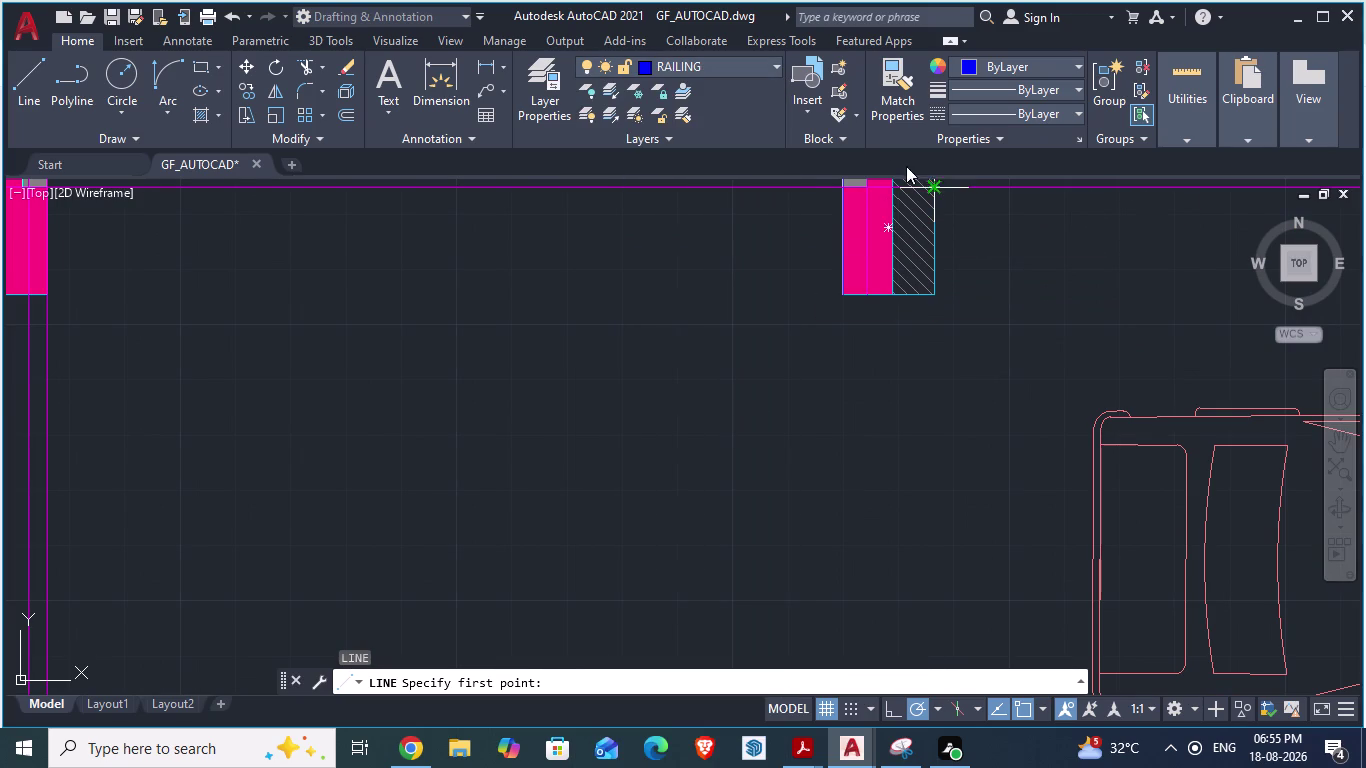
click(778, 66)
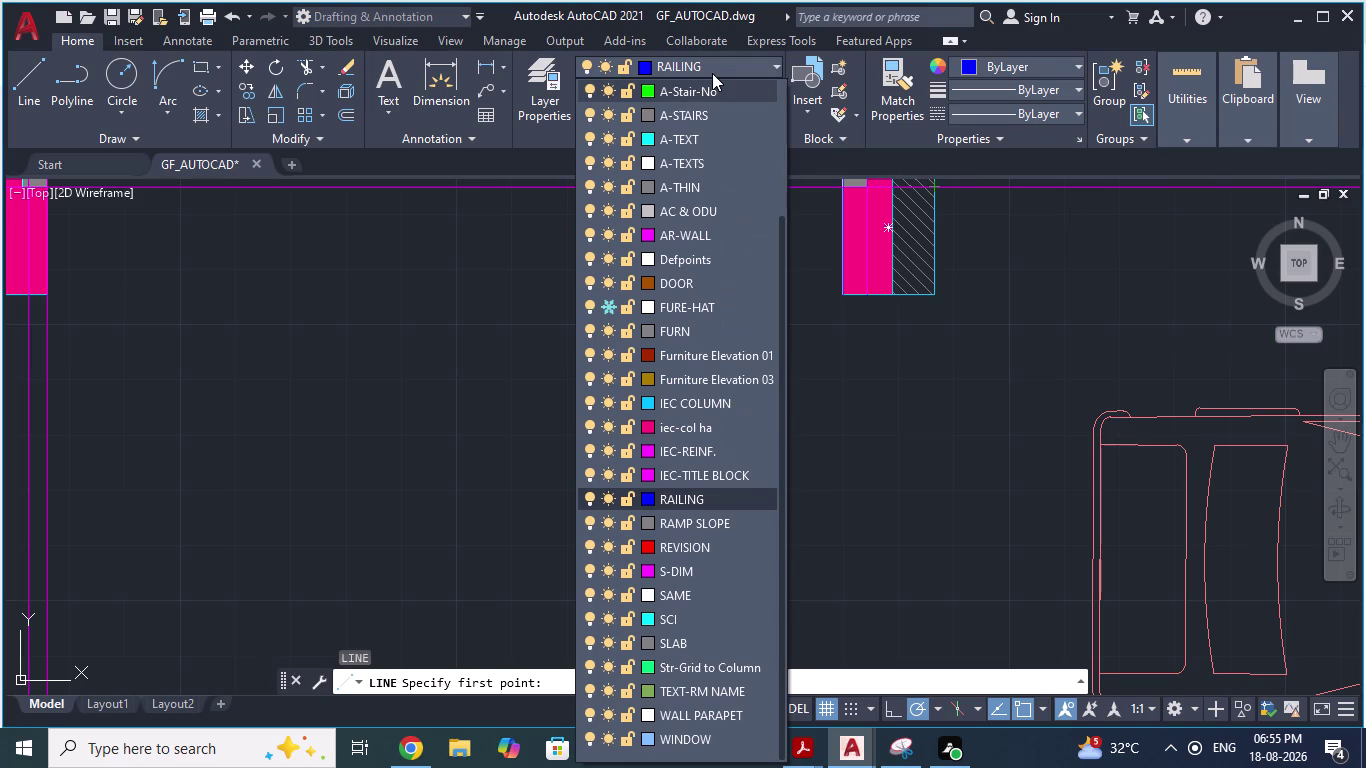
scroll(up, 3)
drag(785, 240, 783, 140)
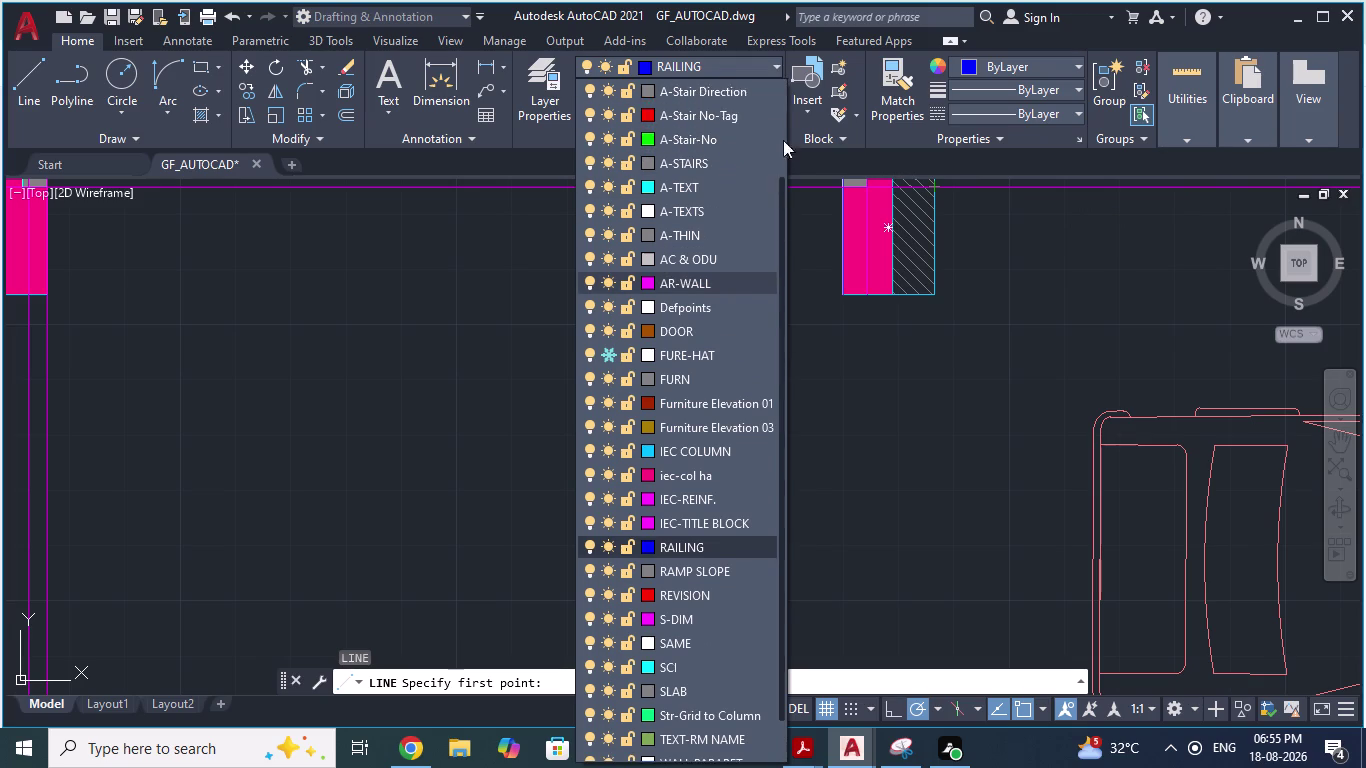
drag(783, 140, 778, 64)
click(656, 92)
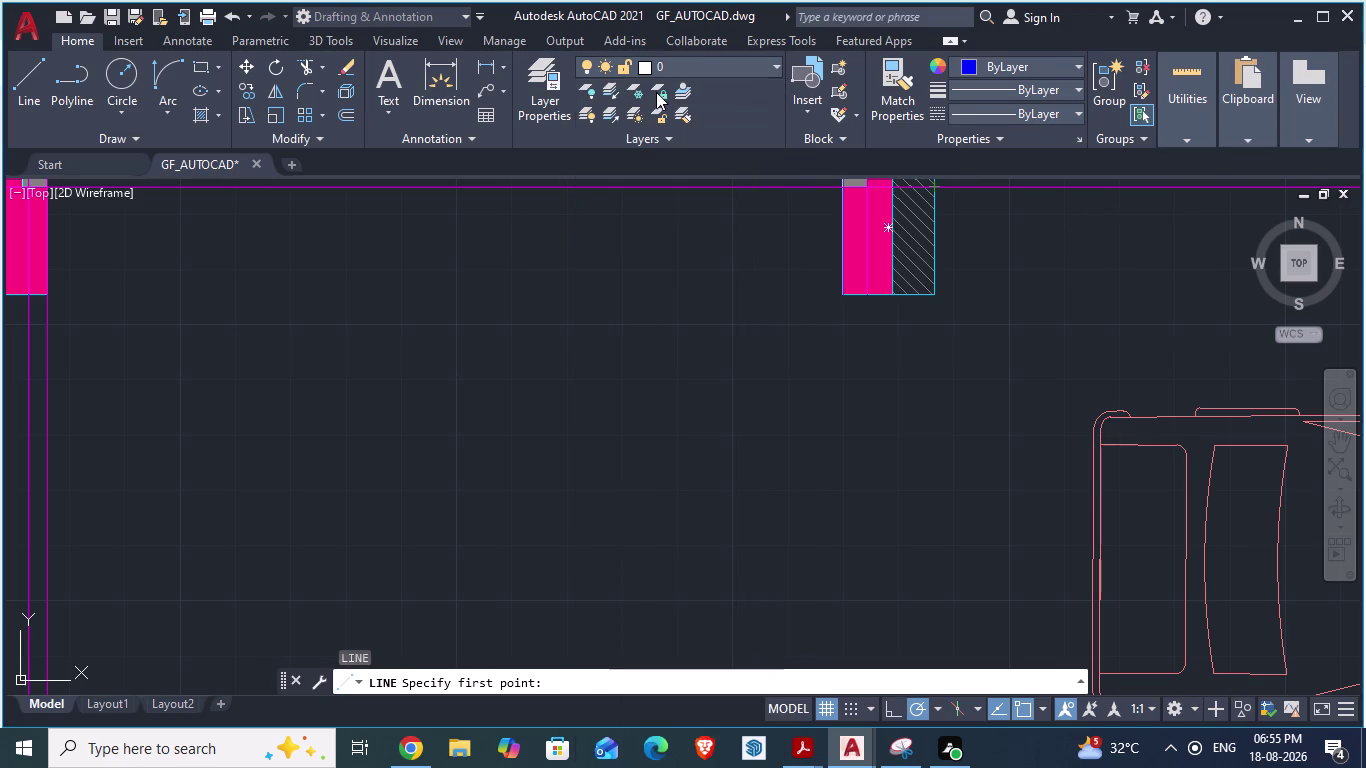
Draw the vertical driveway line down to the column.
click(847, 299)
scroll(down, 3)
scroll(down, 3)
scroll(up, 3)
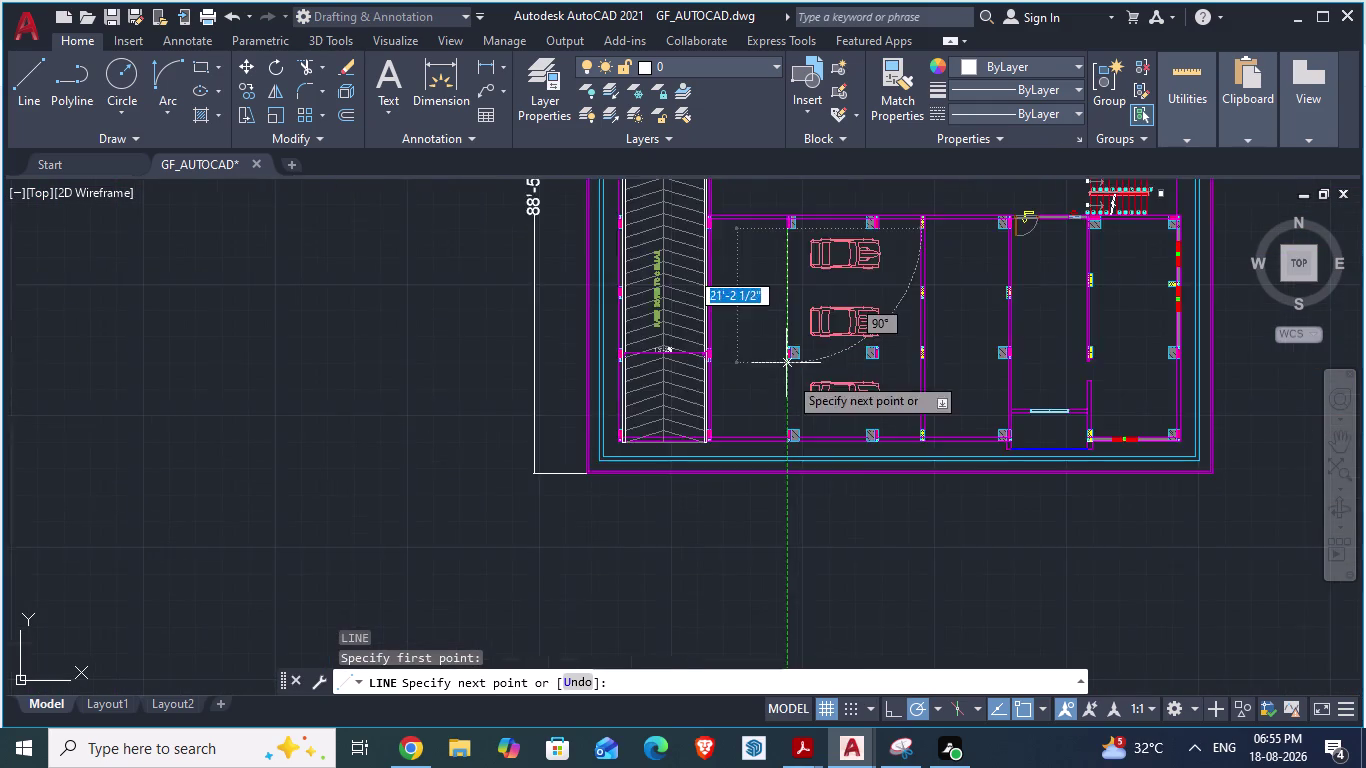
scroll(up, 3)
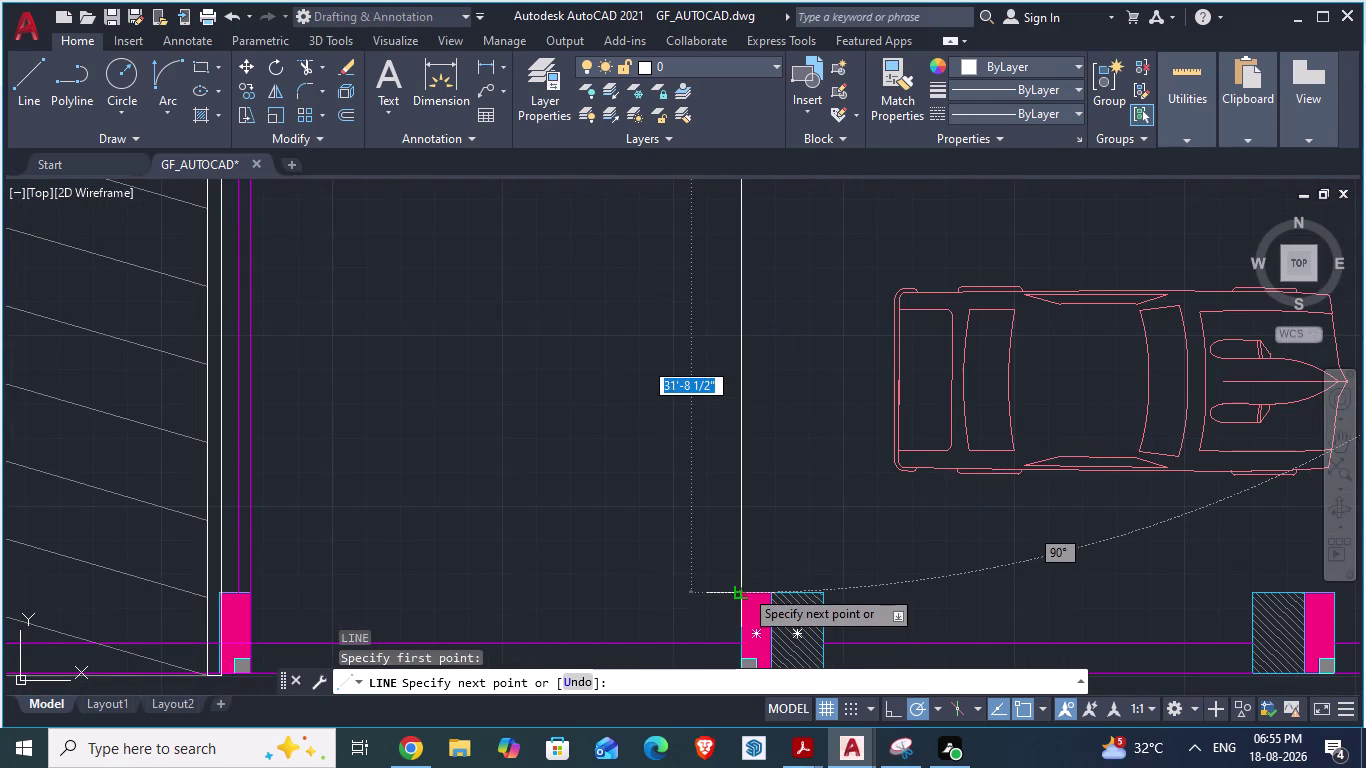
click(744, 588)
key(Return)
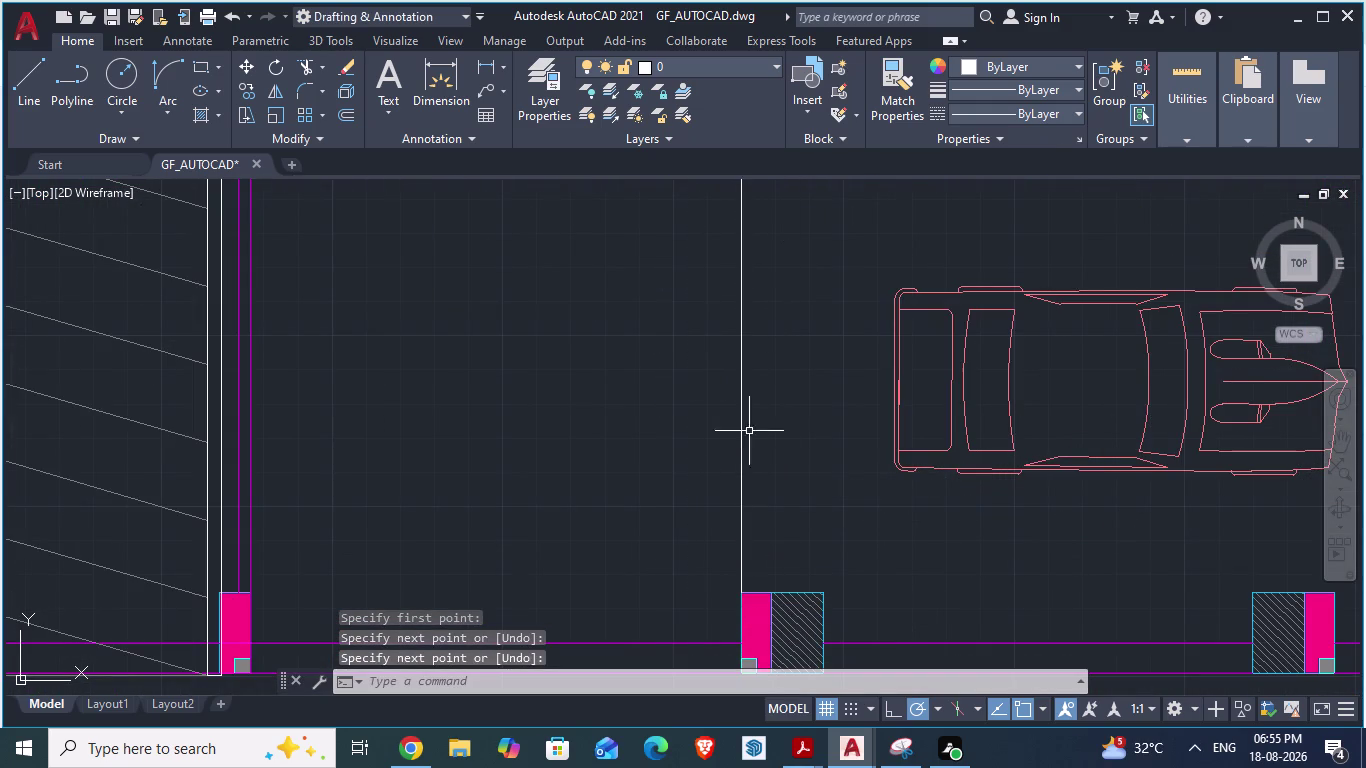
Set the vertical driveway line's colour to Blue in Properties and deselect it.
click(739, 418)
right_click(739, 418)
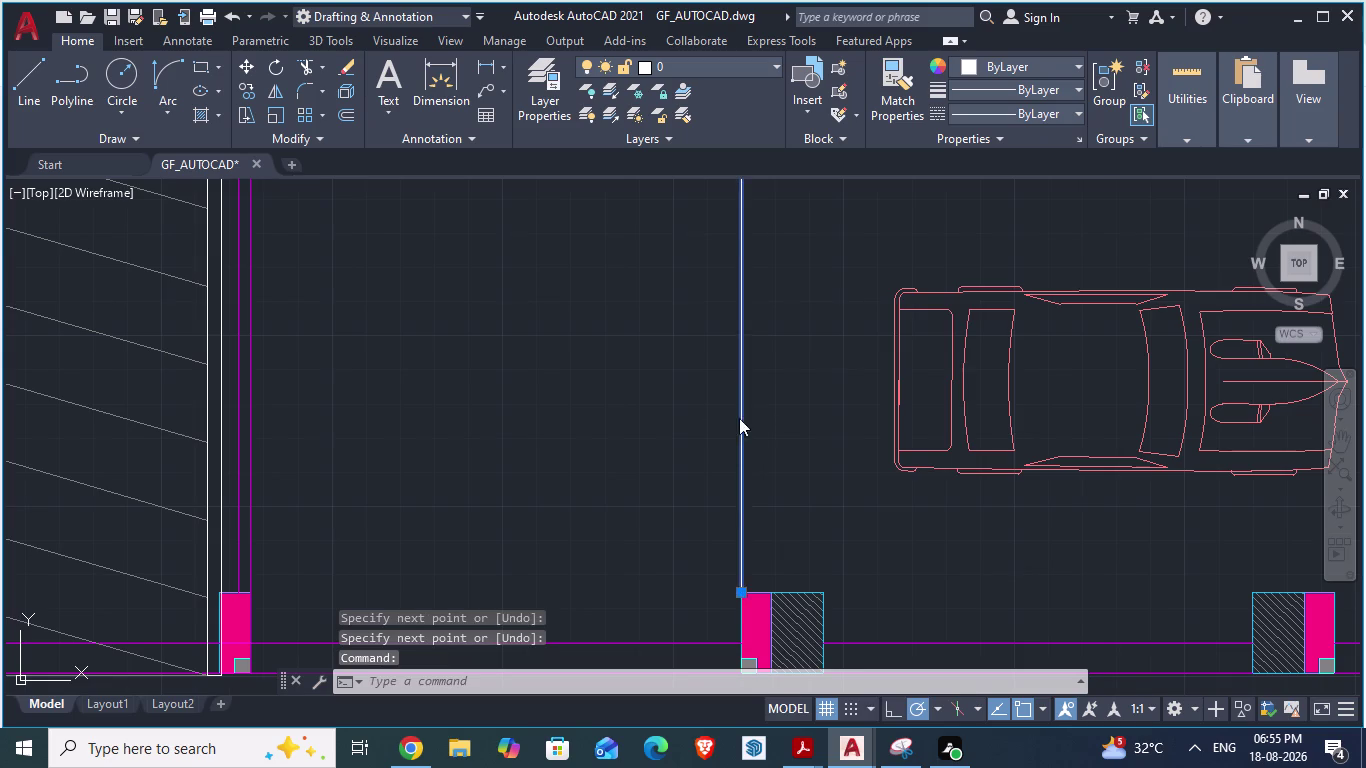
click(800, 692)
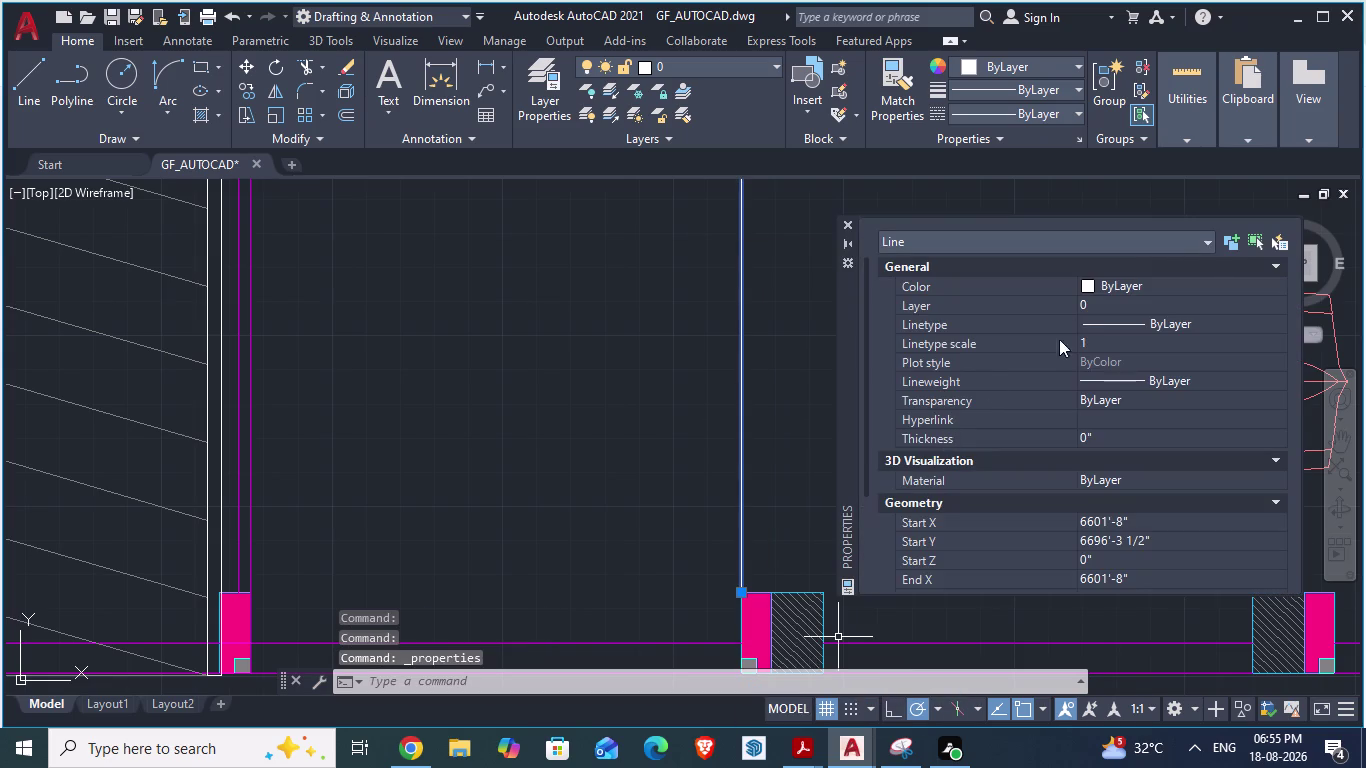
click(1085, 287)
click(1085, 287)
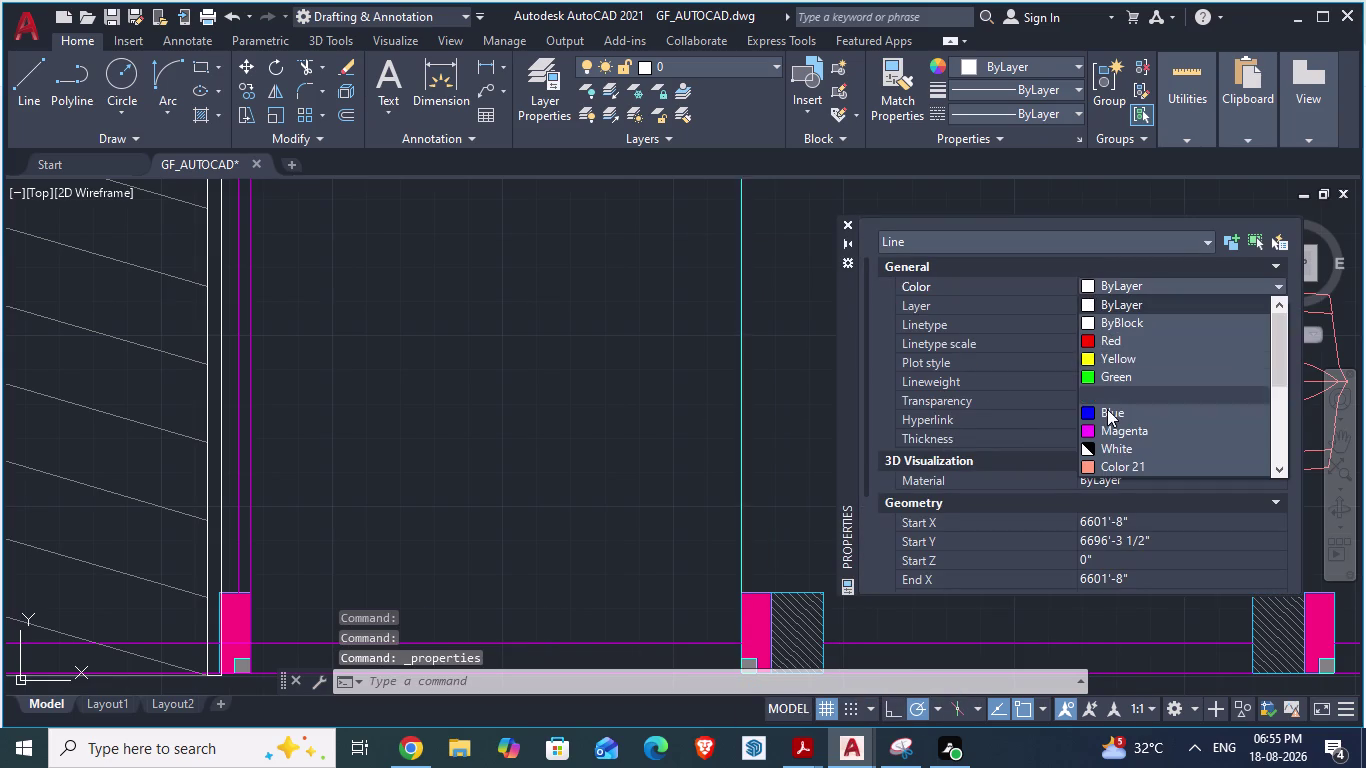
click(1107, 412)
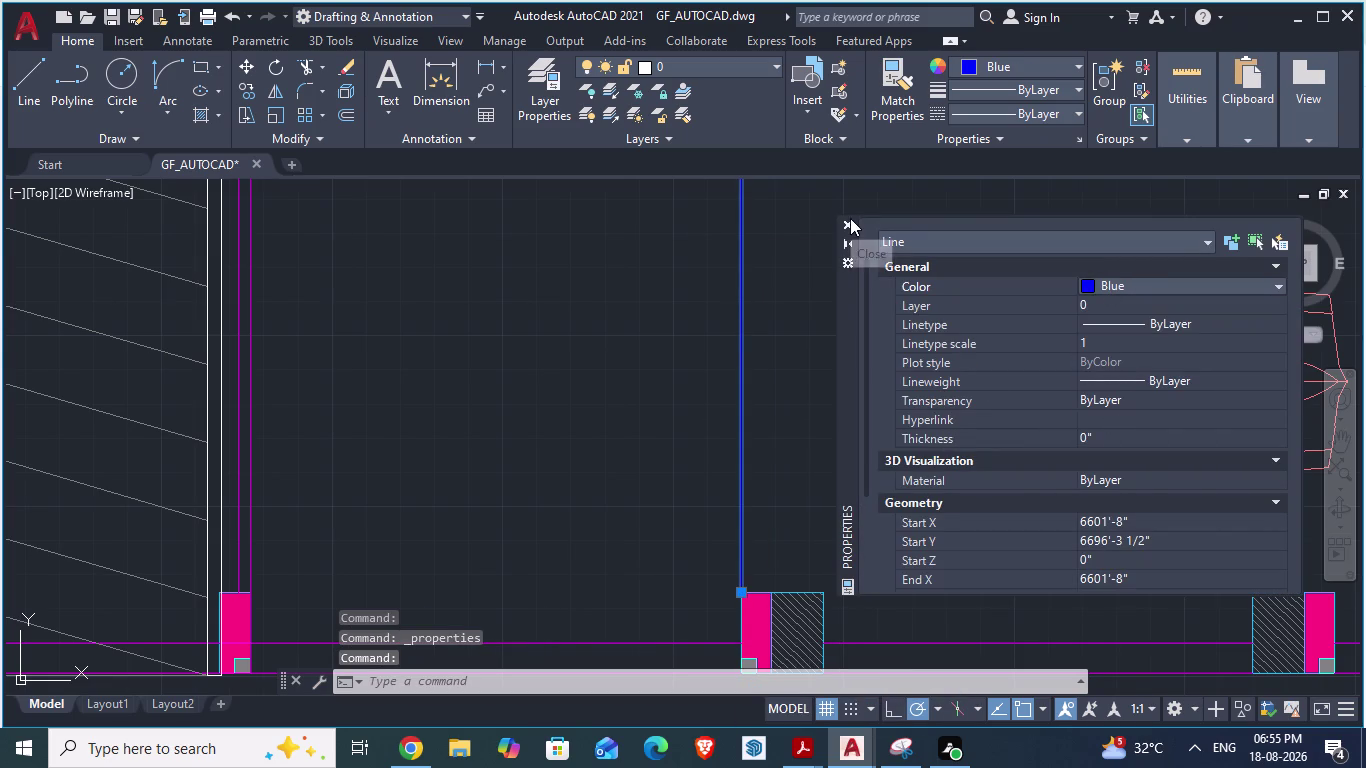
click(850, 218)
scroll(down, 3)
scroll(down, 3)
key(Escape)
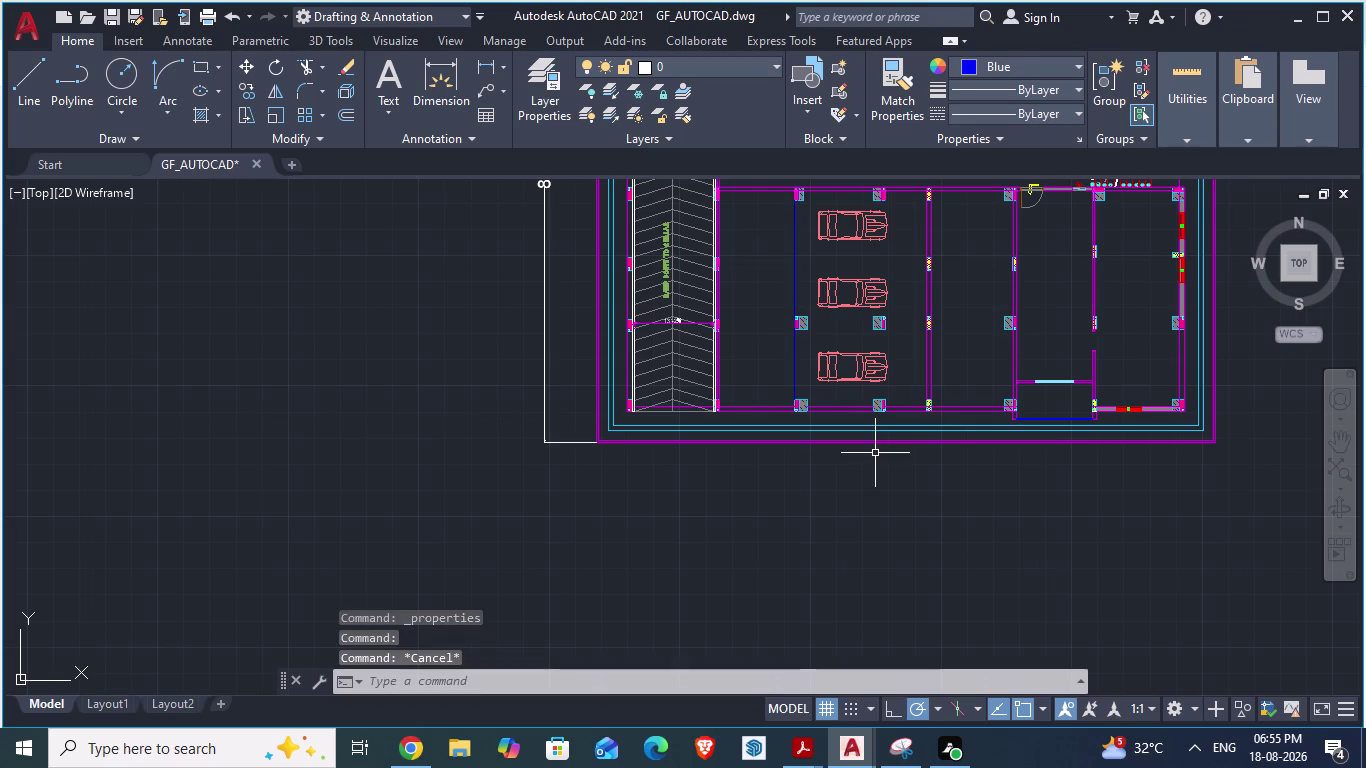
scroll(up, 3)
scroll(down, 3)
scroll(up, 3)
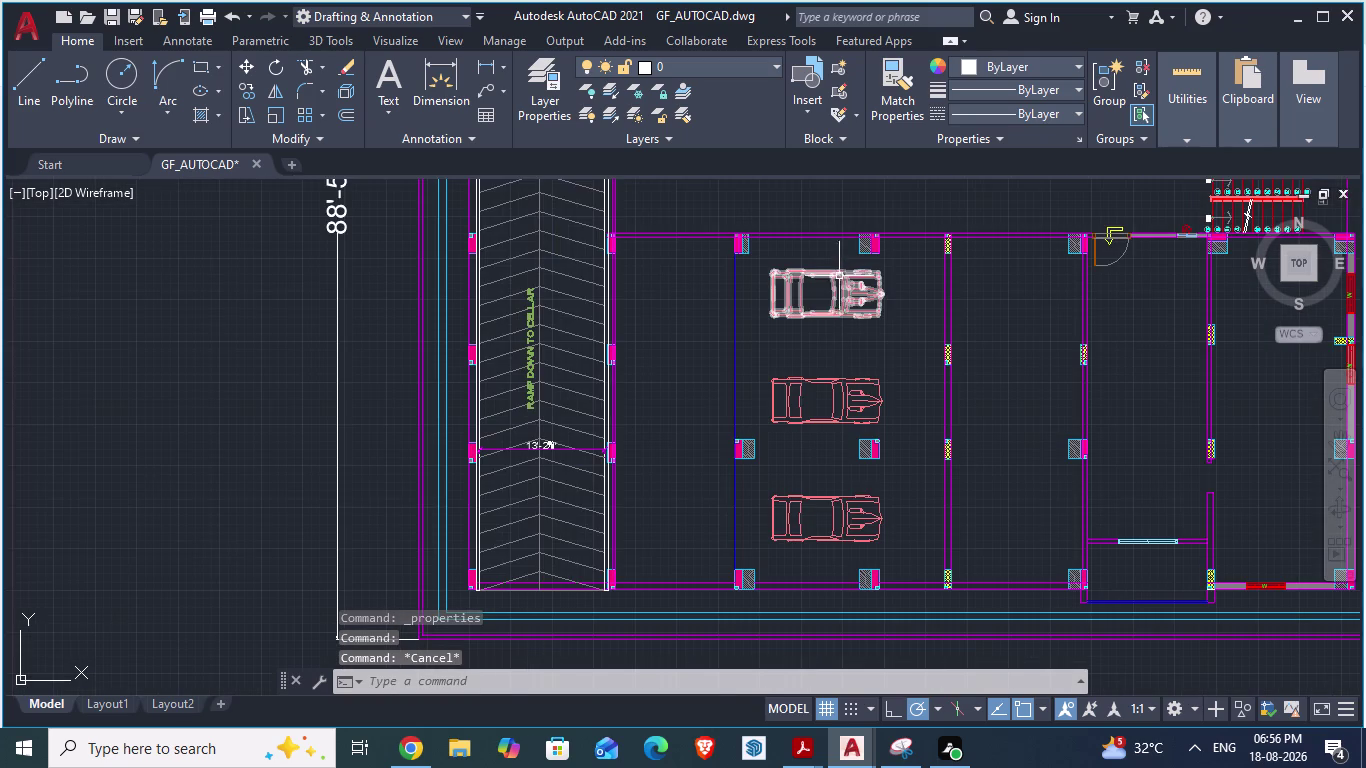
Select the top, middle and bottom car blocks.
click(828, 290)
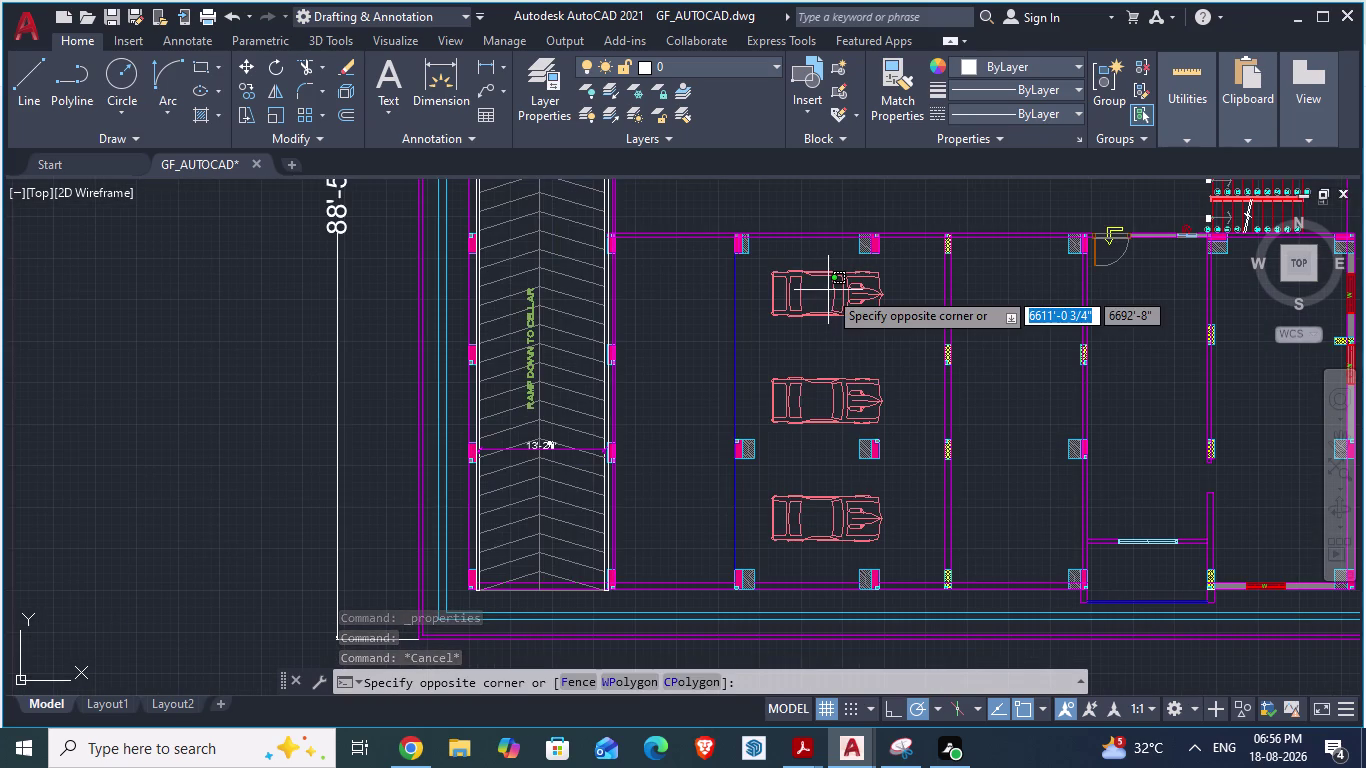
key(Escape)
click(798, 314)
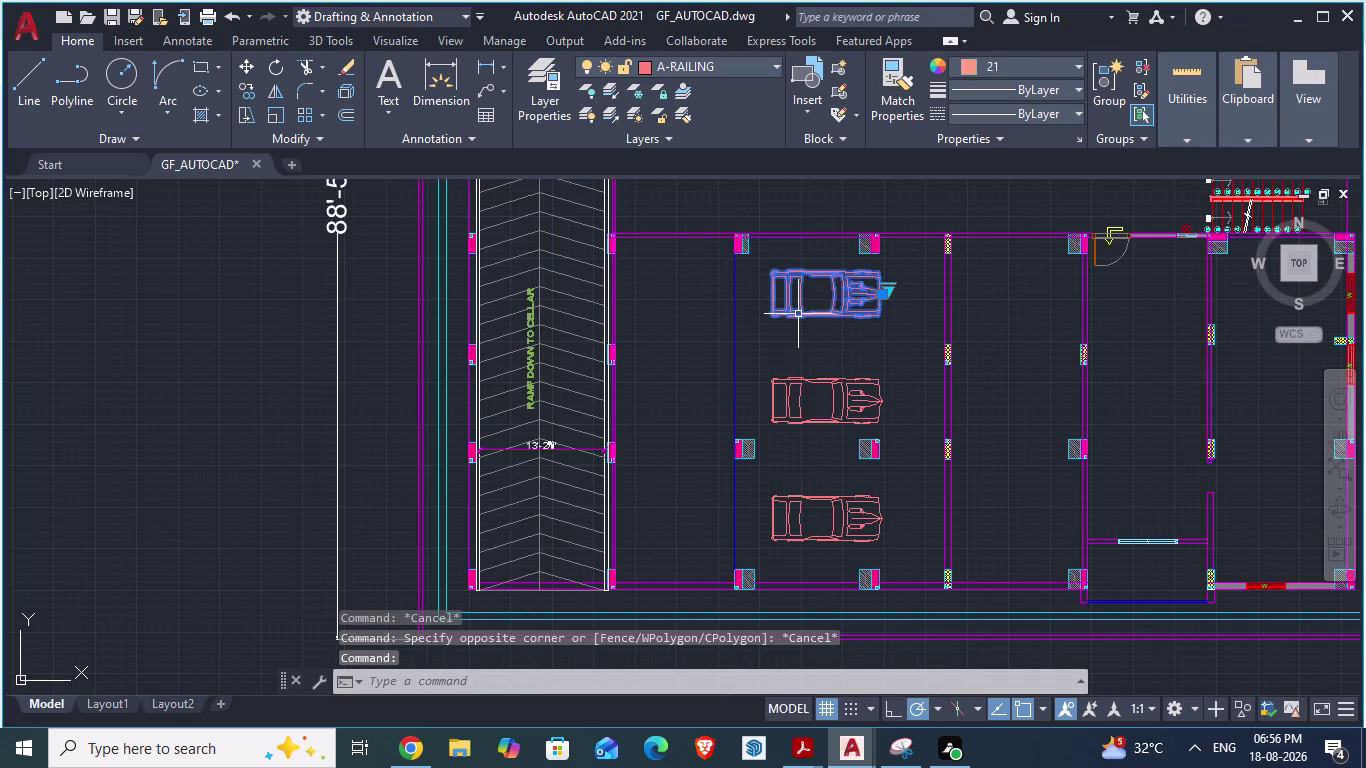
click(798, 379)
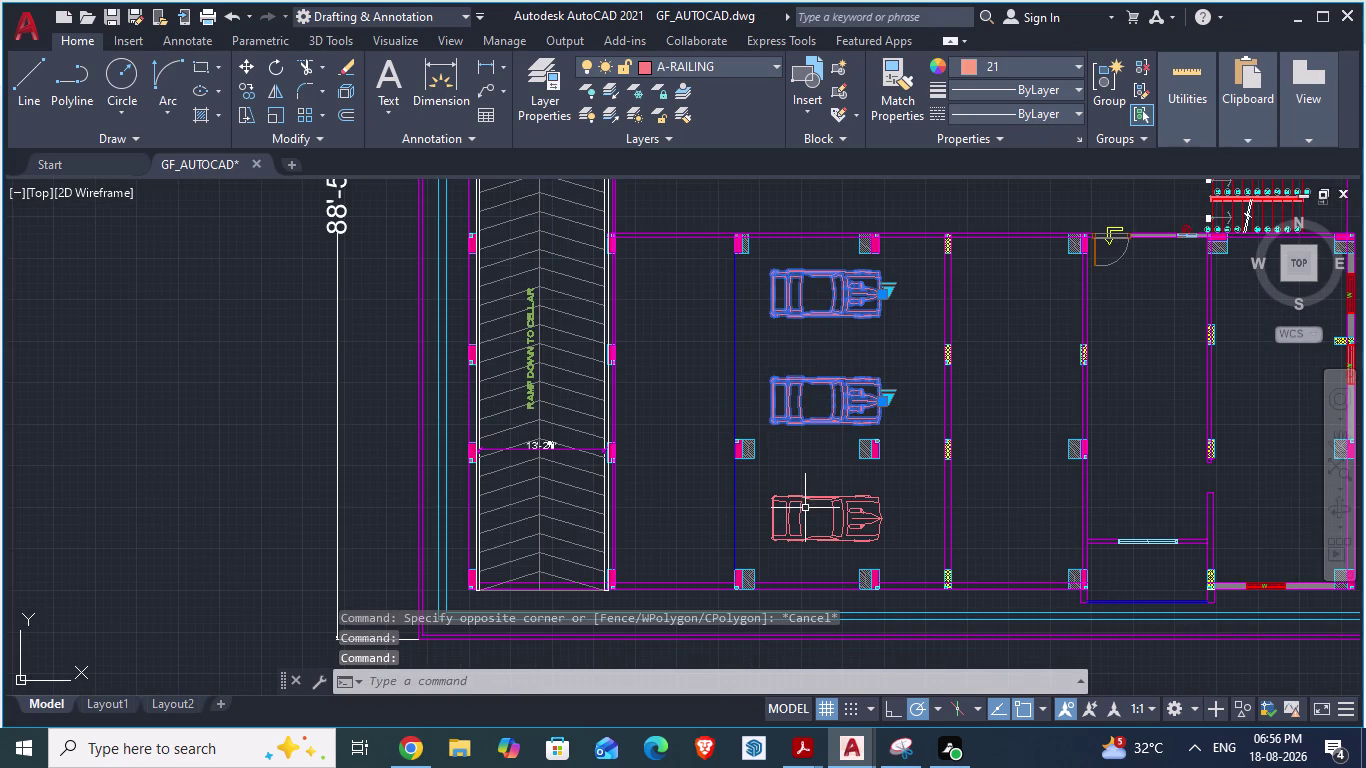
click(799, 502)
Move the three cars left from the bottom car's corner, then switch to ARCH PLANS.
key(m)
key(Return)
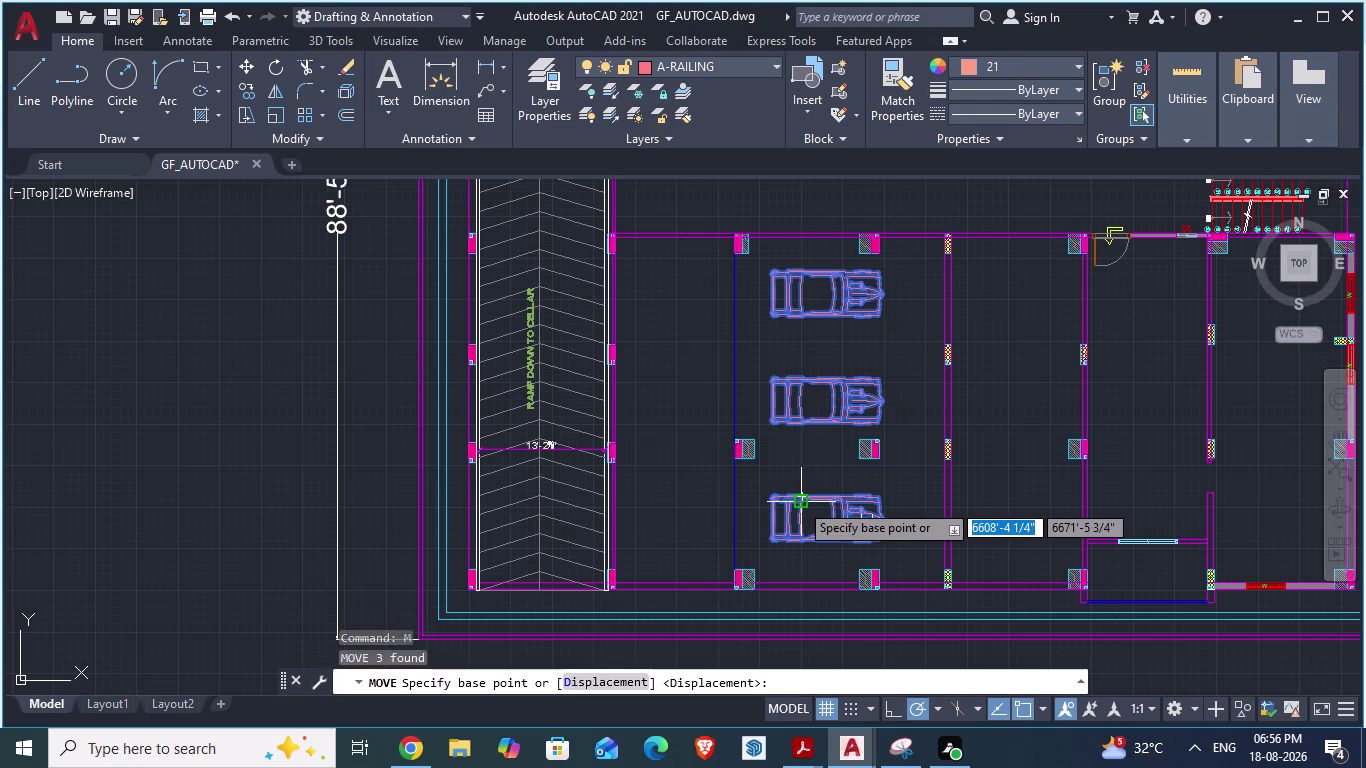
scroll(up, 3)
drag(726, 610, 724, 609)
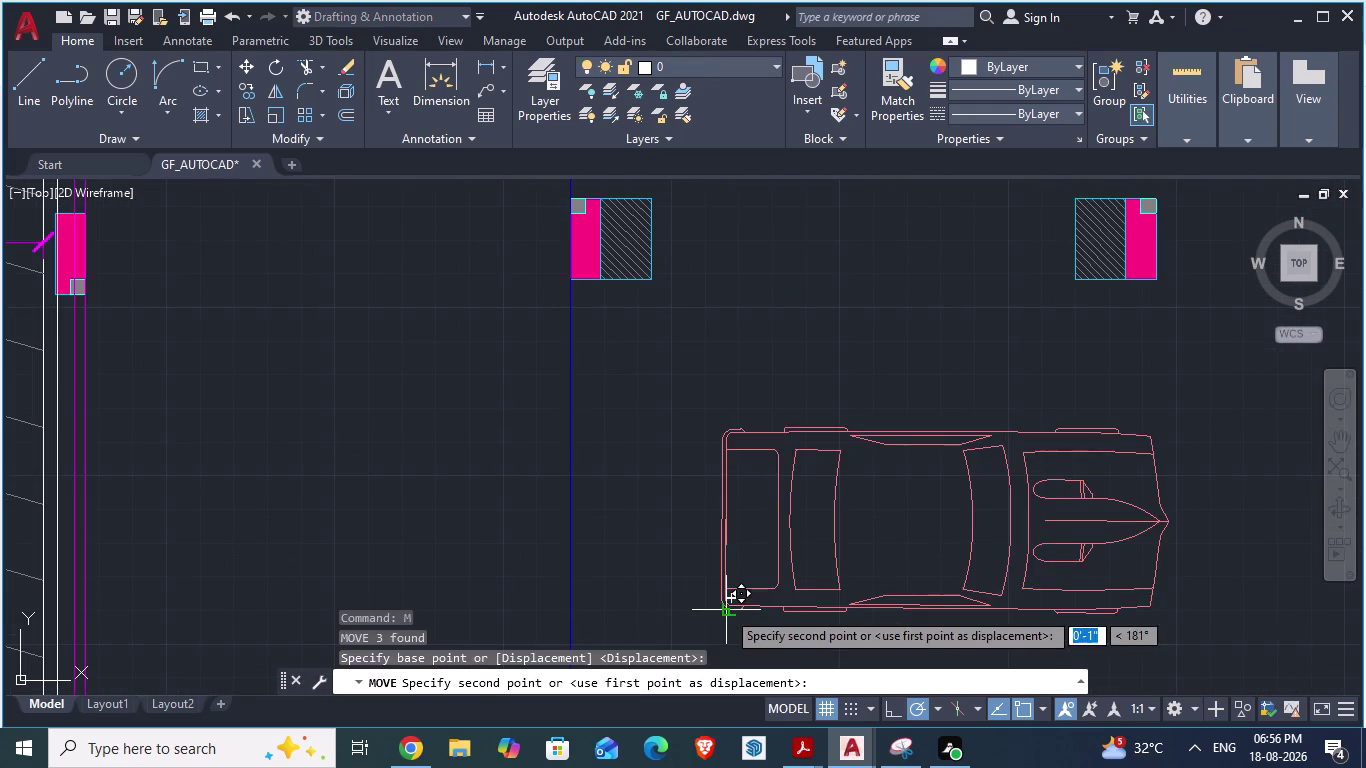
drag(724, 609, 668, 613)
click(668, 613)
scroll(down, 3)
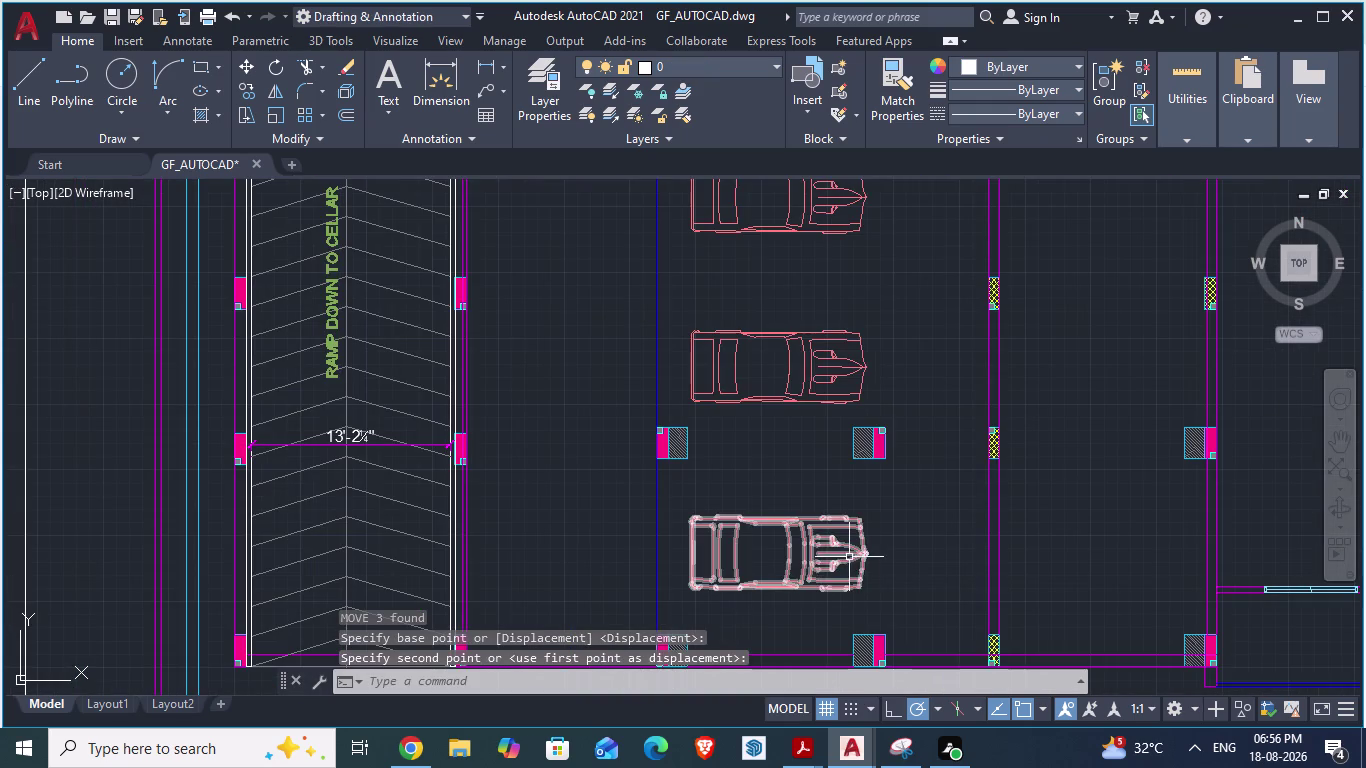
key(Escape)
scroll(down, 3)
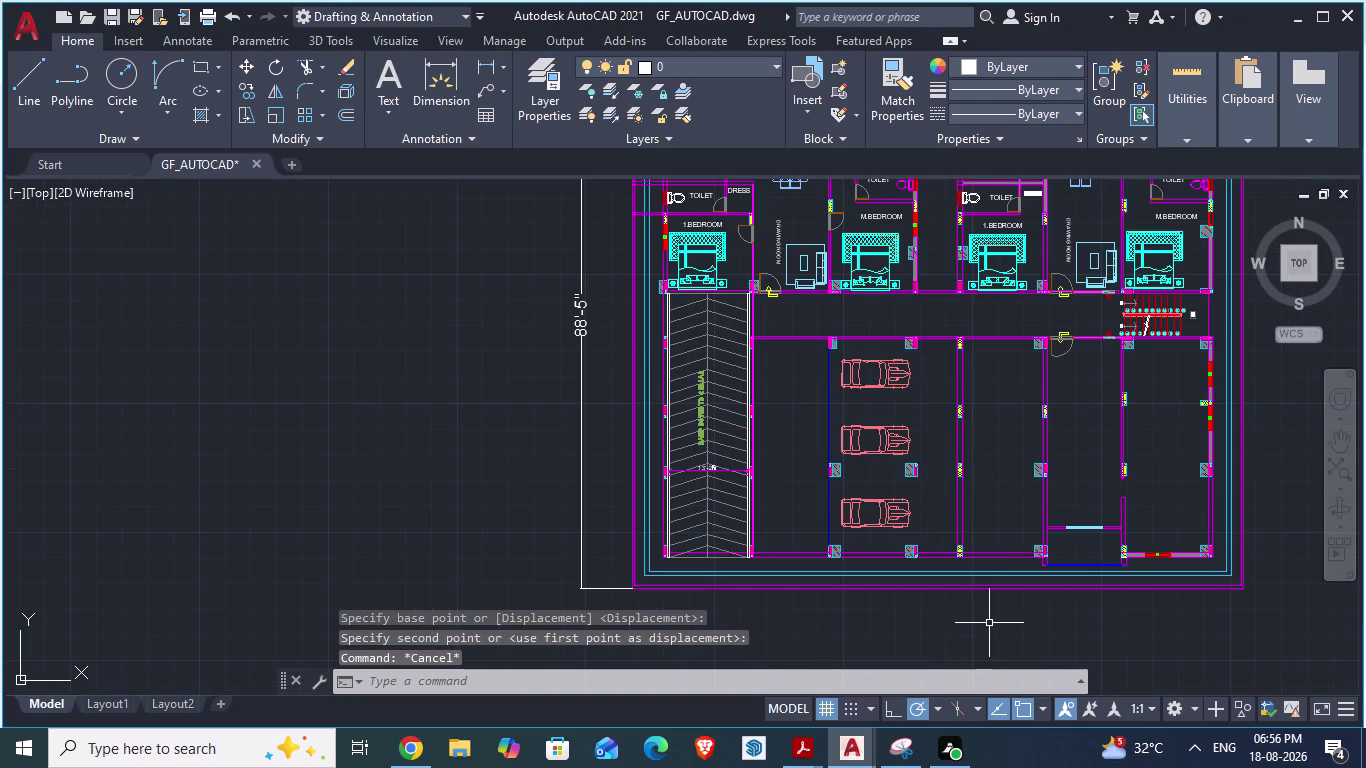
key(alt+Tab)
Return to GF_AUTOCAD and save the drawing.
scroll(down, 3)
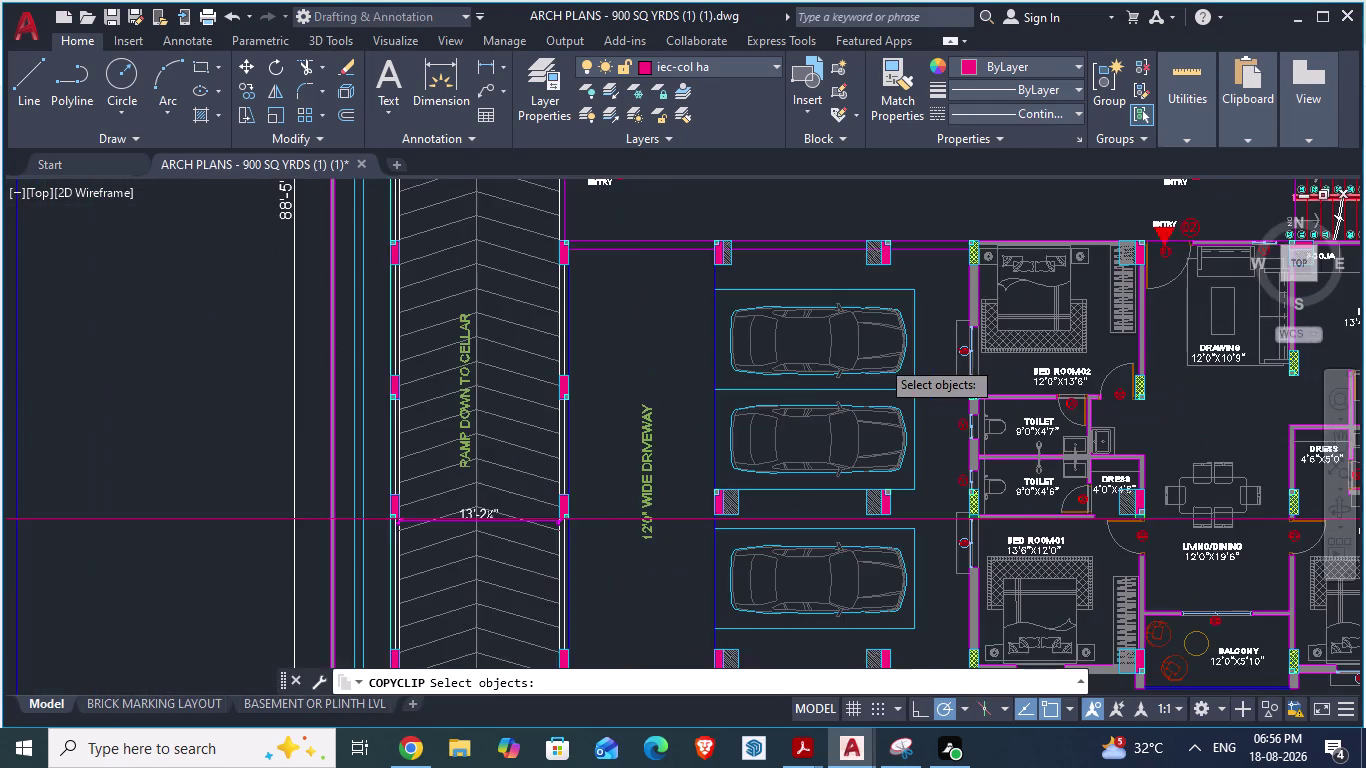
key(alt+Tab)
scroll(down, 3)
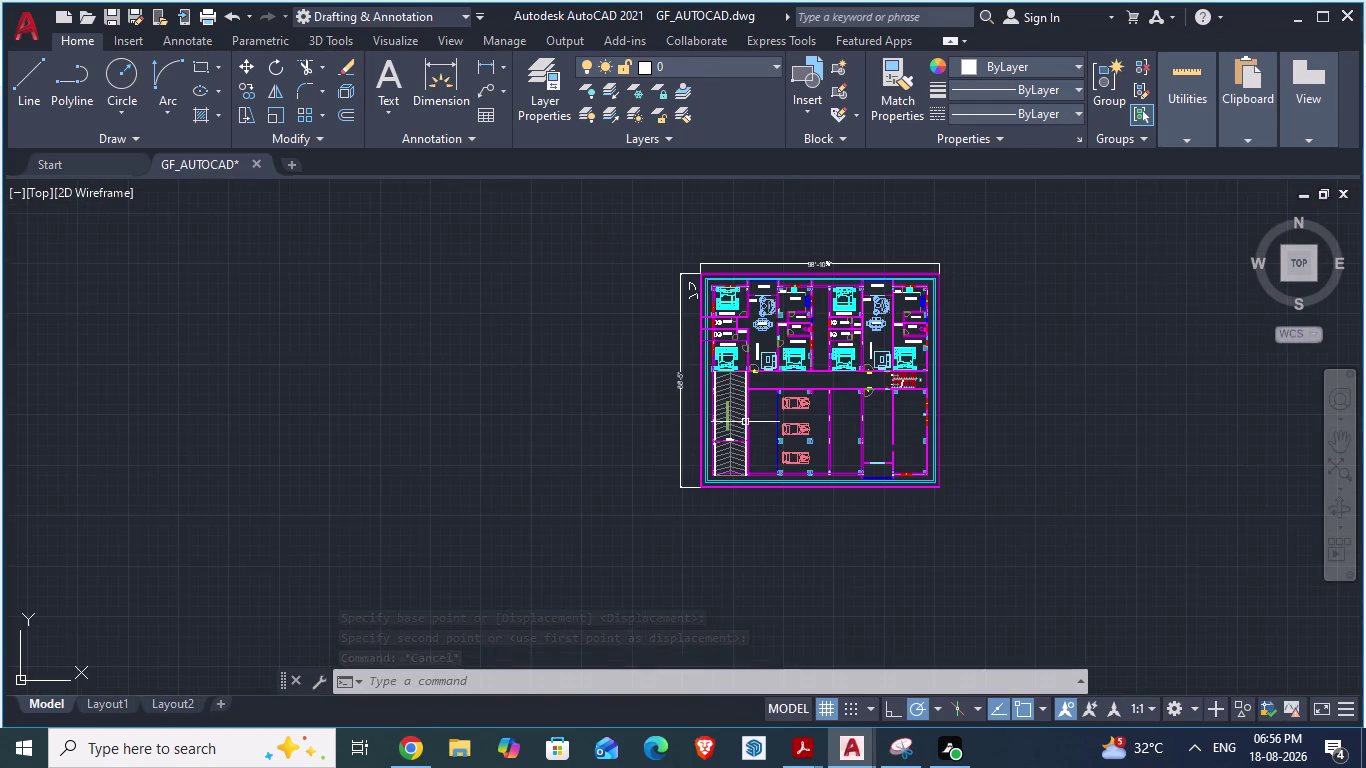
scroll(up, 3)
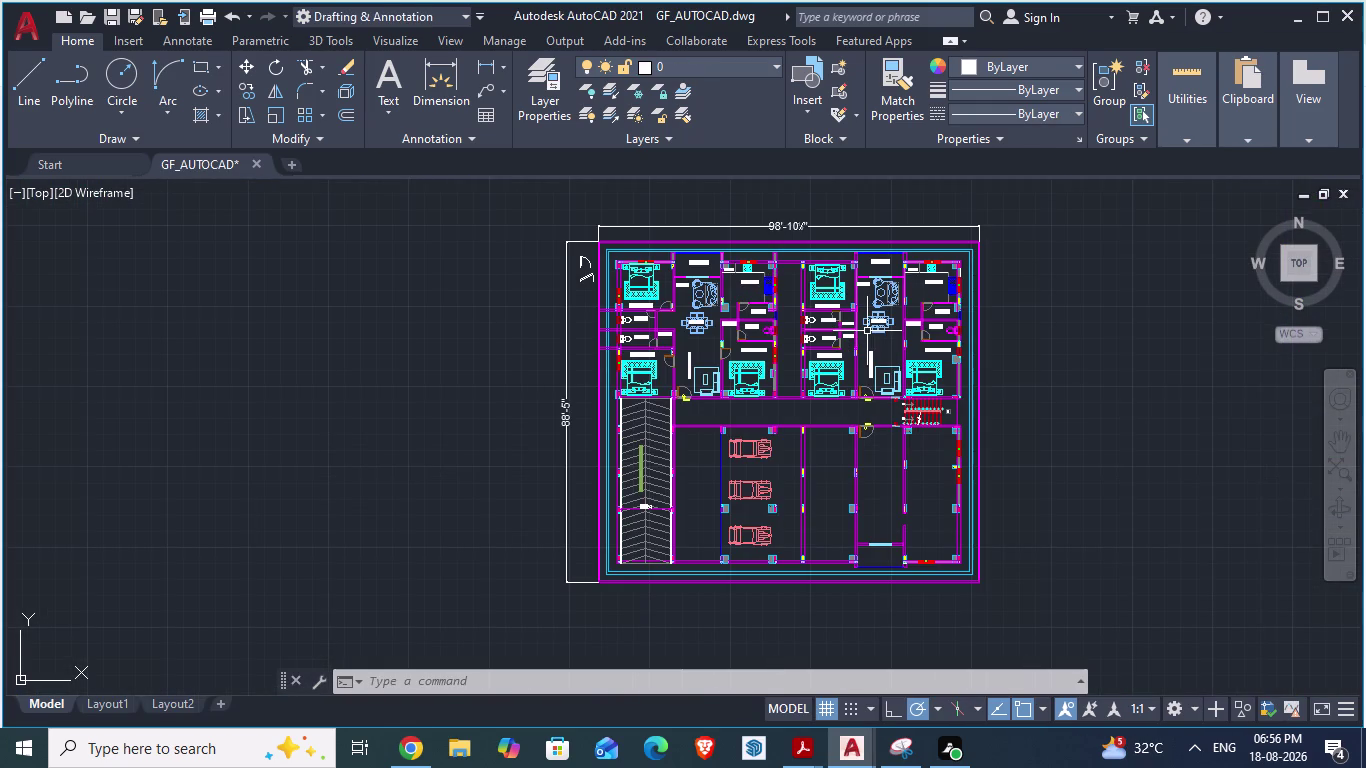
key(ctrl+s)
scroll(up, 3)
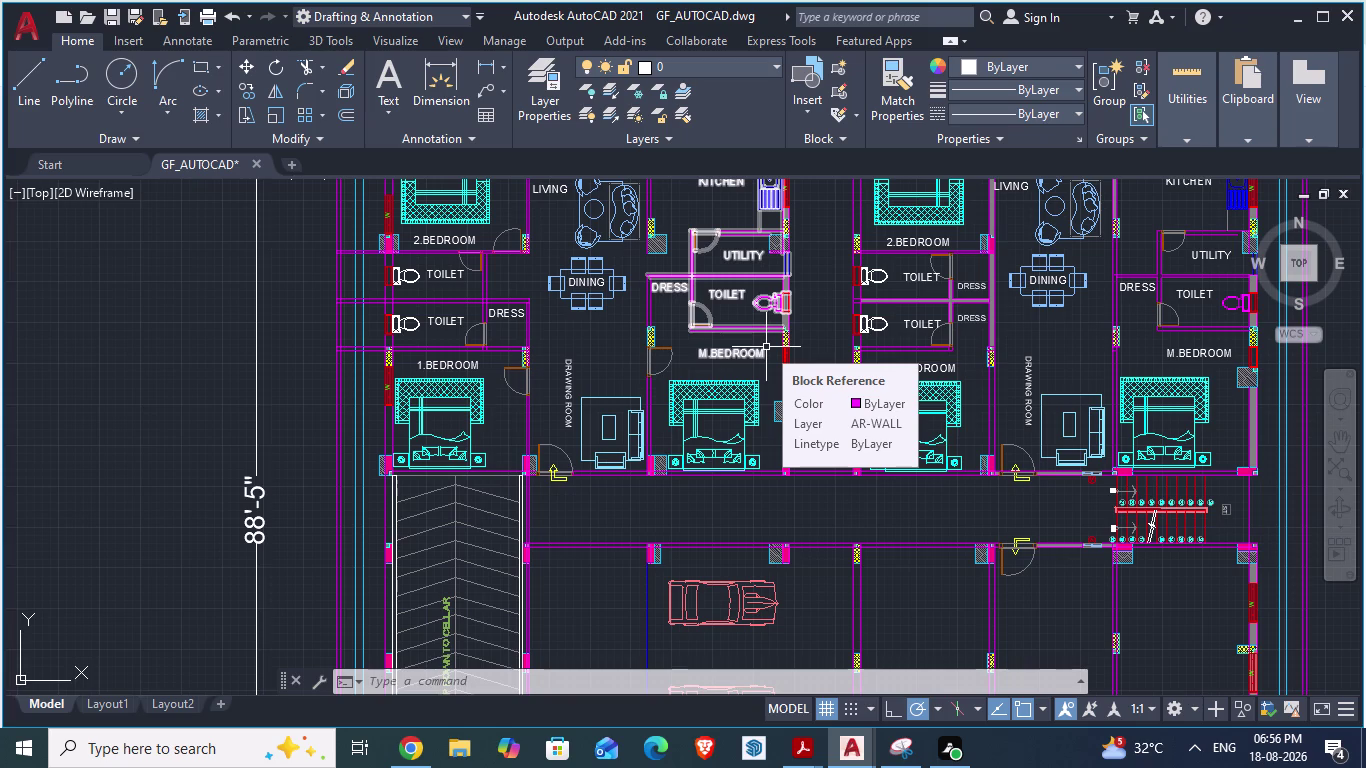
key(Escape)
scroll(down, 3)
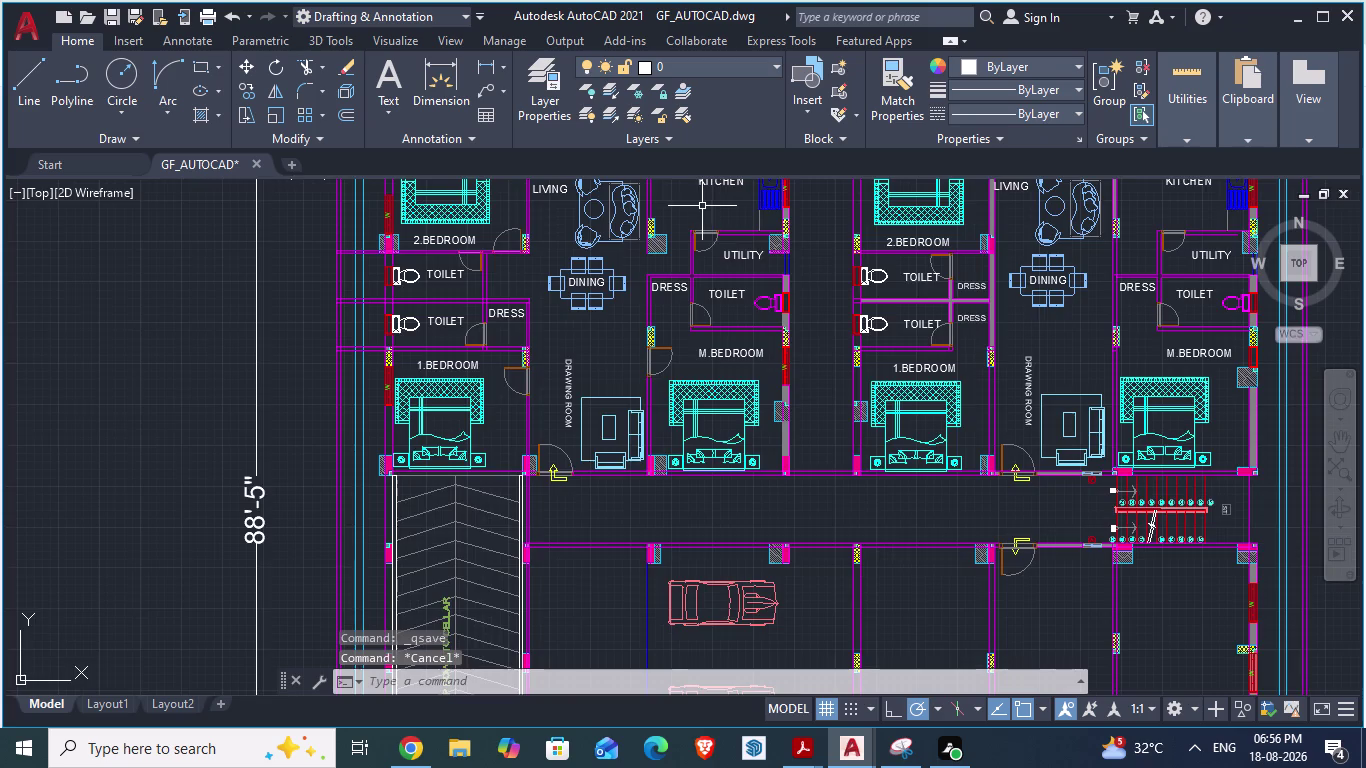
scroll(up, 3)
Zoom around the ARCH PLANS ground floor to compare it with GF_AUTOCAD.
key(alt+Tab)
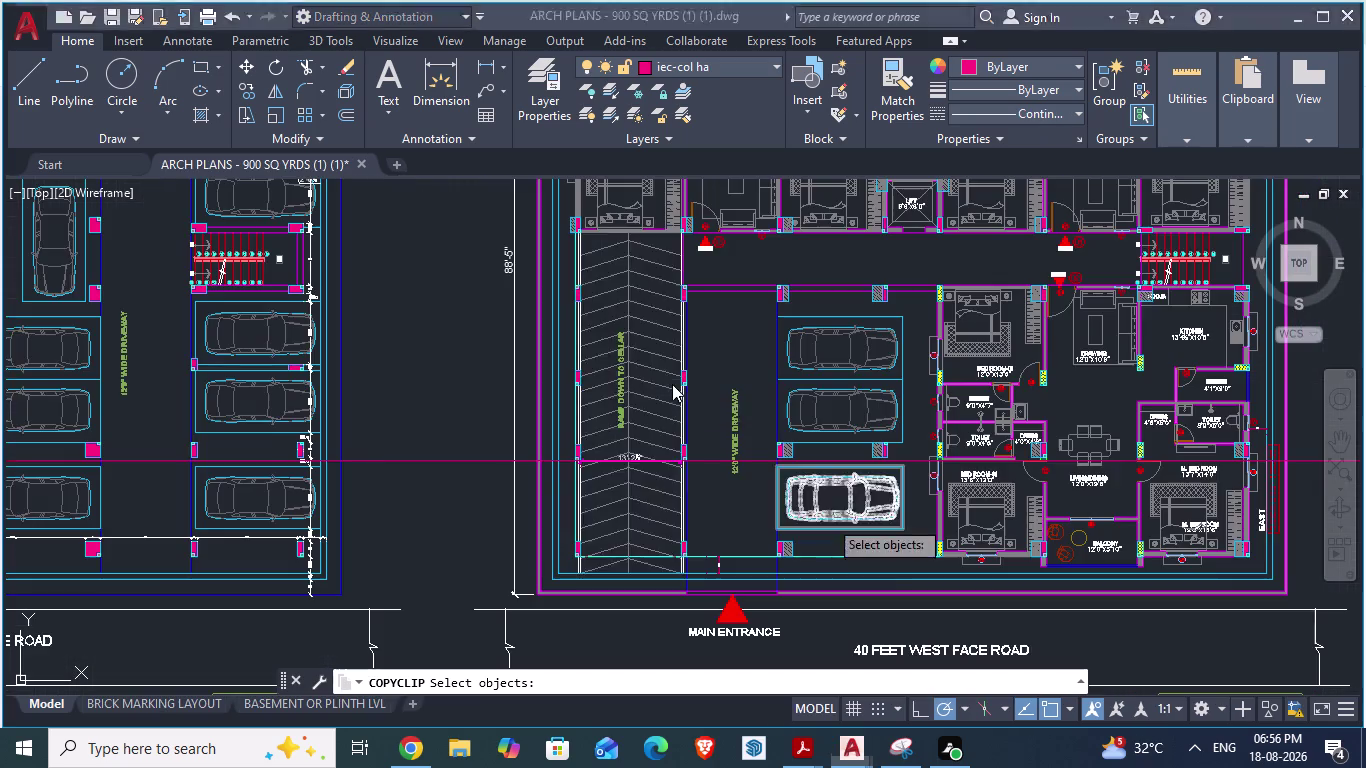
scroll(down, 3)
scroll(up, 3)
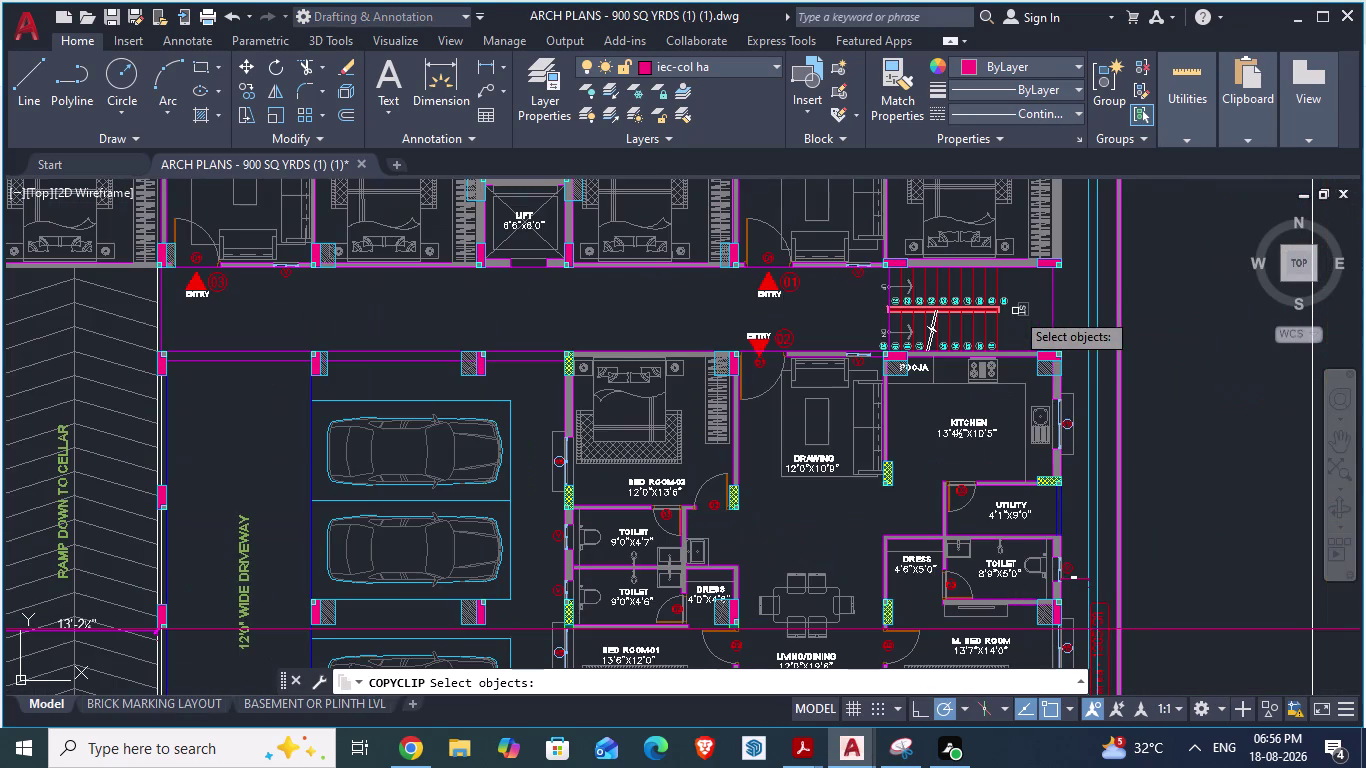
scroll(down, 3)
scroll(down, 3)
scroll(up, 3)
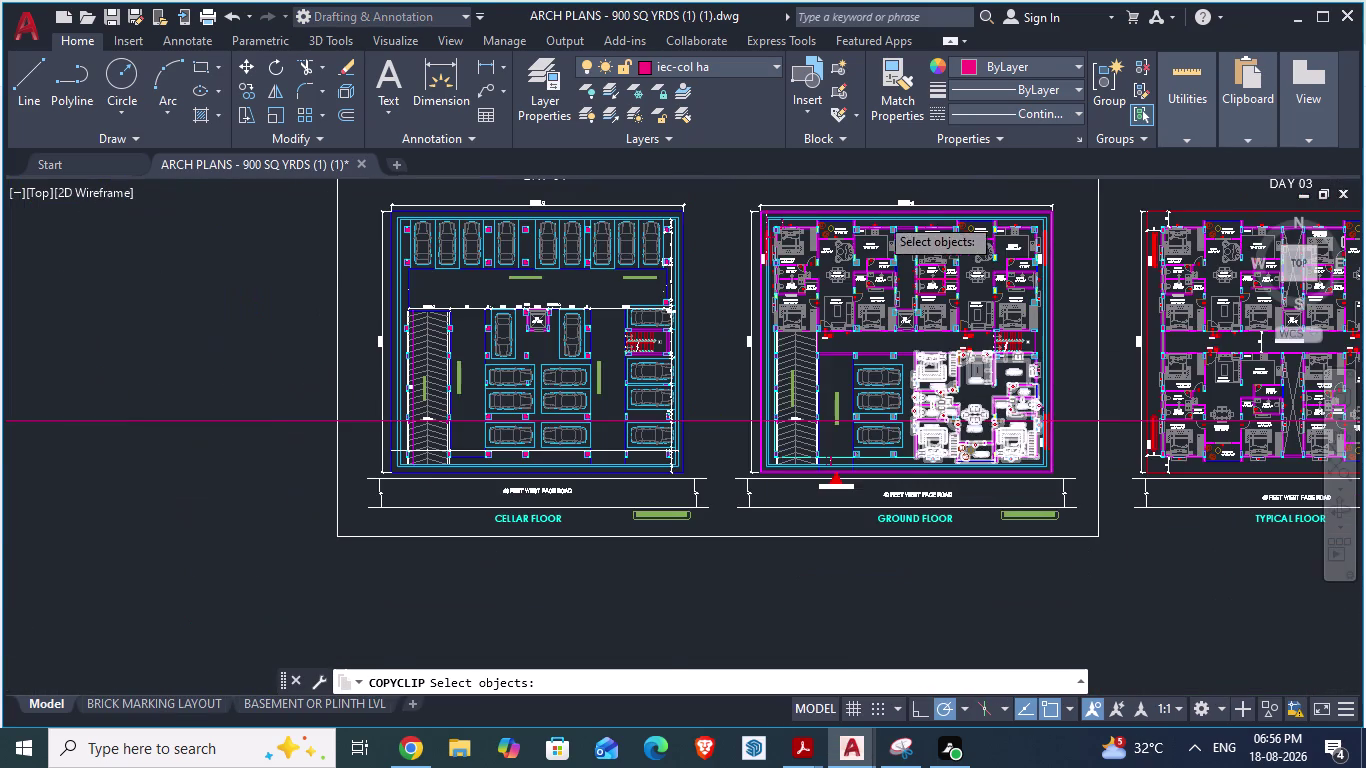
scroll(up, 3)
scroll(up, 3)
scroll(down, 3)
scroll(up, 3)
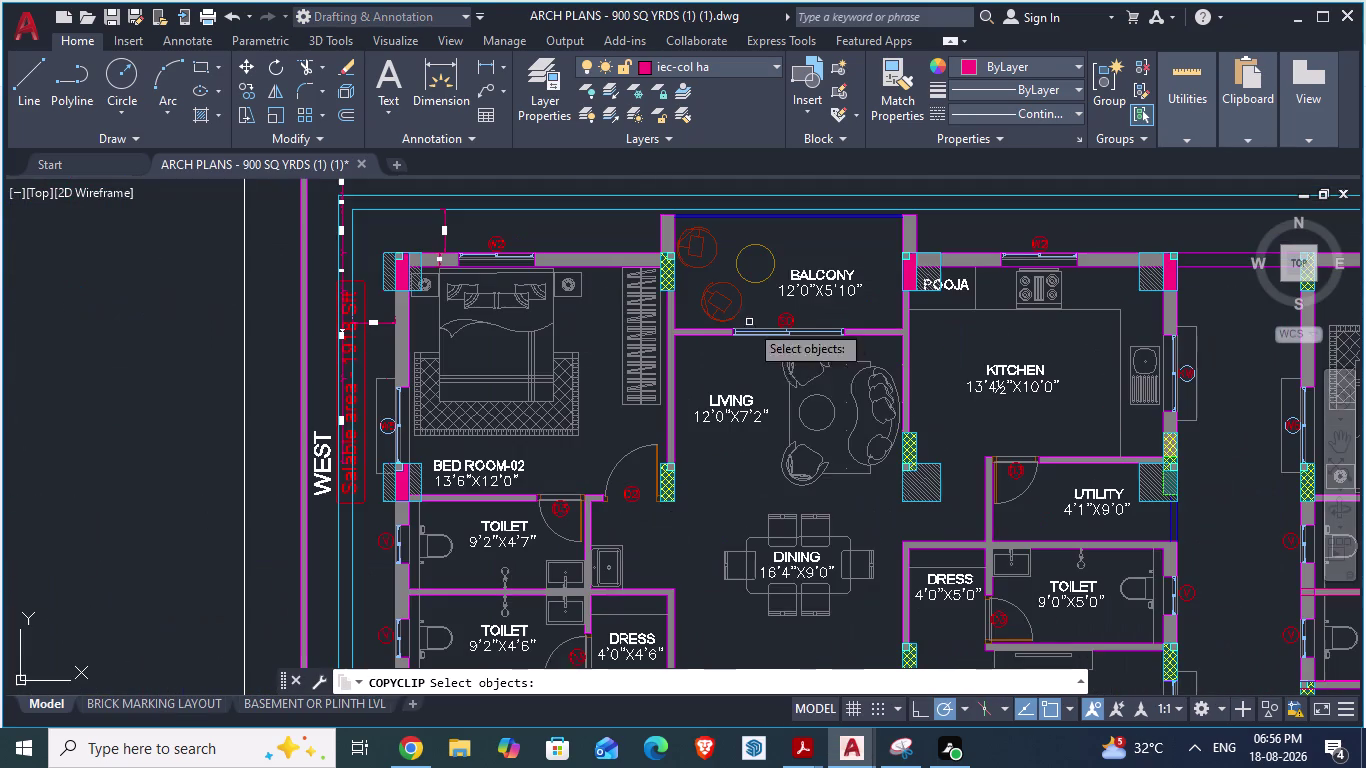
scroll(down, 3)
key(alt+Tab)
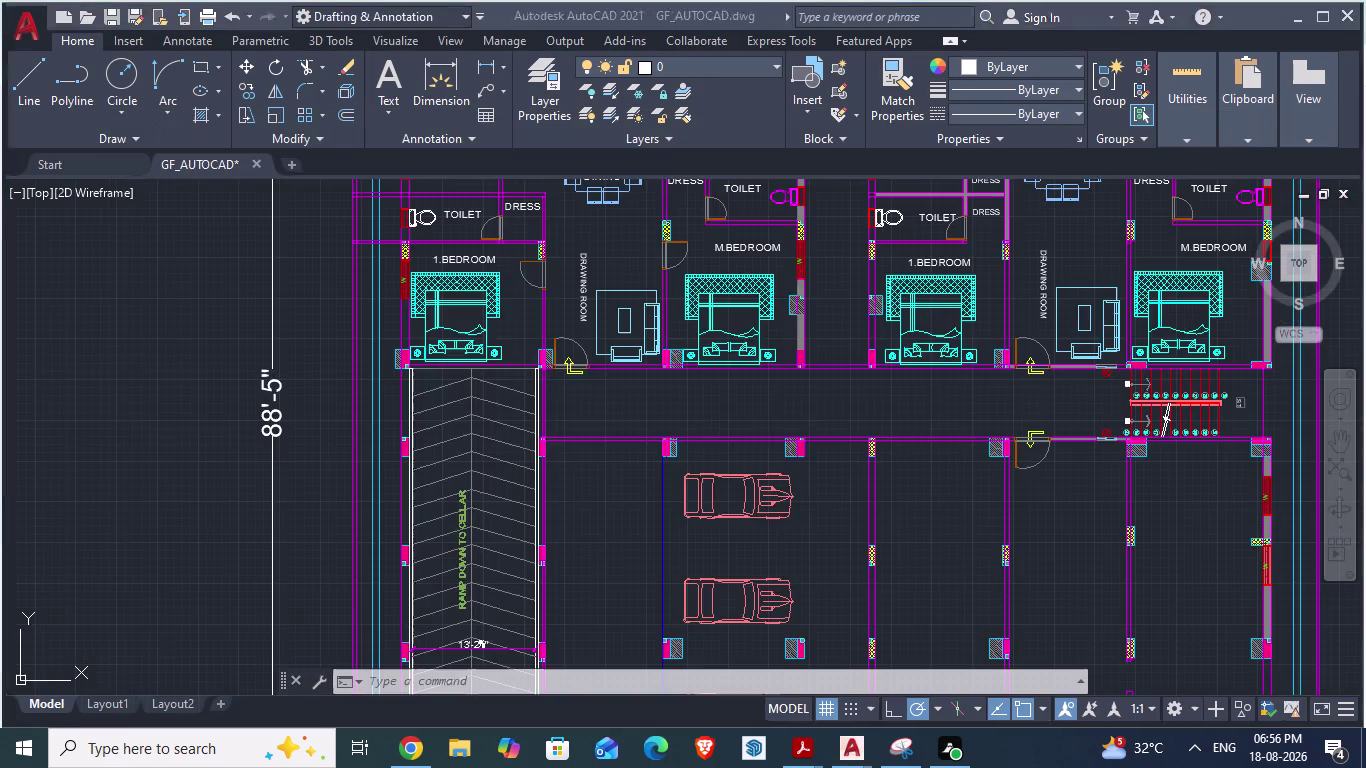
scroll(down, 3)
scroll(up, 3)
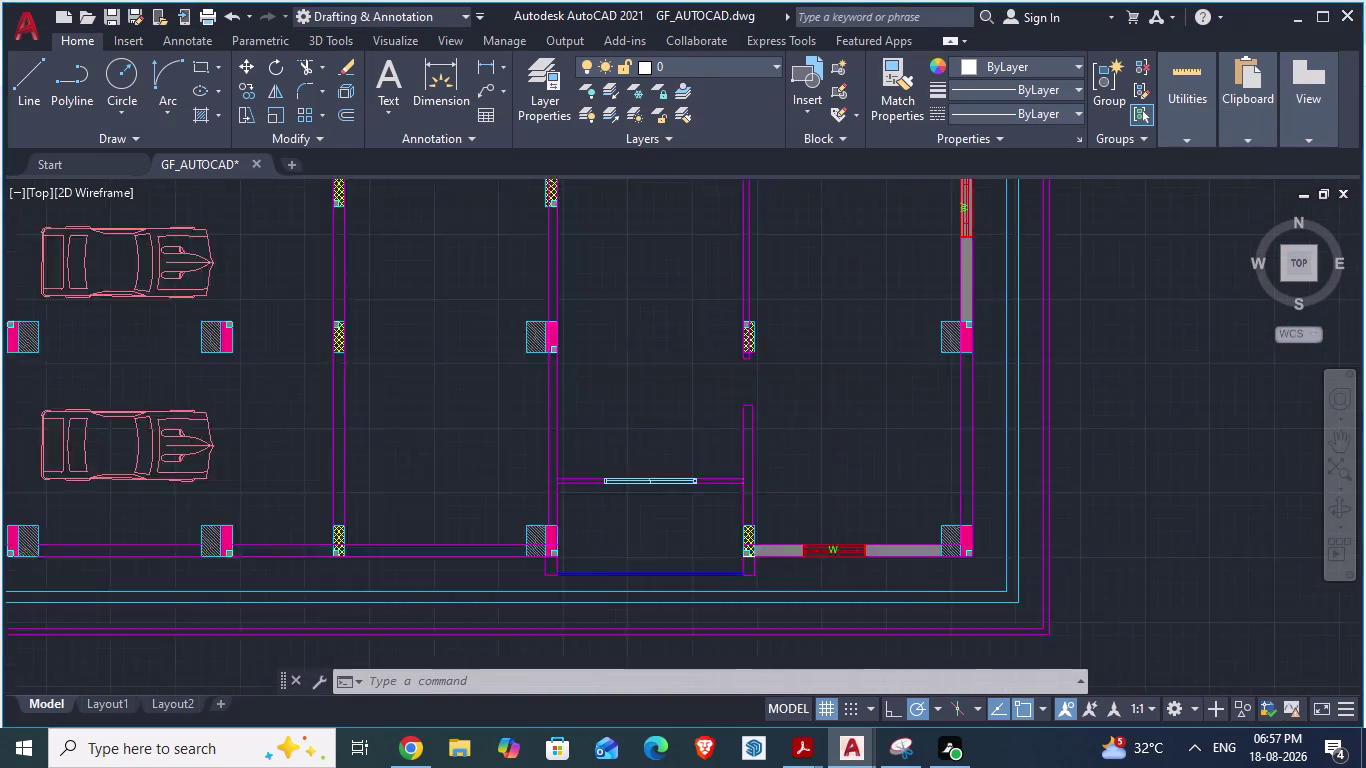
Recheck the ARCH PLANS wall layout against GF_AUTOCAD, ending back in GF_AUTOCAD.
key(alt+Tab)
scroll(down, 3)
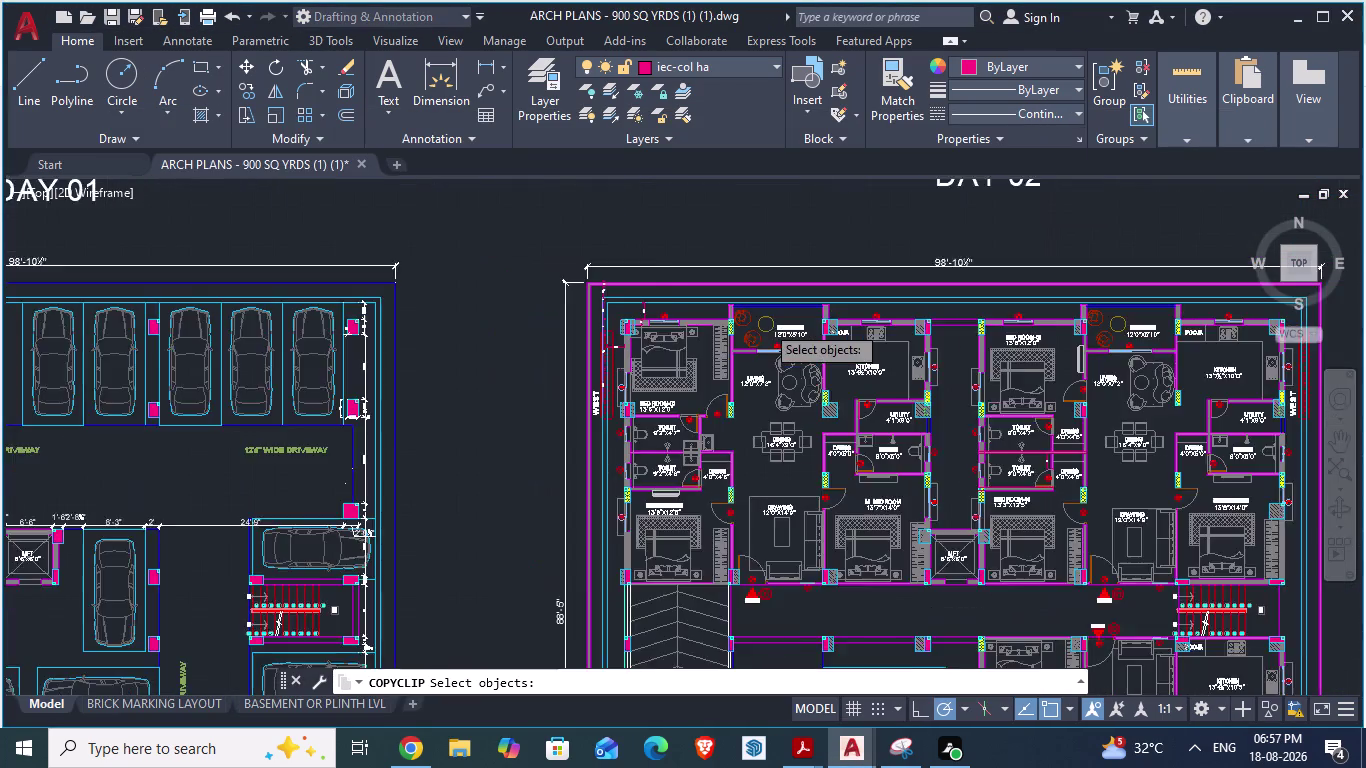
scroll(down, 3)
scroll(up, 3)
scroll(up, 3)
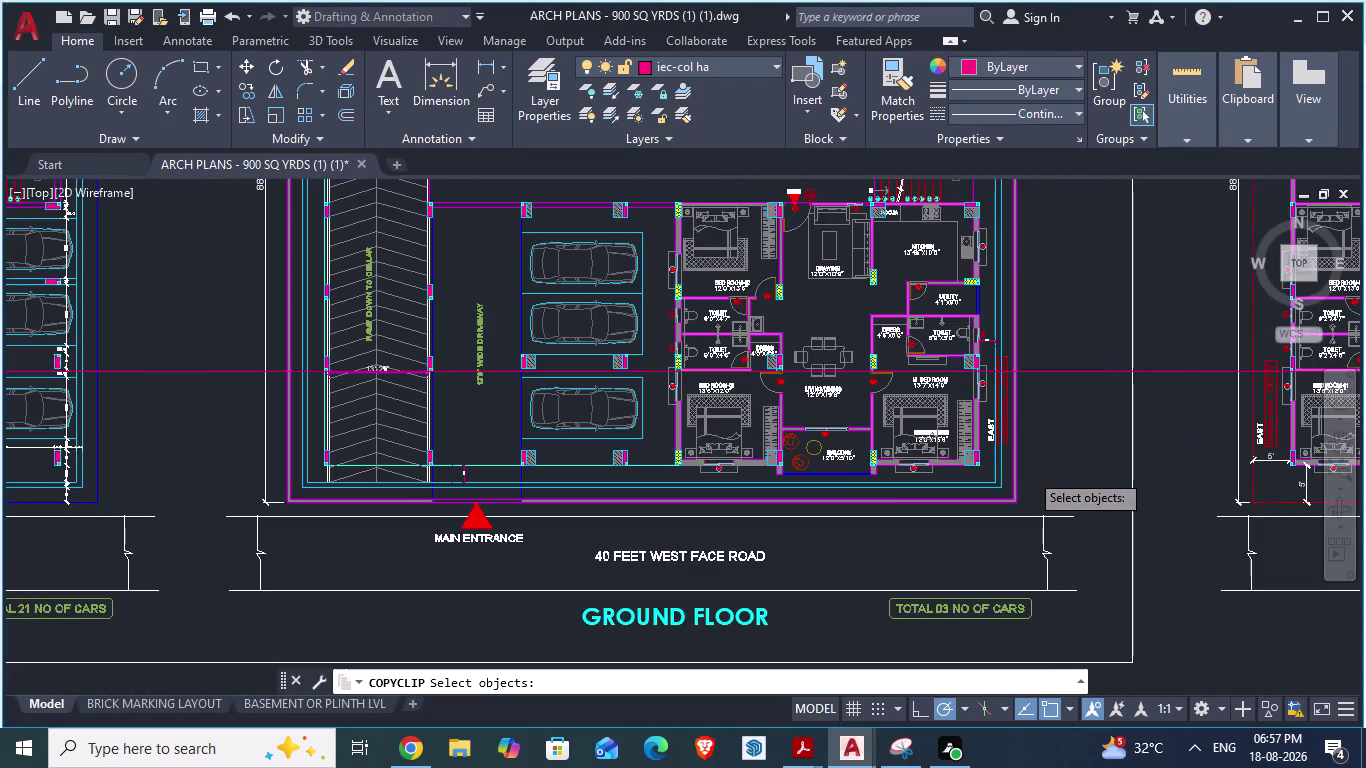
scroll(up, 3)
key(alt+Tab)
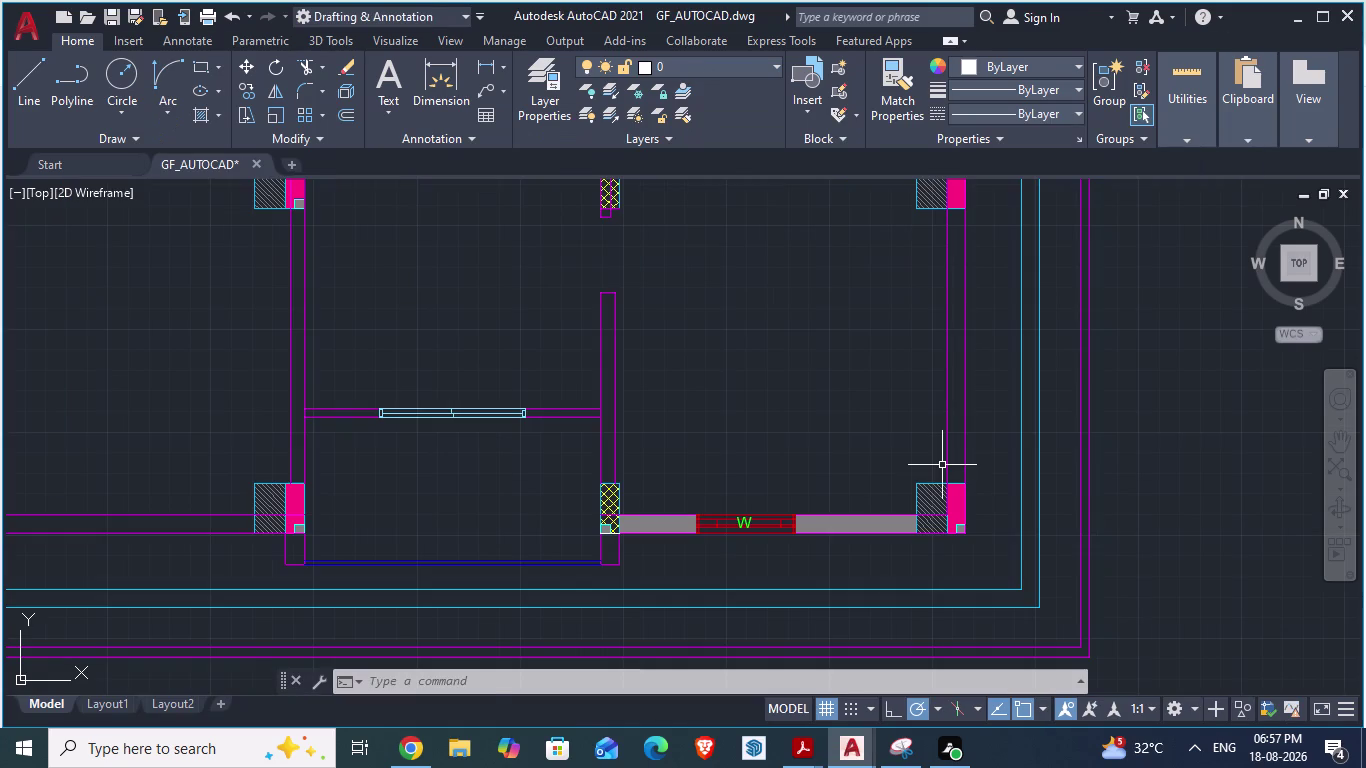
key(alt+Tab)
scroll(down, 3)
scroll(up, 3)
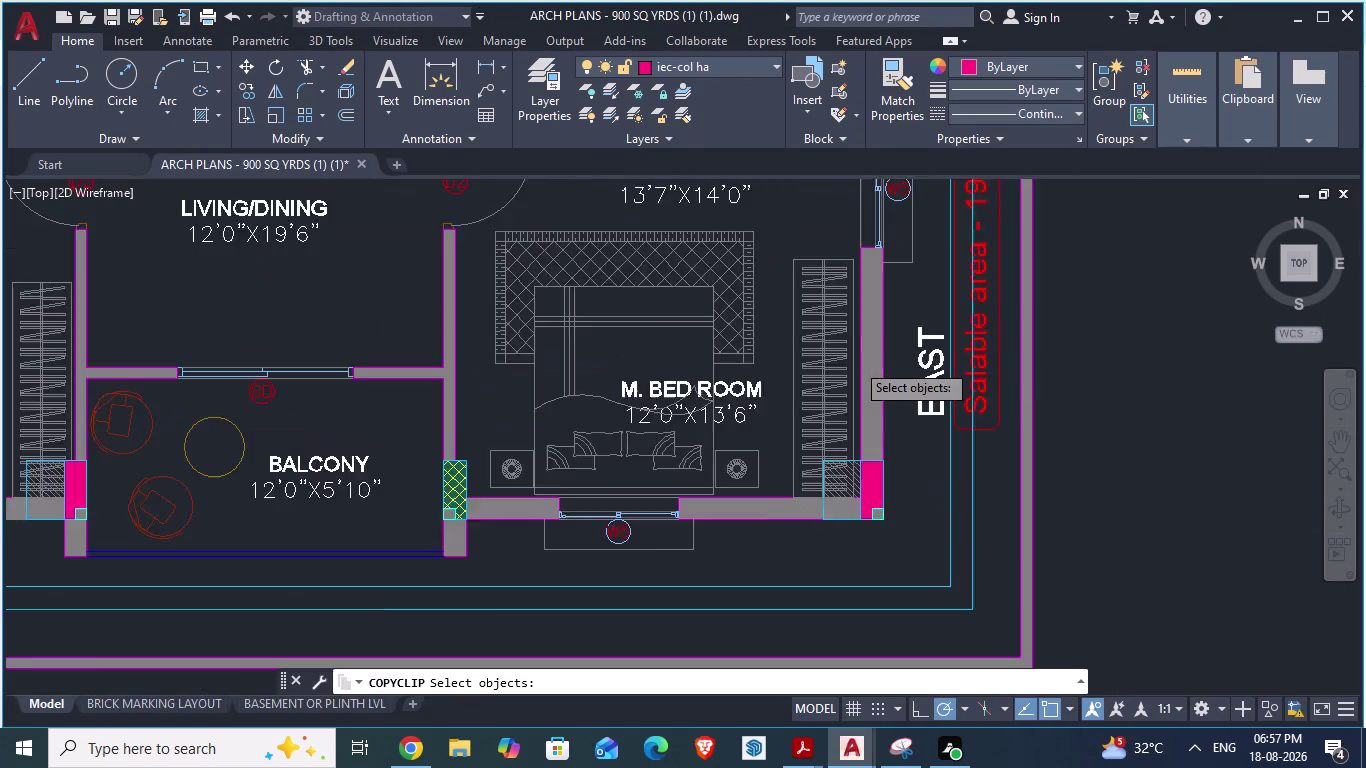
key(alt+Tab)
scroll(up, 3)
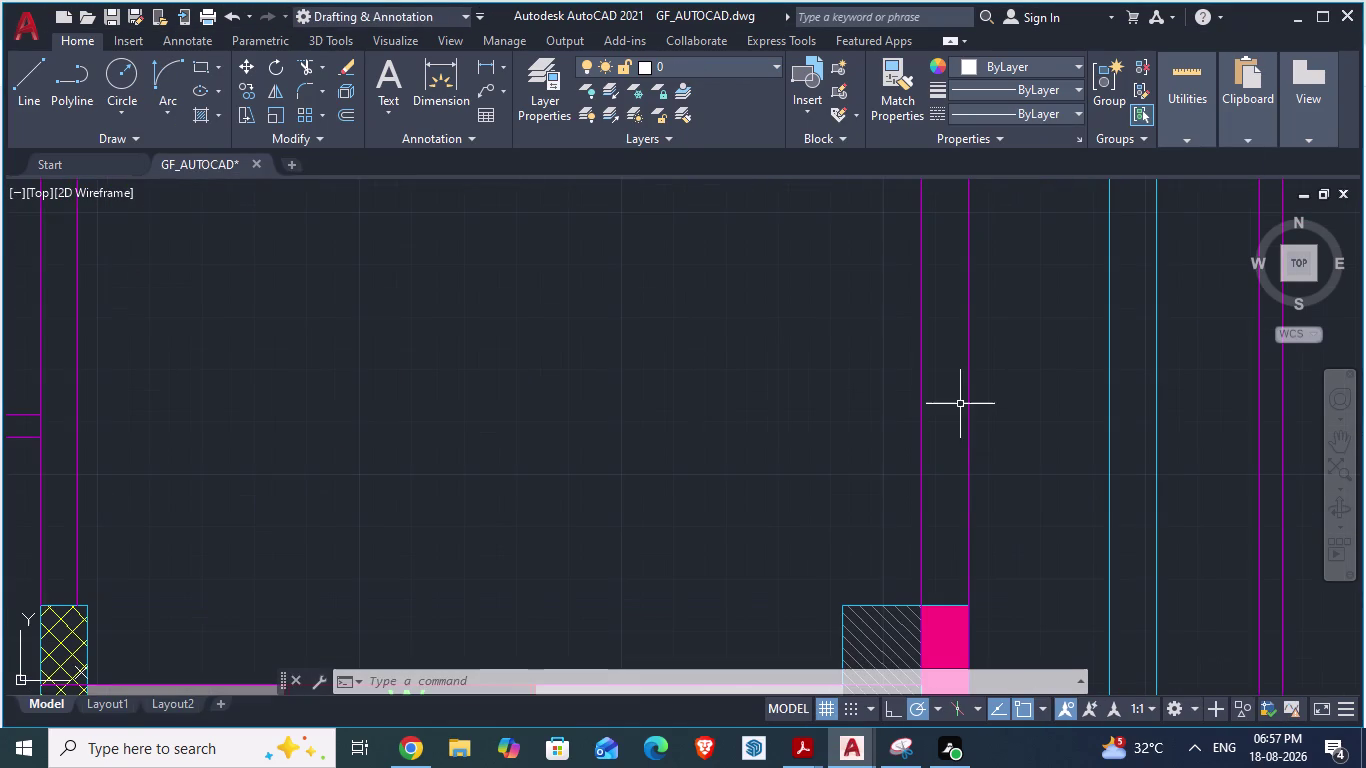
Start a solid grey hatch (H) inside the lower-right wall.
click(943, 406)
key(h)
key(Return)
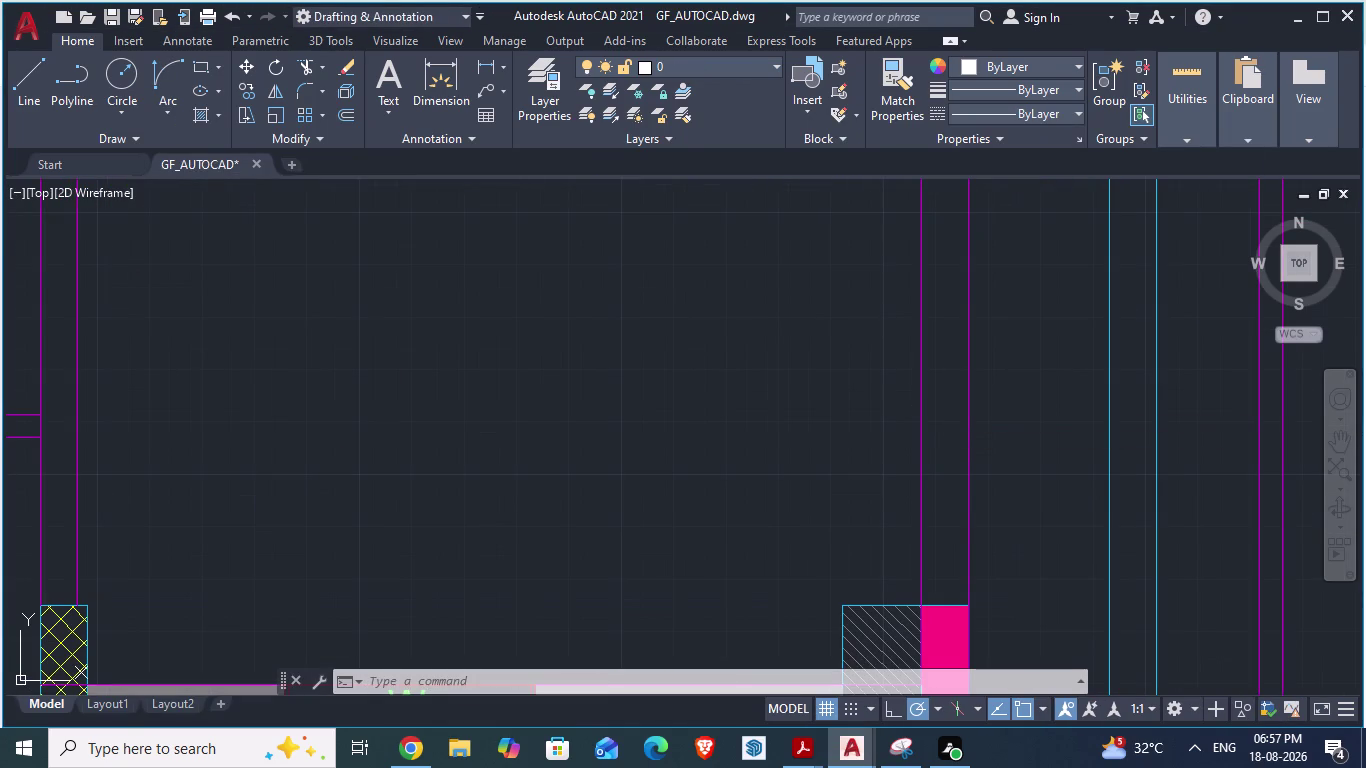
click(943, 406)
scroll(down, 3)
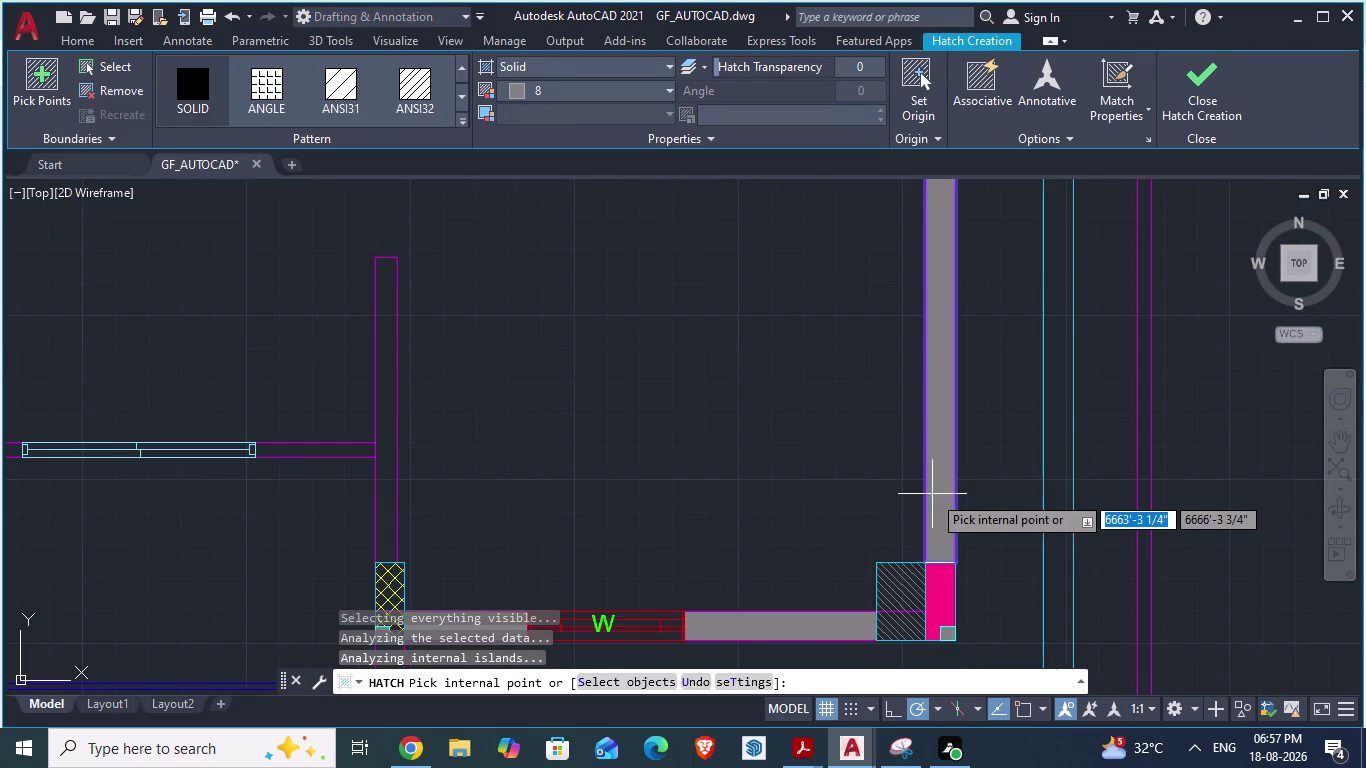
scroll(down, 3)
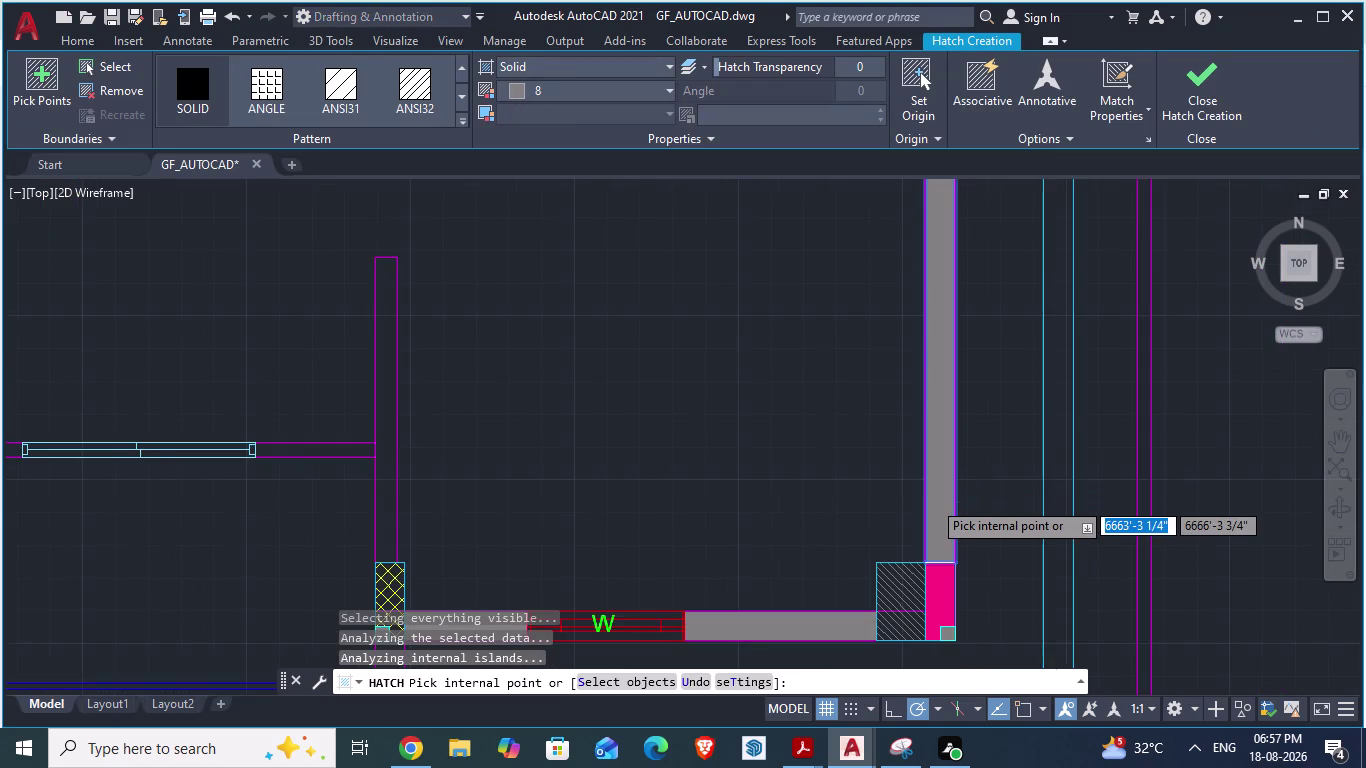